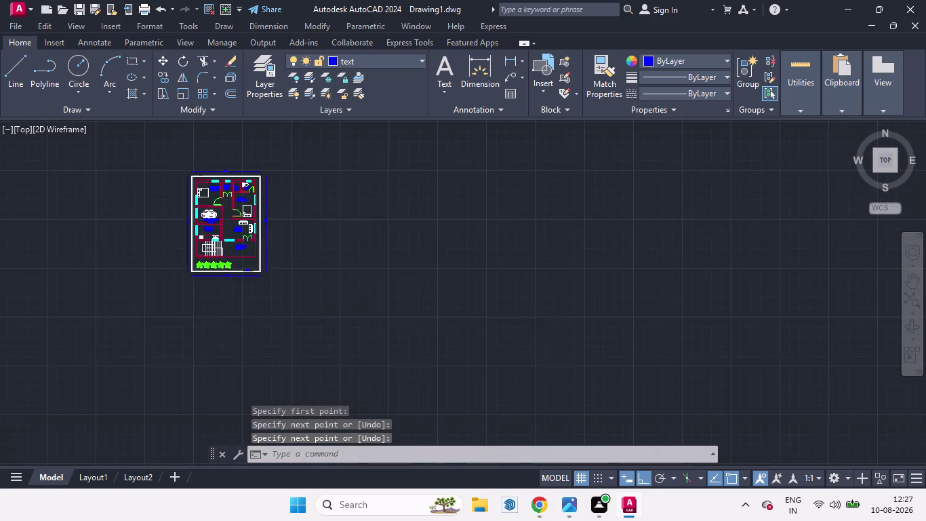
Window-select the whole ground floor plan and copy it to the right with CO.
scroll(down, 3)
scroll(up, 3)
middle_drag(274, 265, 386, 304)
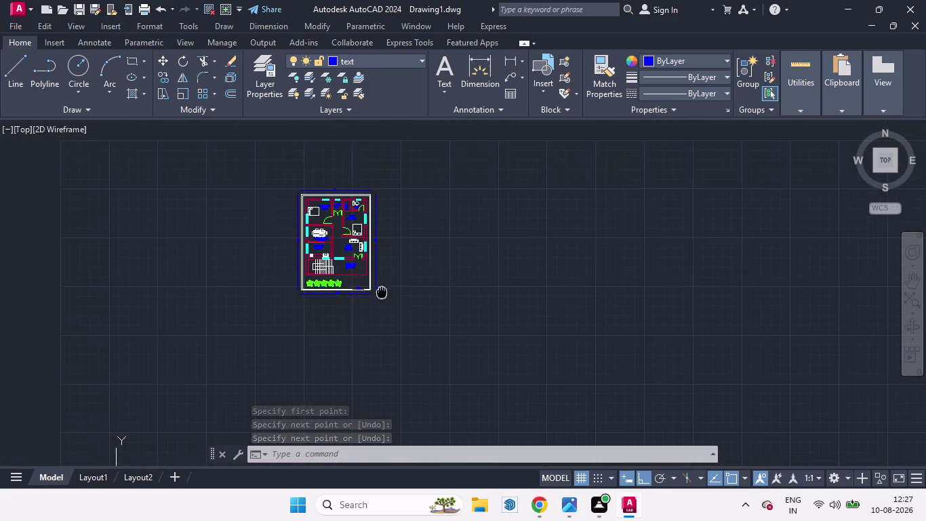
middle_drag(387, 304, 388, 306)
scroll(up, 3)
scroll(down, 3)
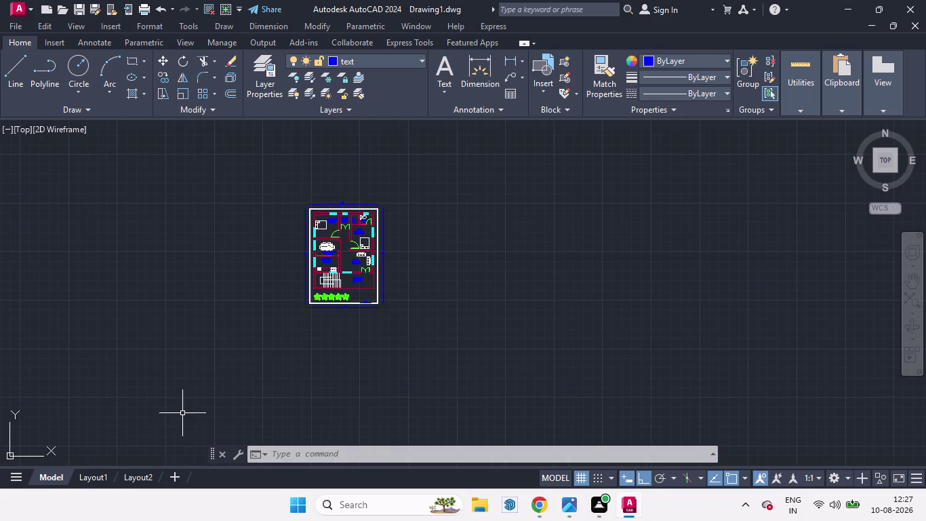
click(406, 341)
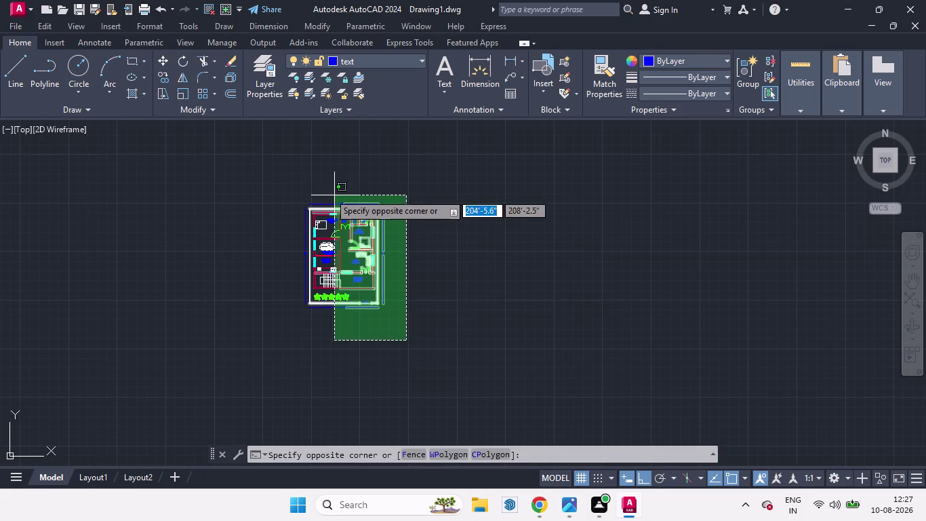
click(250, 162)
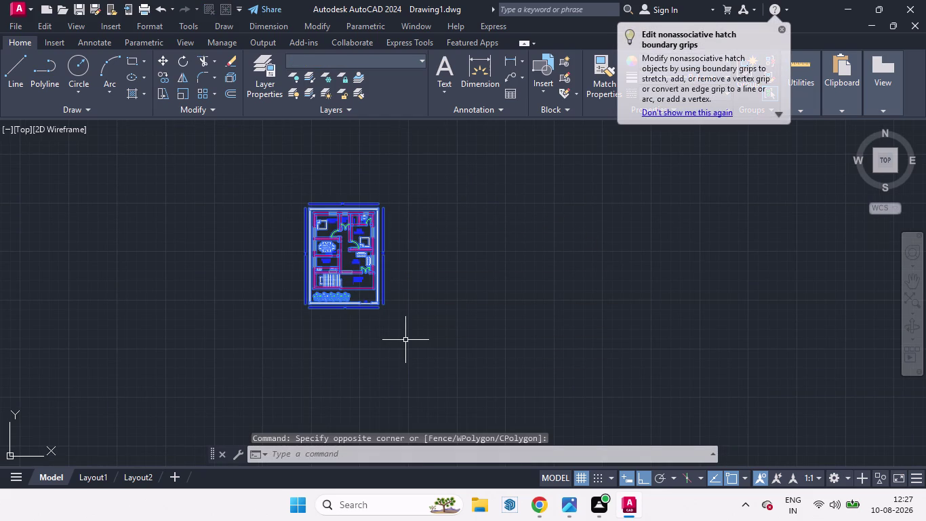
text(CO)
key(Return)
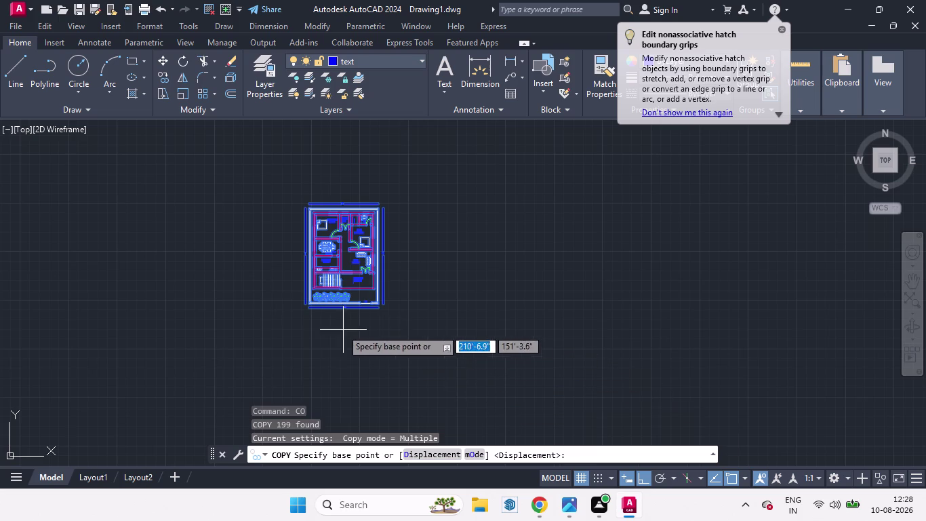
click(344, 320)
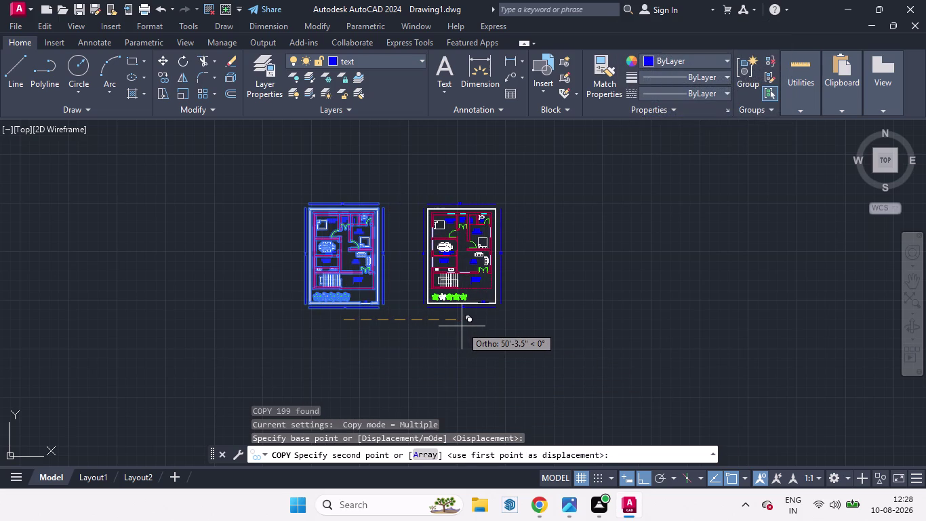
click(462, 326)
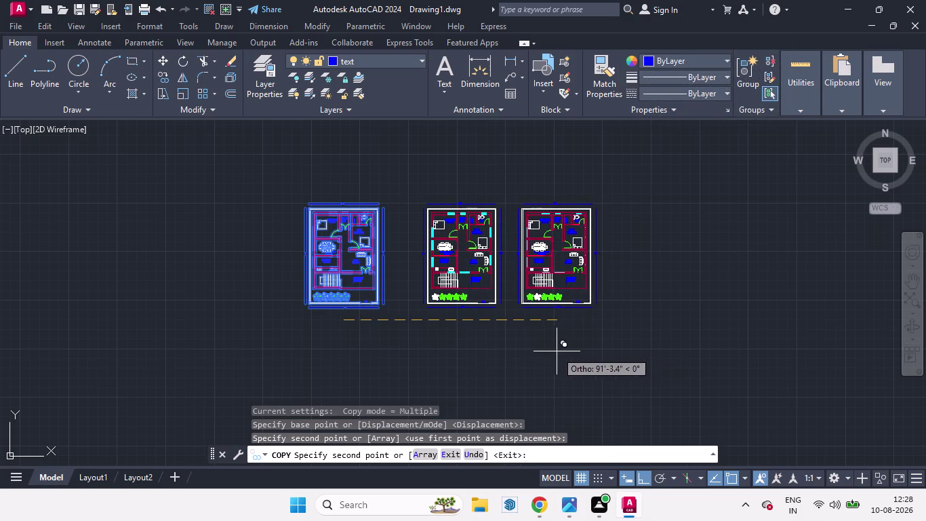
key(space)
scroll(up, 3)
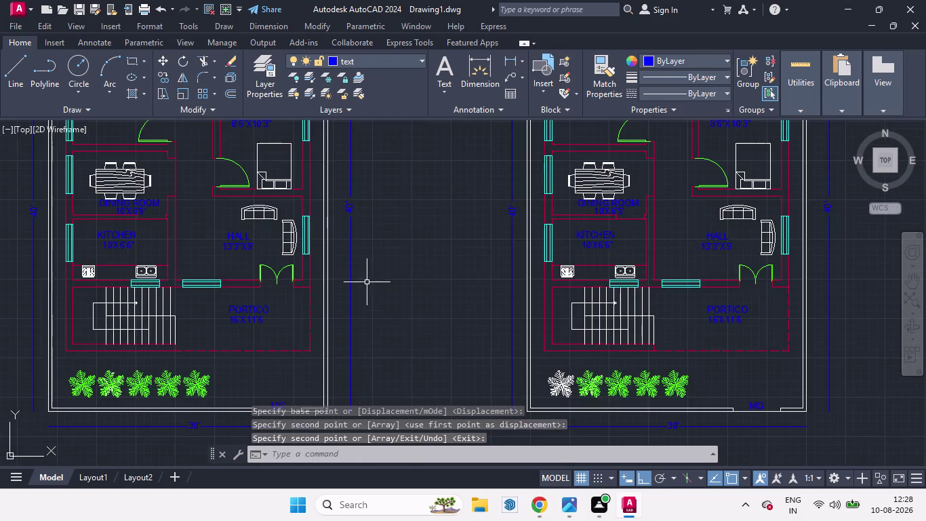
scroll(down, 3)
scroll(up, 3)
scroll(down, 3)
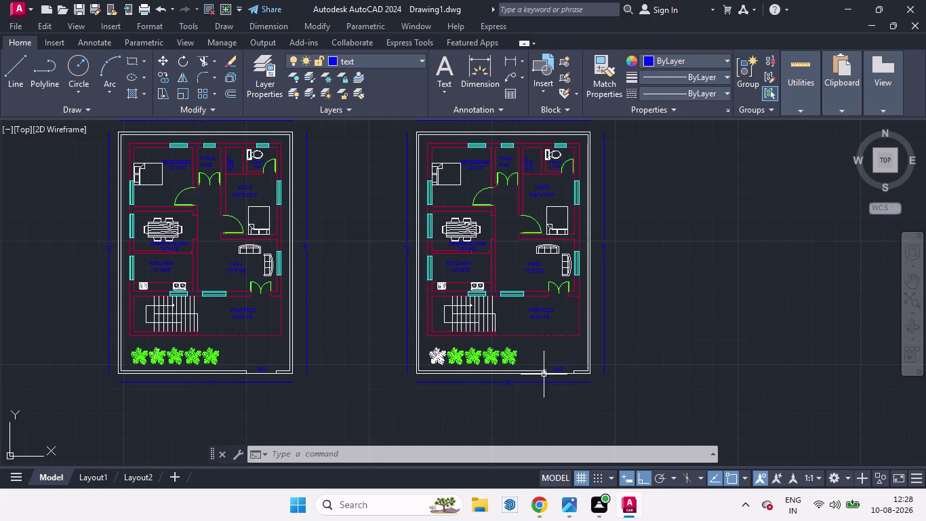
scroll(up, 3)
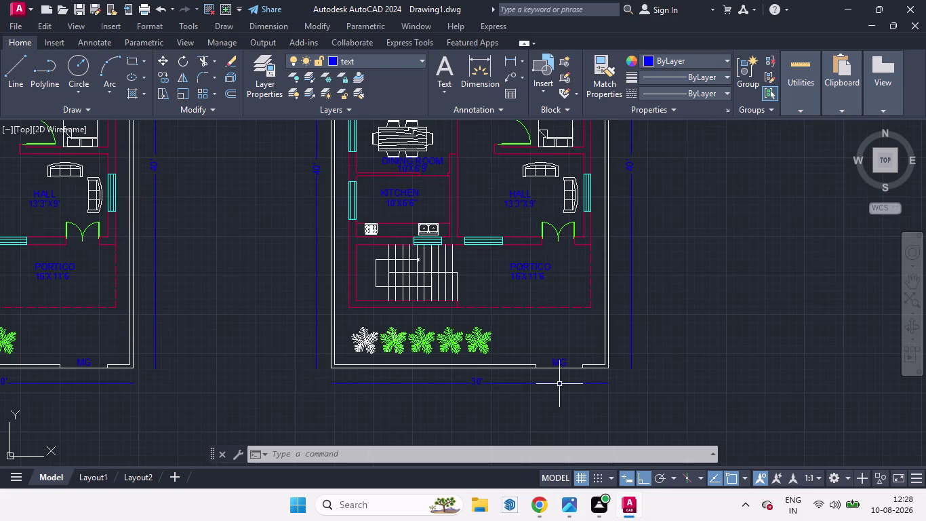
scroll(up, 3)
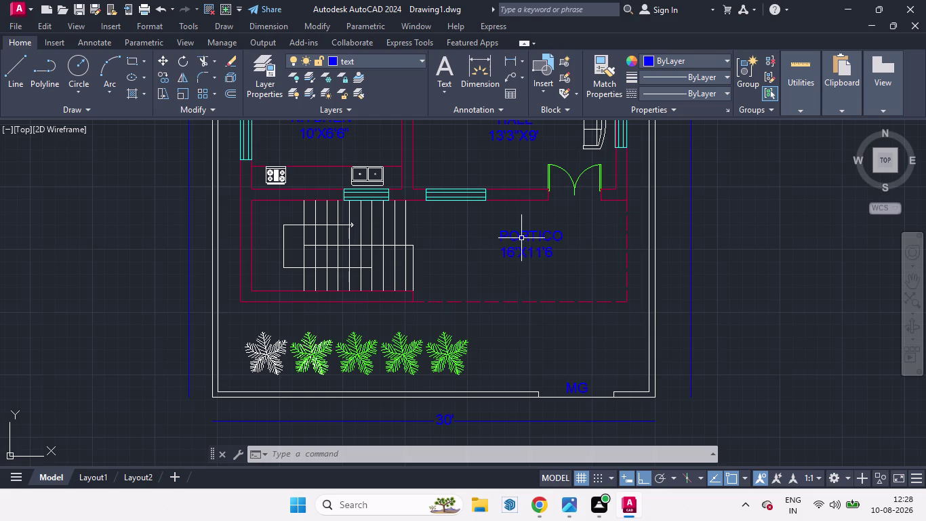
Edit the copied PORTICO label, deleting letters and typing BALCONY.
click(522, 236)
double_click(522, 236)
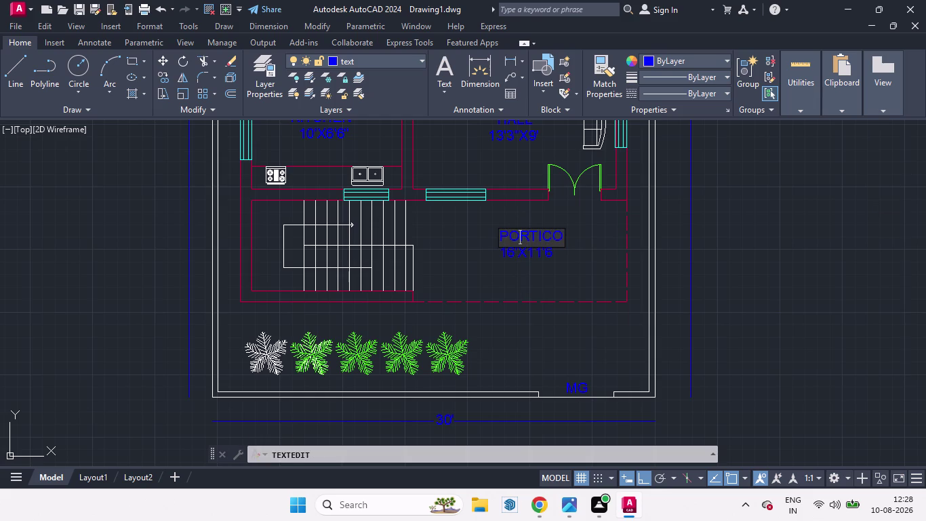
key(b)
key(BackSpace)
key(BackSpace)
key(BackSpace)
key(BackSpace)
text(B)
text(AL)
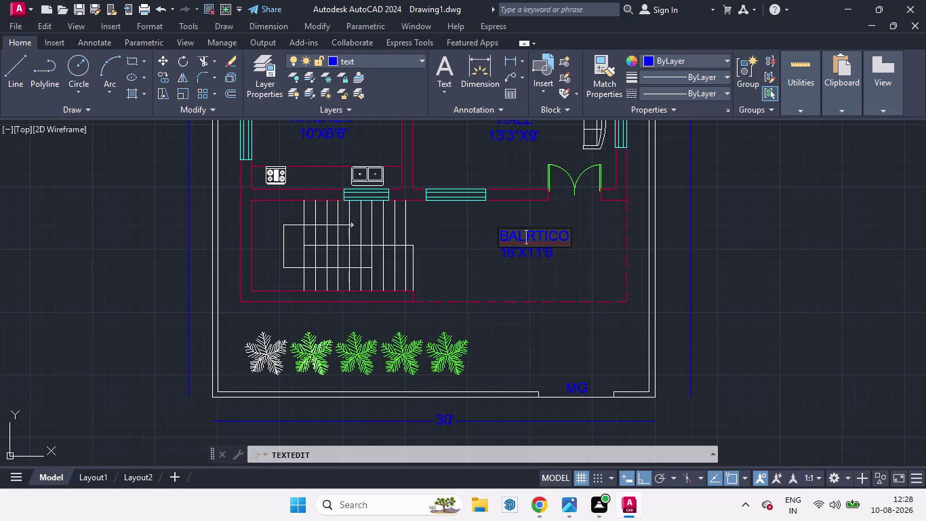
text(CONY)
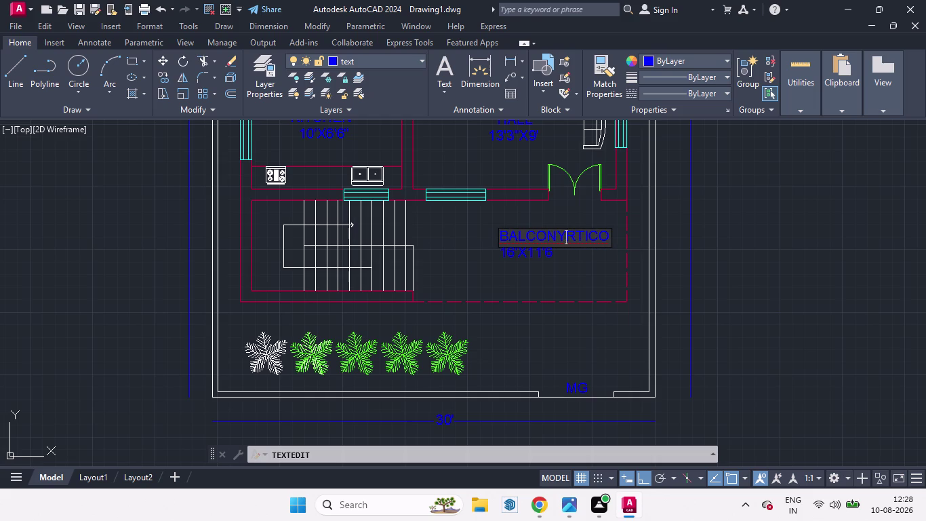
Remove the leftover old letters after BALCONY and end the text edit.
click(609, 233)
key(BackSpace)
key(BackSpace)
key(BackSpace)
key(BackSpace)
key(BackSpace)
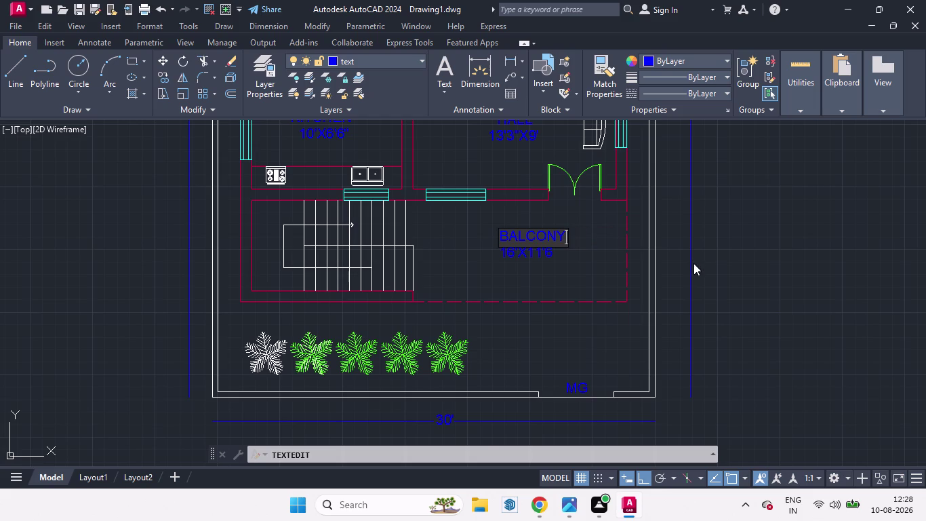
click(695, 267)
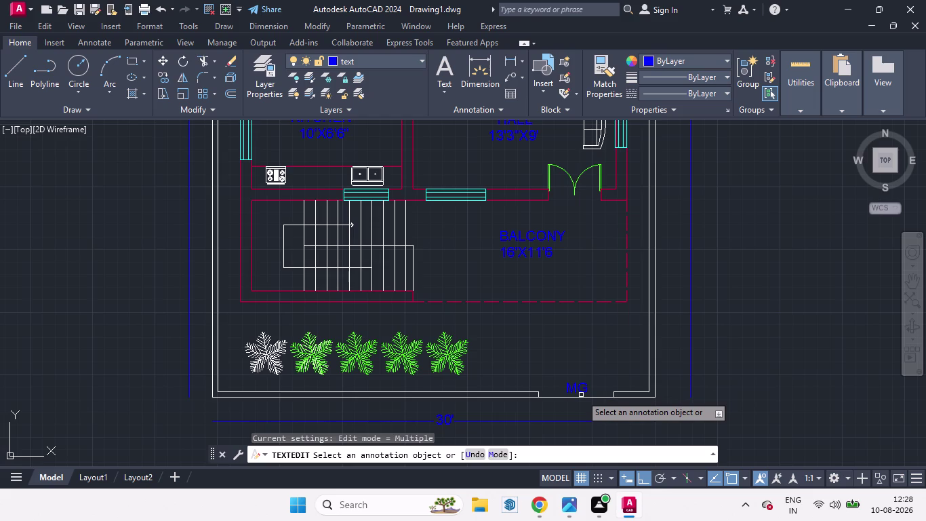
scroll(down, 3)
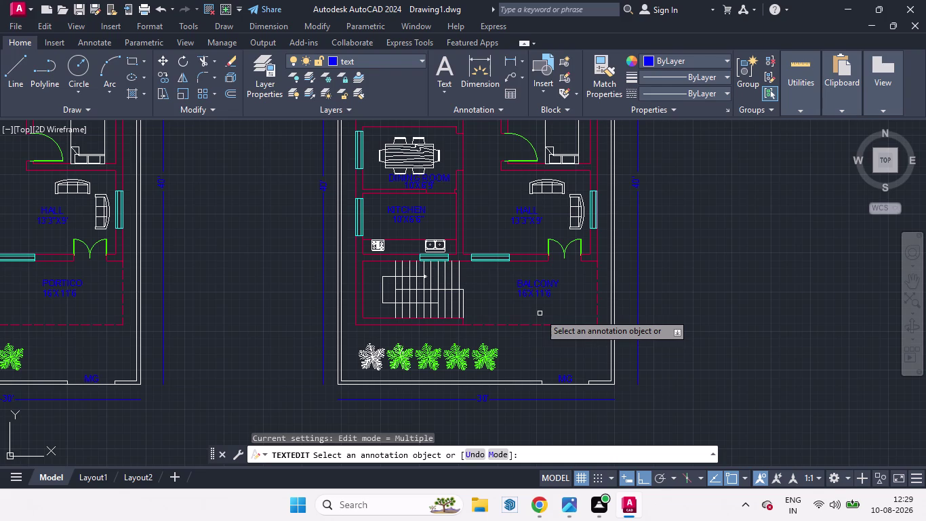
scroll(down, 3)
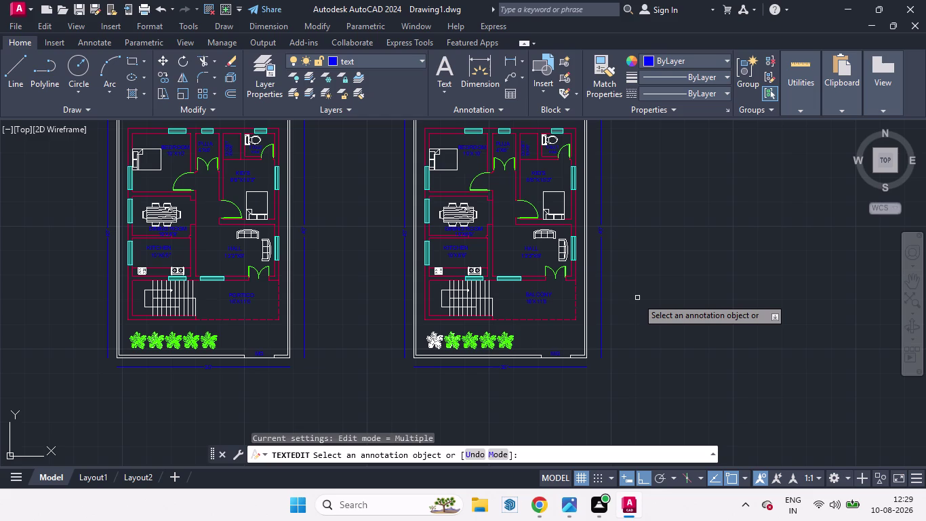
key(space)
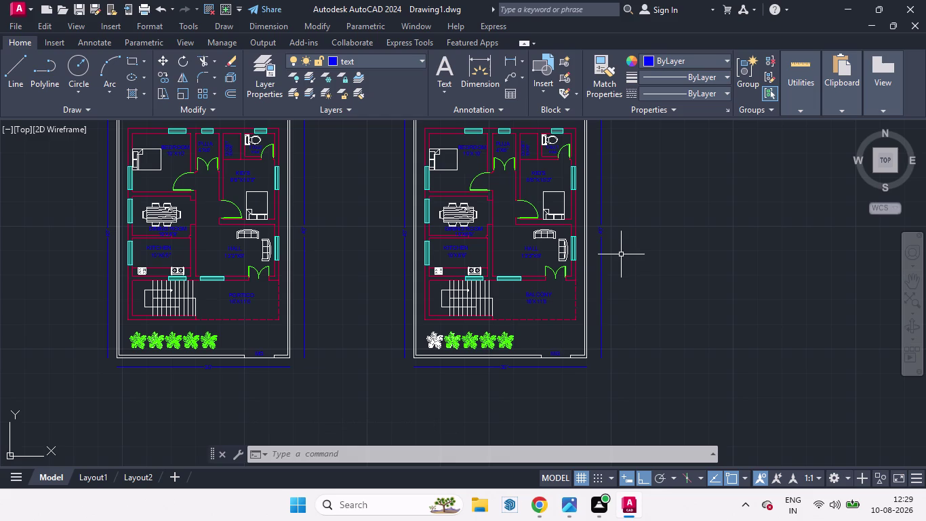
scroll(up, 3)
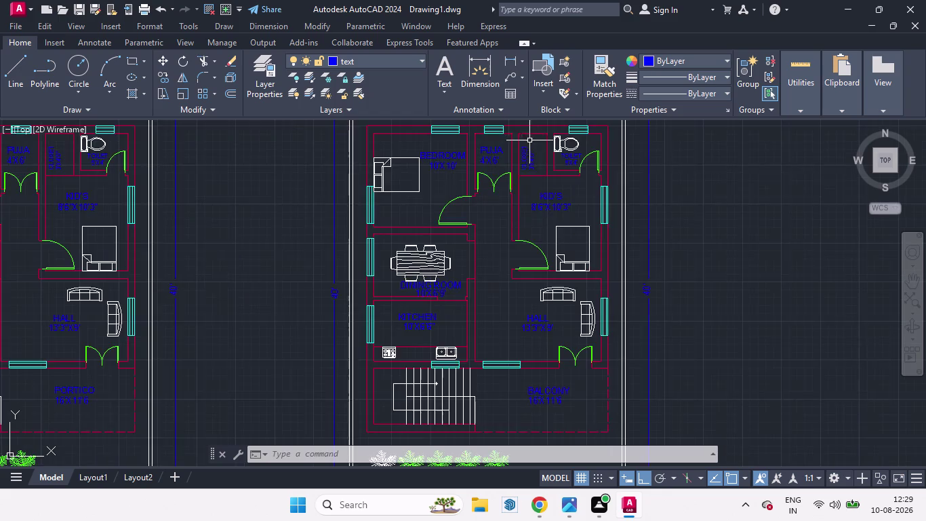
Make xl the current layer from the layer list.
scroll(up, 3)
scroll(down, 3)
scroll(up, 3)
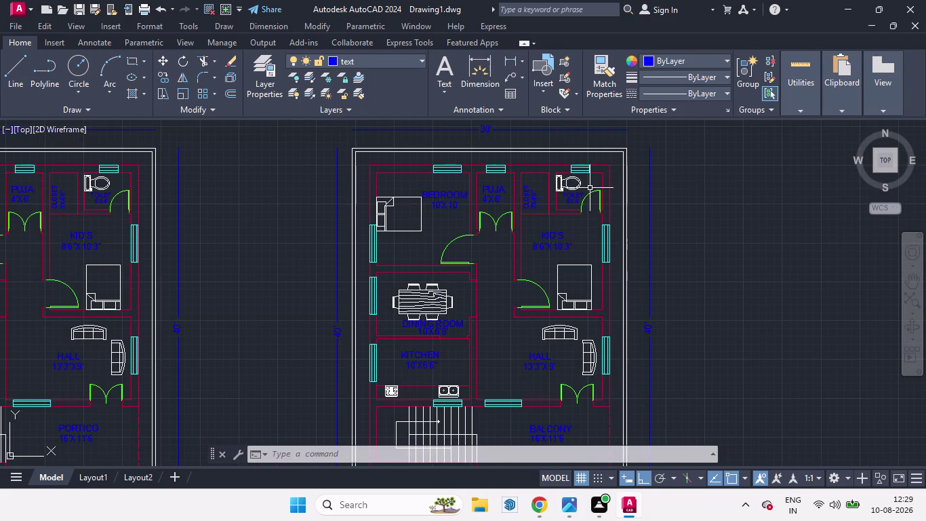
scroll(up, 3)
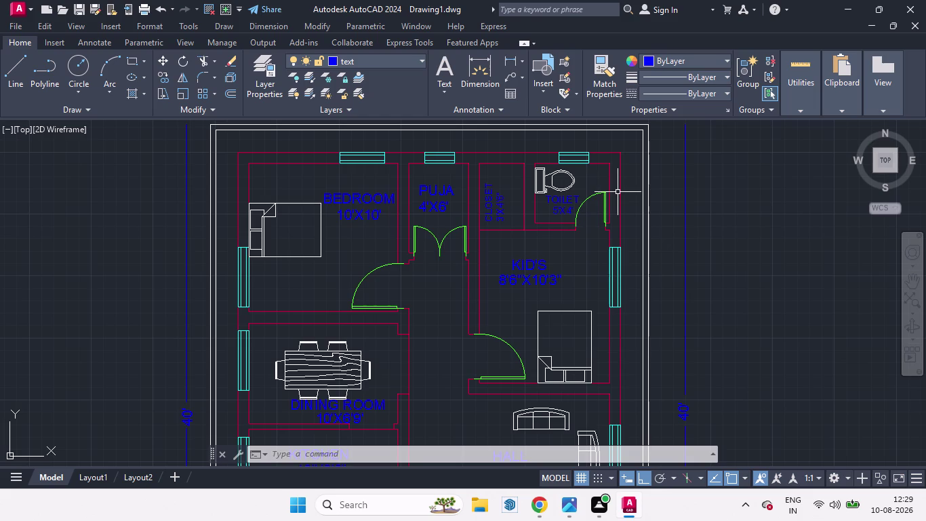
click(420, 57)
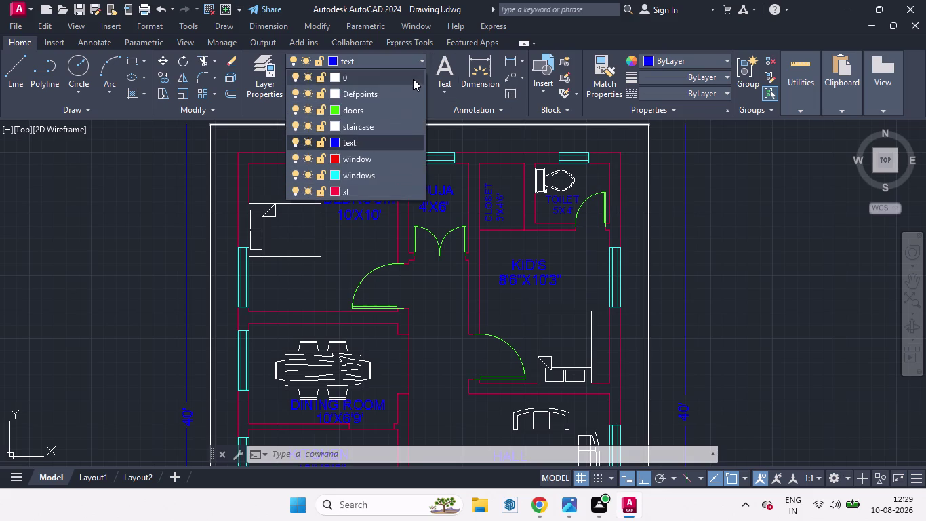
click(349, 190)
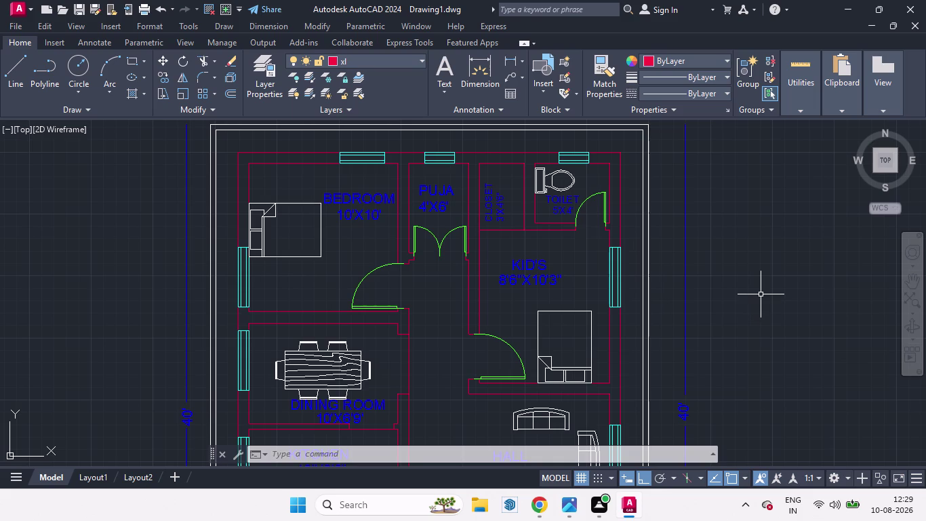
Offset two wall lines near the toilet by 6'.
key(o)
key(Return)
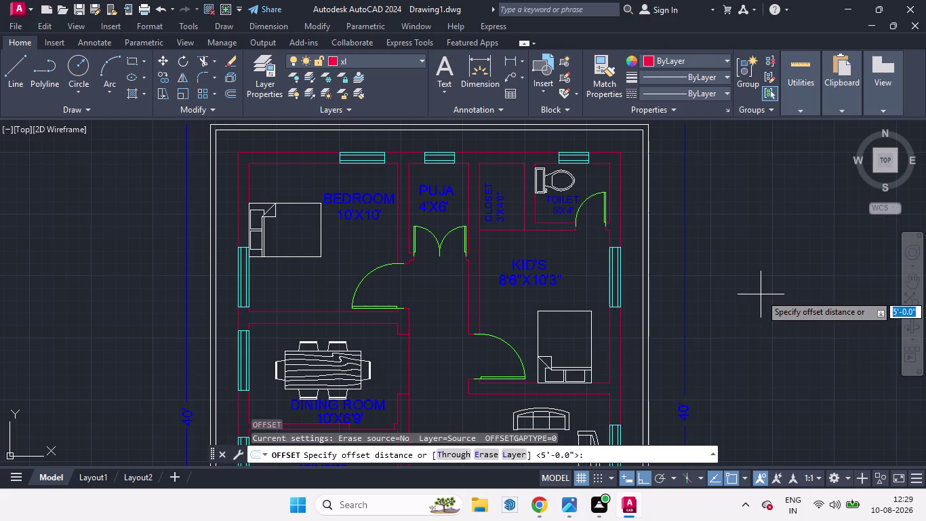
text(6')
key(Return)
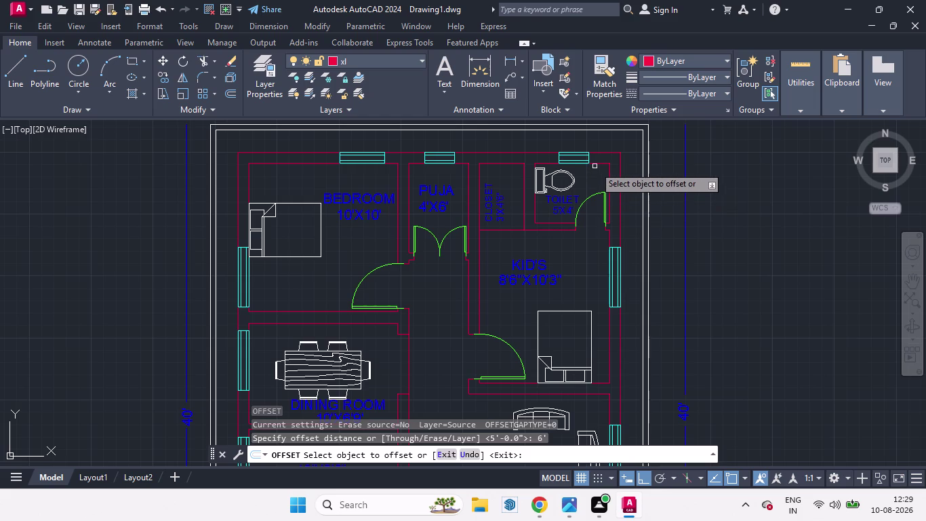
drag(595, 164, 593, 190)
click(593, 190)
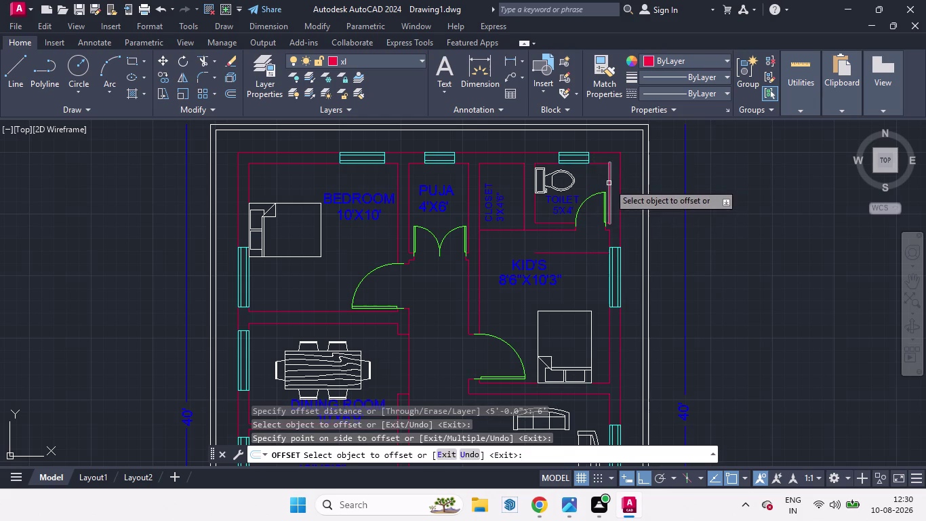
drag(609, 183, 598, 184)
click(598, 184)
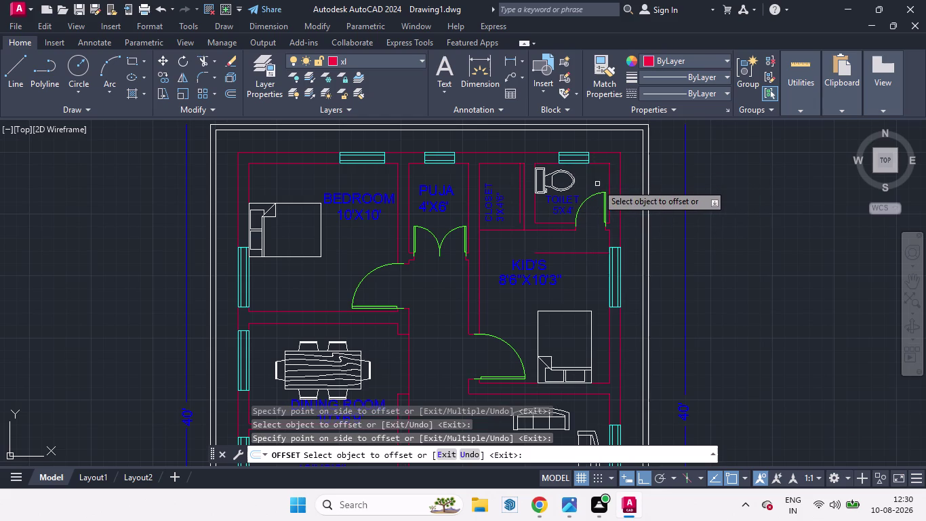
key(space)
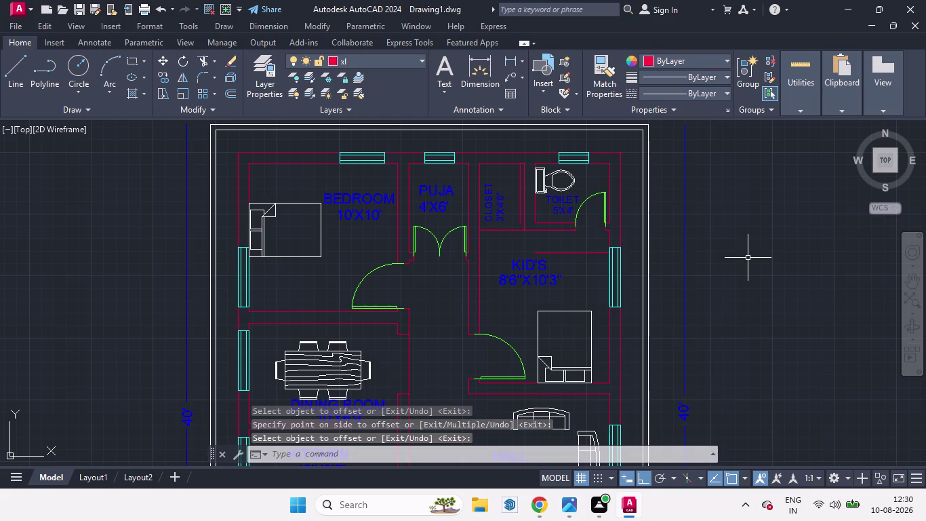
text(TR)
key(Return)
Trim seven overhanging wall line pieces around the closet and toilet.
key(Return)
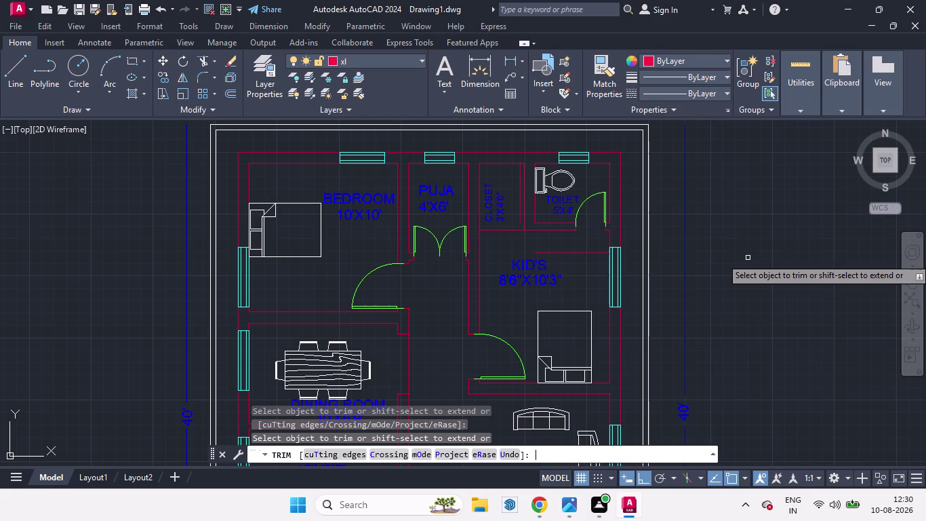
click(535, 169)
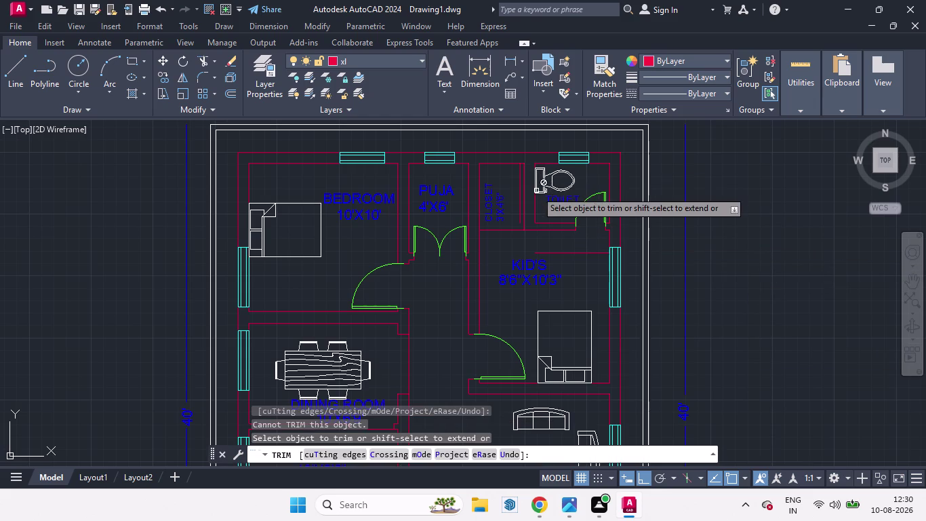
click(537, 208)
click(525, 195)
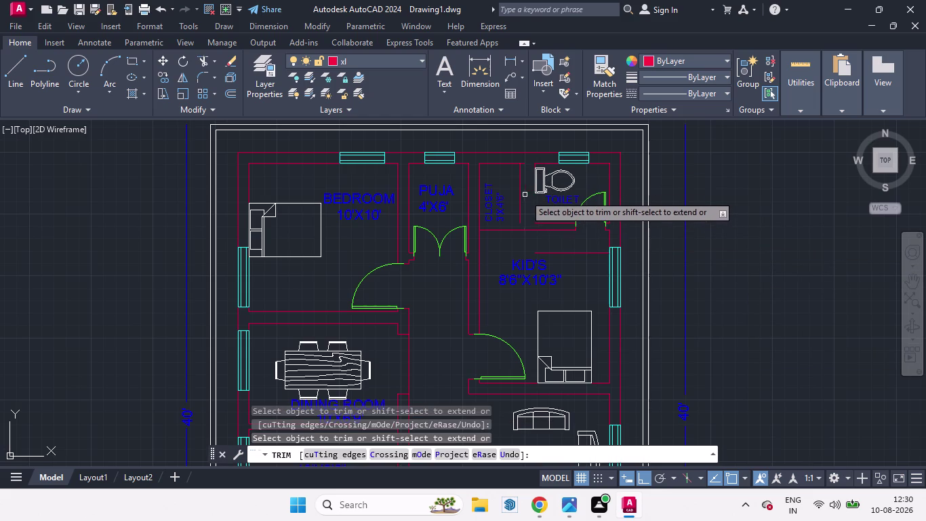
click(534, 165)
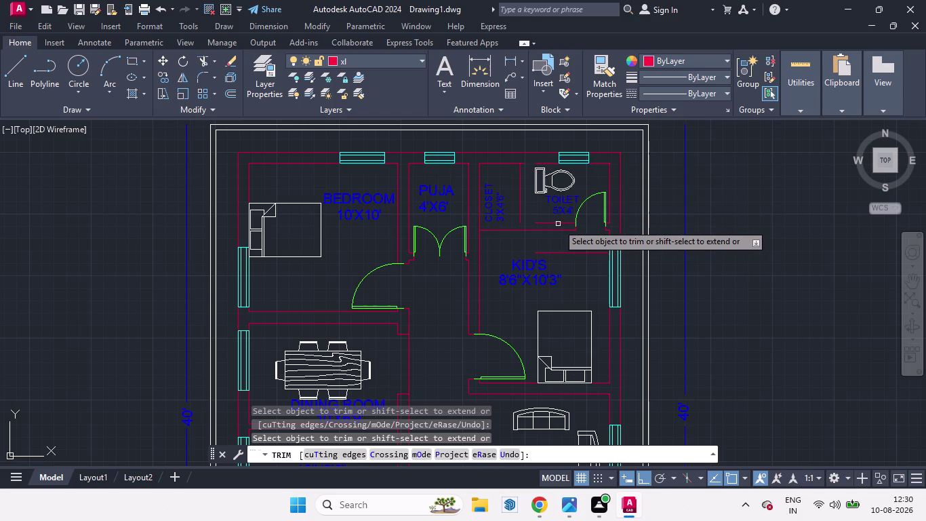
click(558, 224)
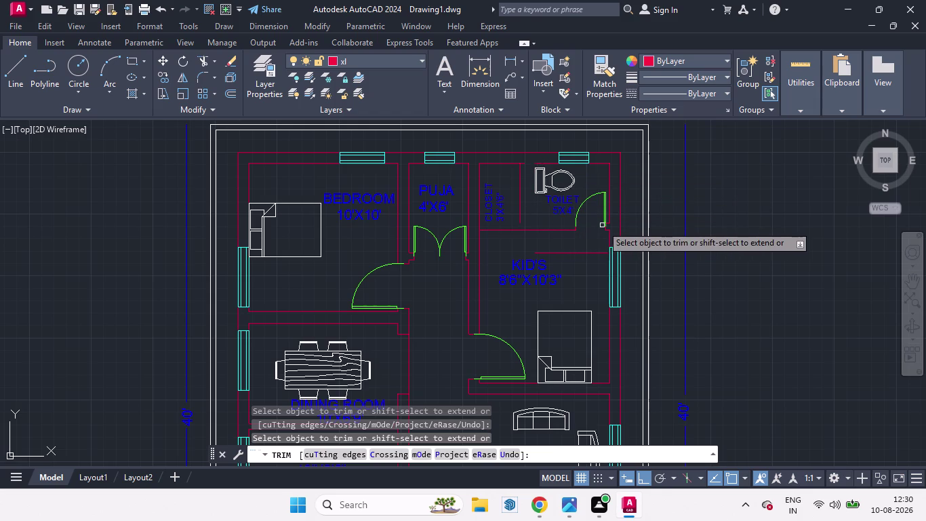
click(561, 231)
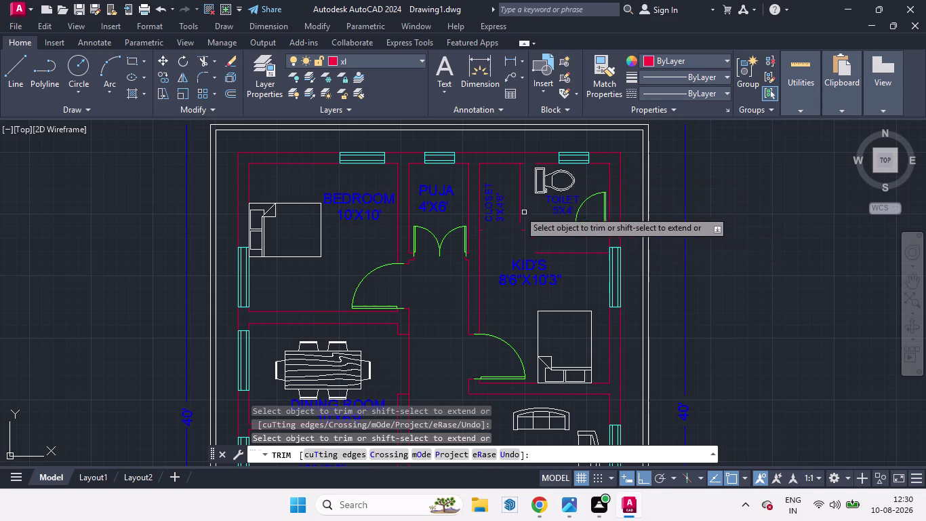
click(518, 190)
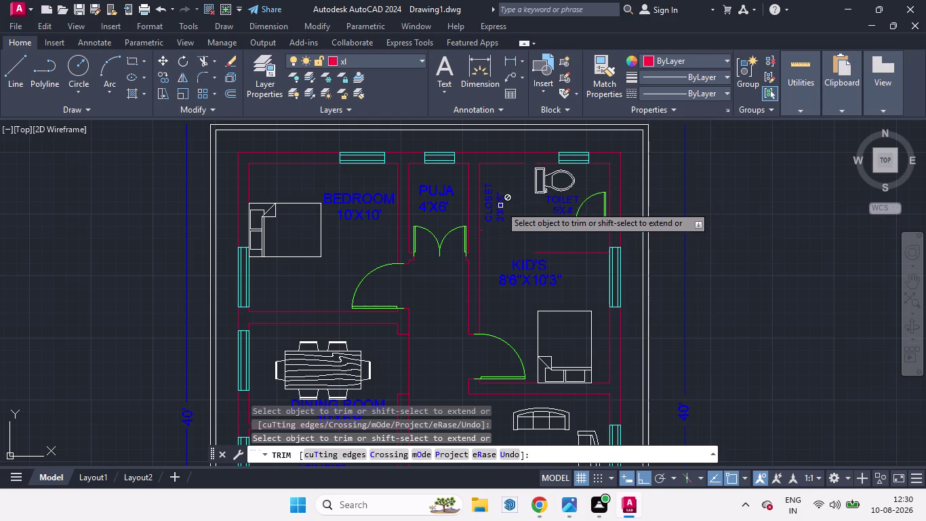
key(space)
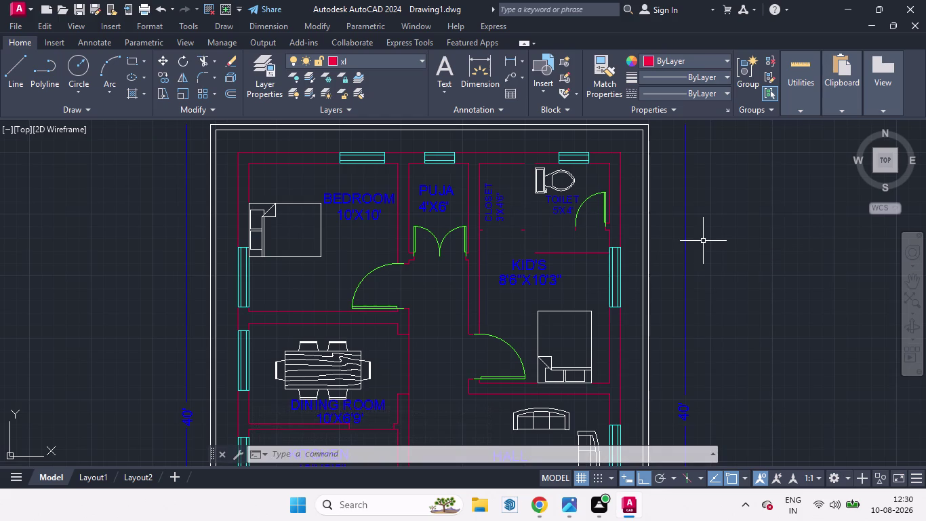
Offset the toilet's right wall line toward the toilet at the current distance.
key(o)
key(Return)
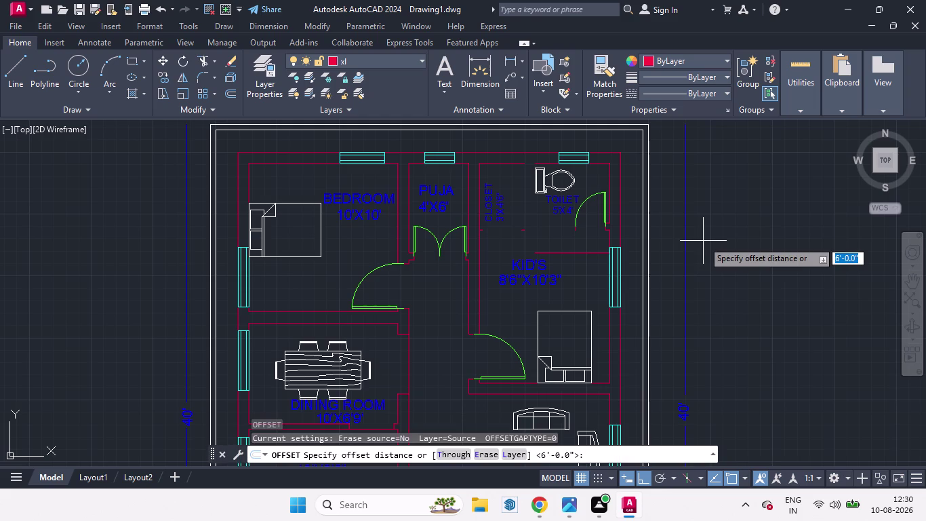
key(Return)
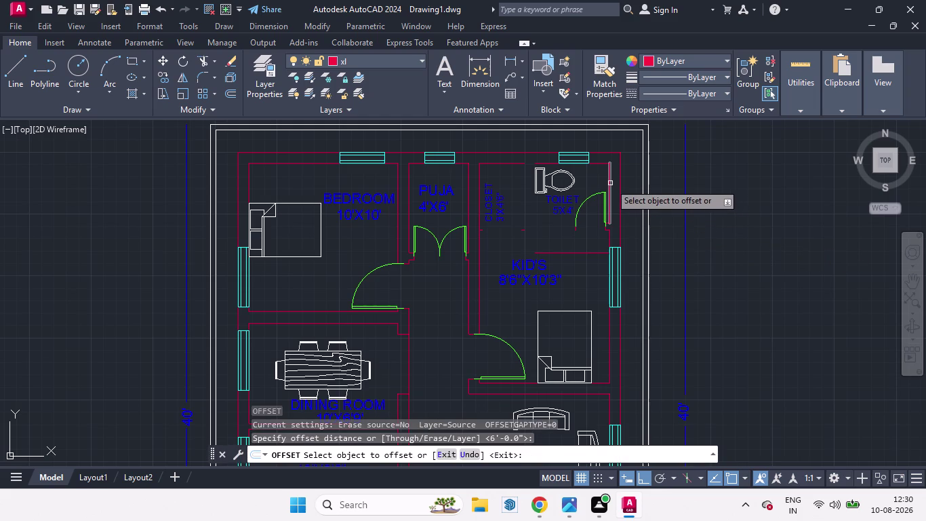
drag(611, 183, 571, 183)
click(601, 182)
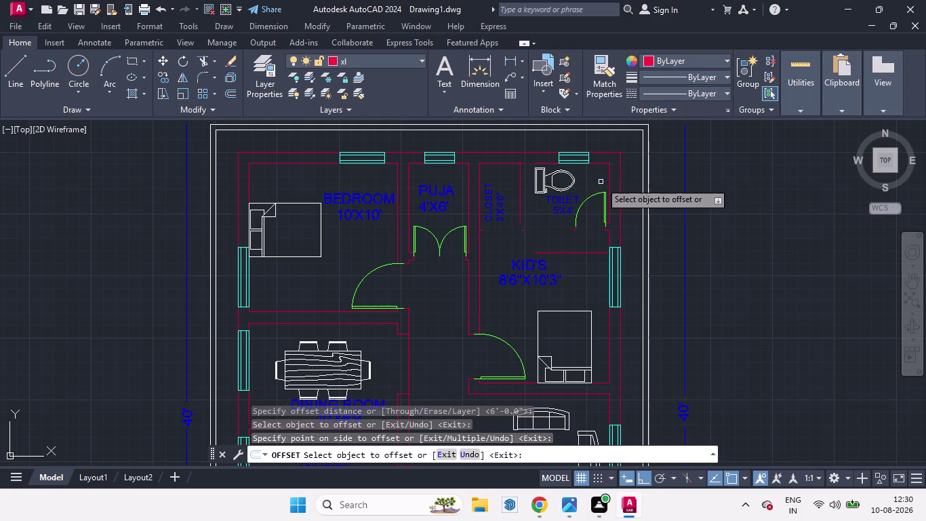
key(Escape)
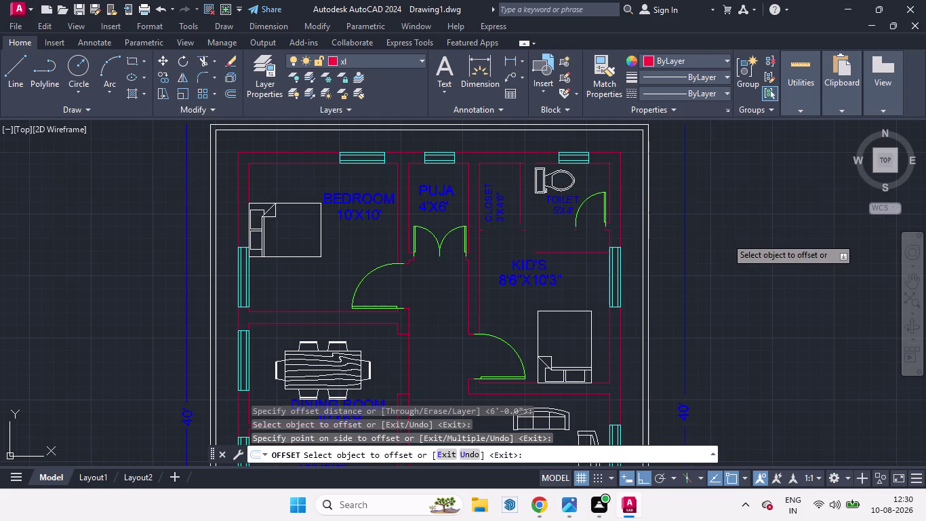
Fillet two wall lines into a closed toilet corner.
key(f)
key(Return)
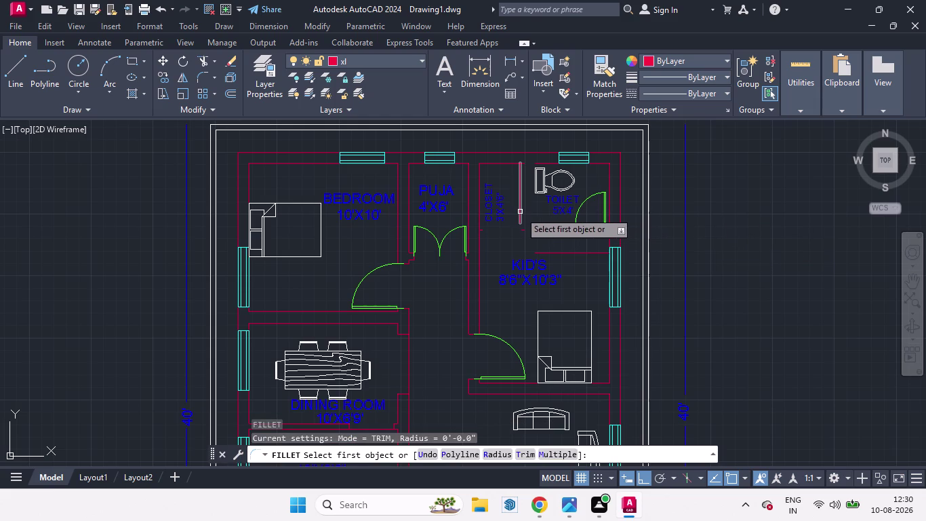
click(520, 212)
click(552, 254)
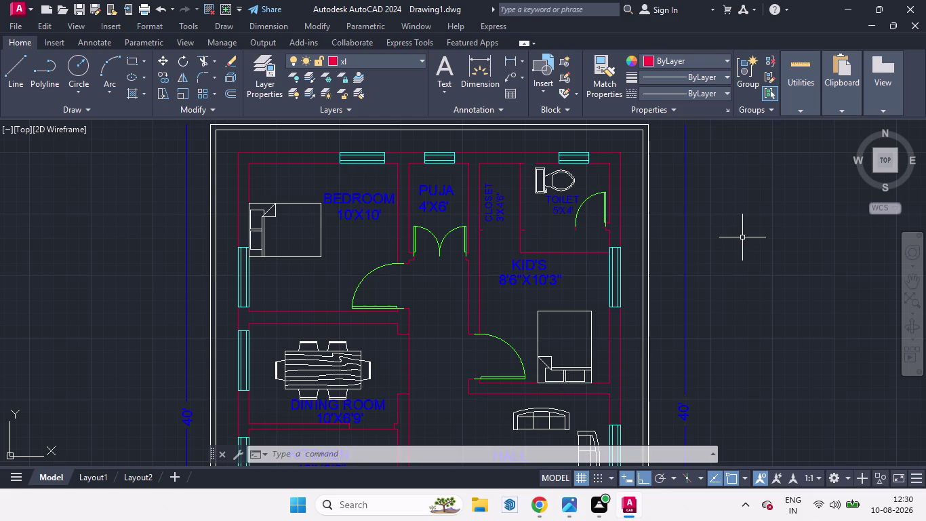
Offset the toilet's top and right wall lines inward.
key(o)
key(Return)
key(Return)
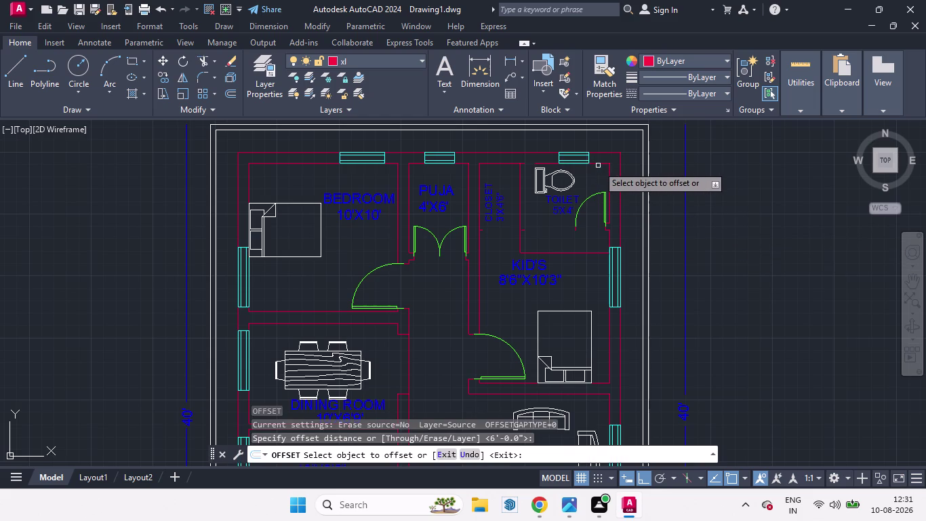
drag(598, 162, 599, 199)
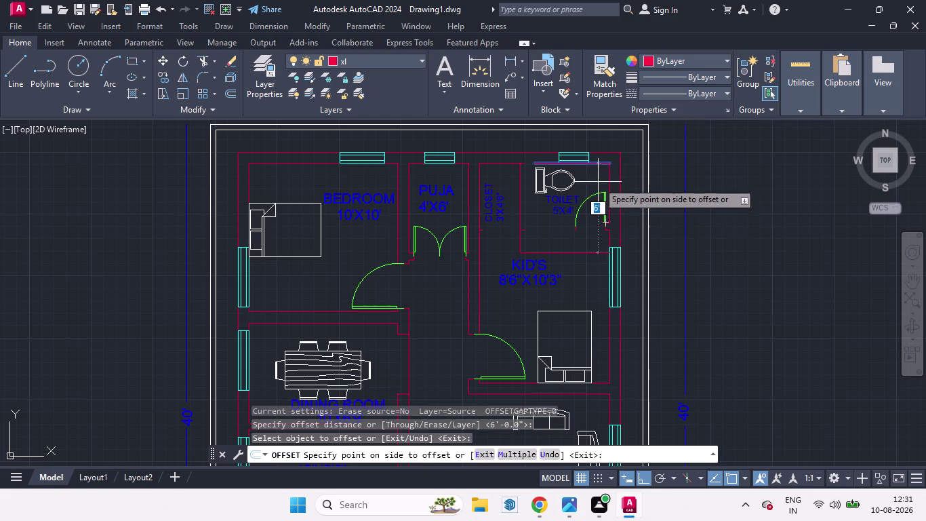
click(598, 182)
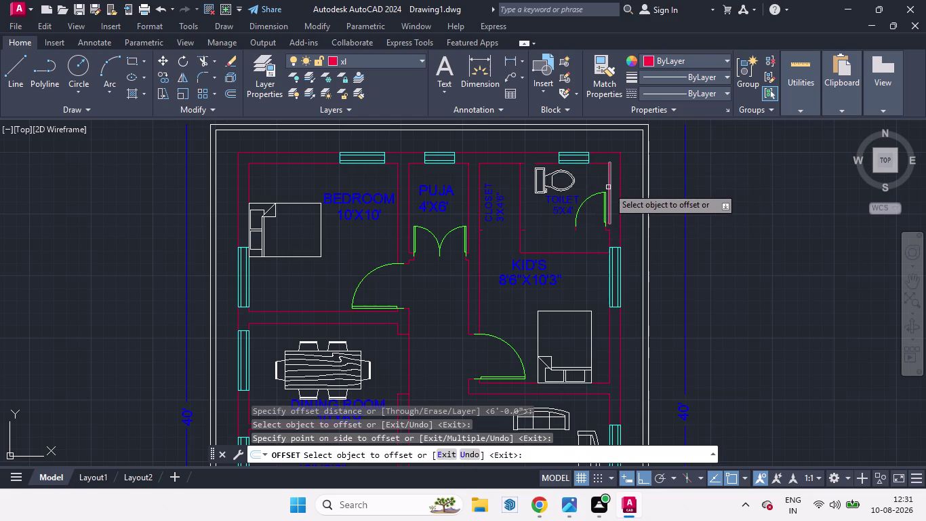
drag(610, 184, 580, 184)
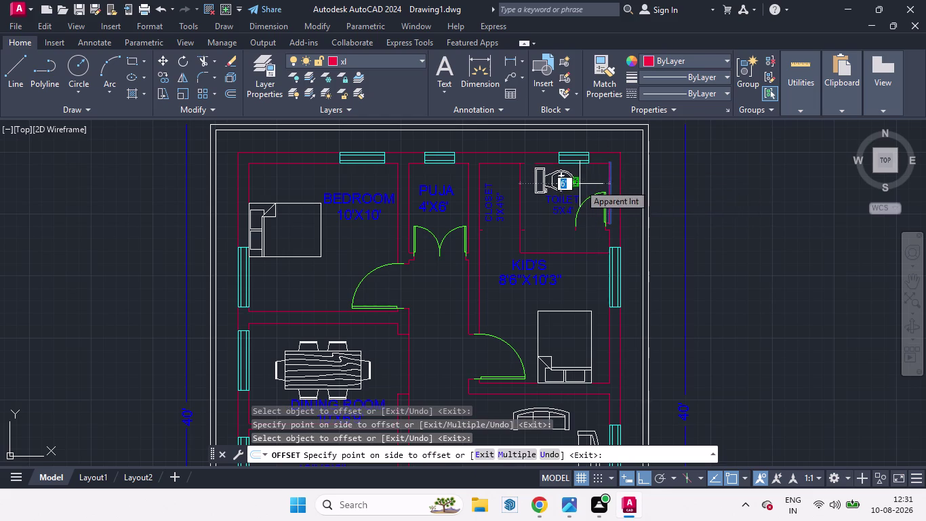
click(588, 180)
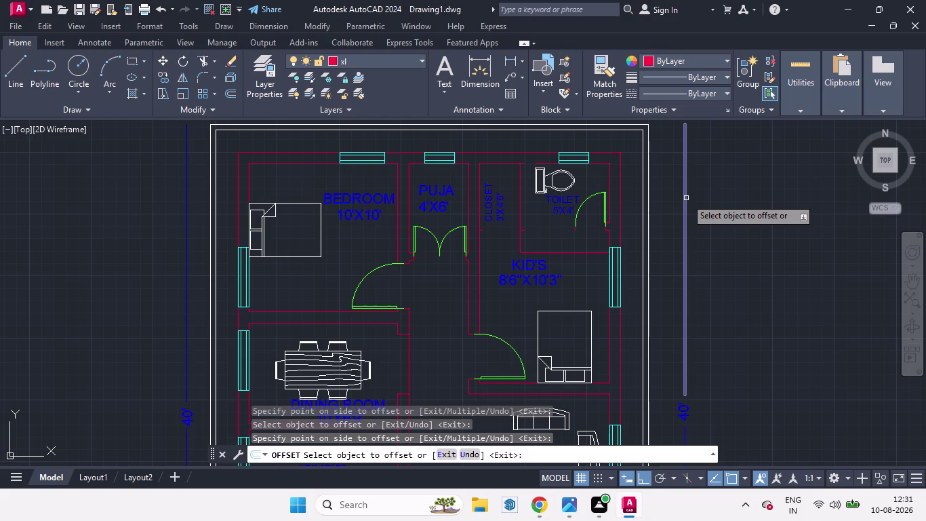
key(o)
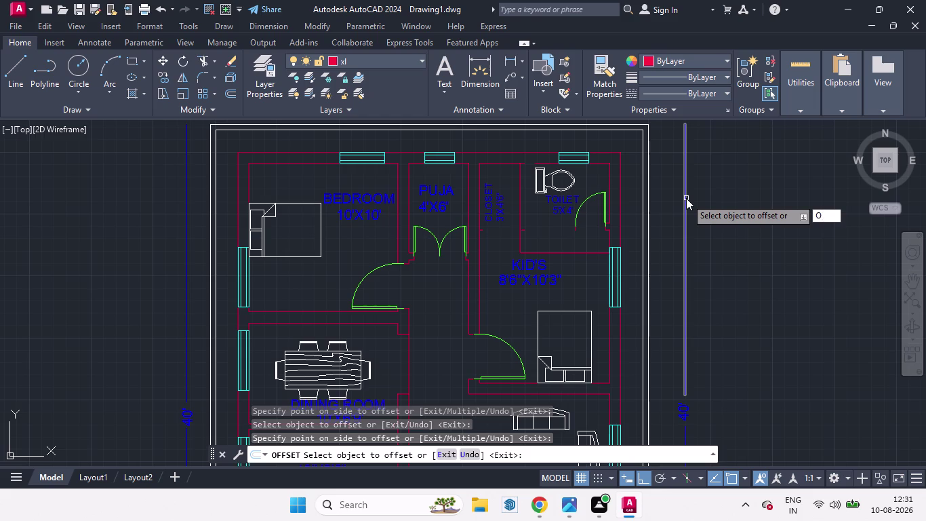
key(Return)
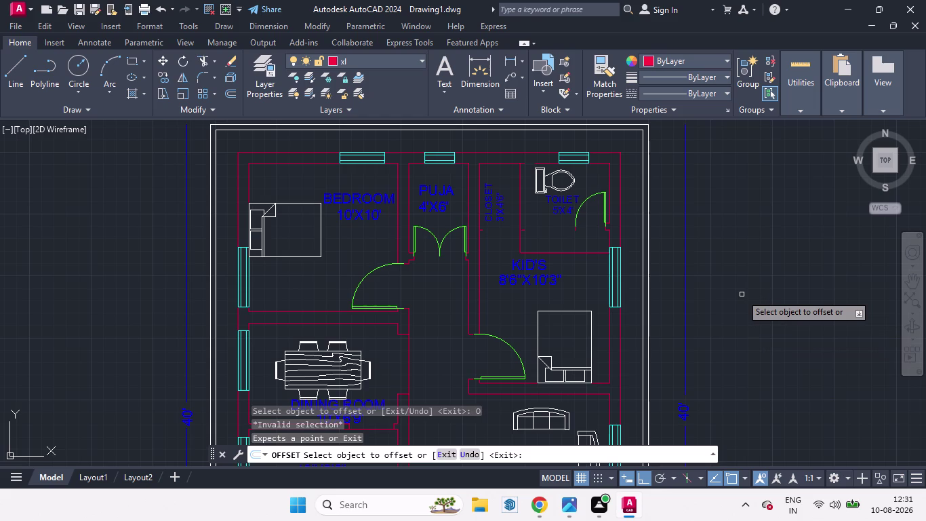
key(space)
key(space)
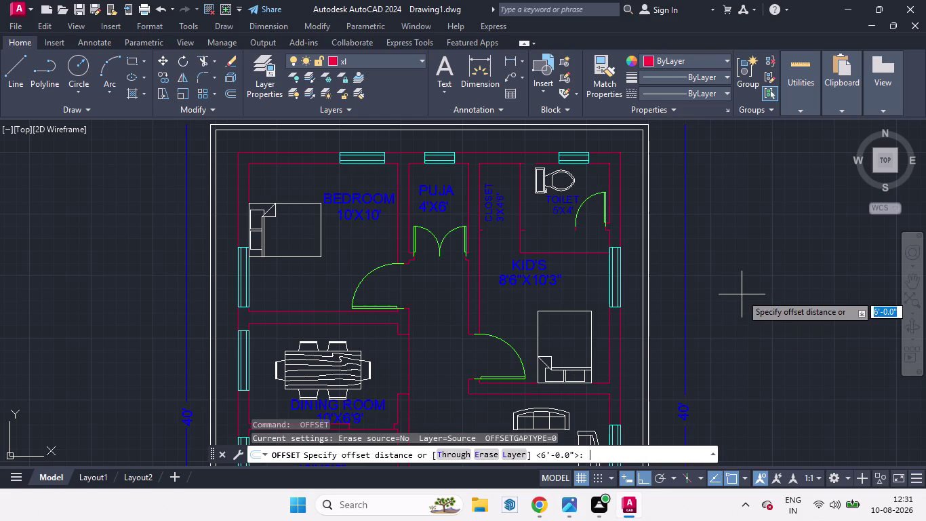
Offset the closet wall line by 9.
key(9)
key(Return)
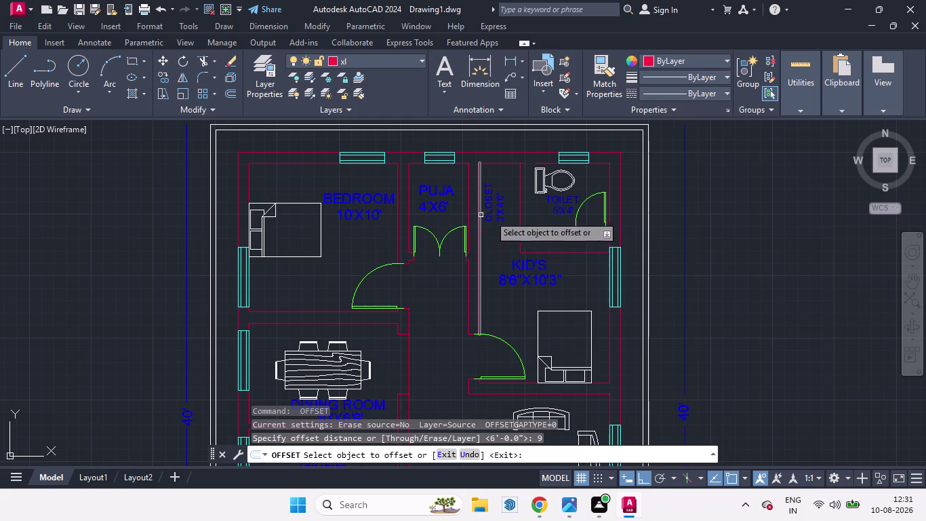
drag(566, 251, 569, 271)
click(570, 271)
drag(520, 212, 508, 212)
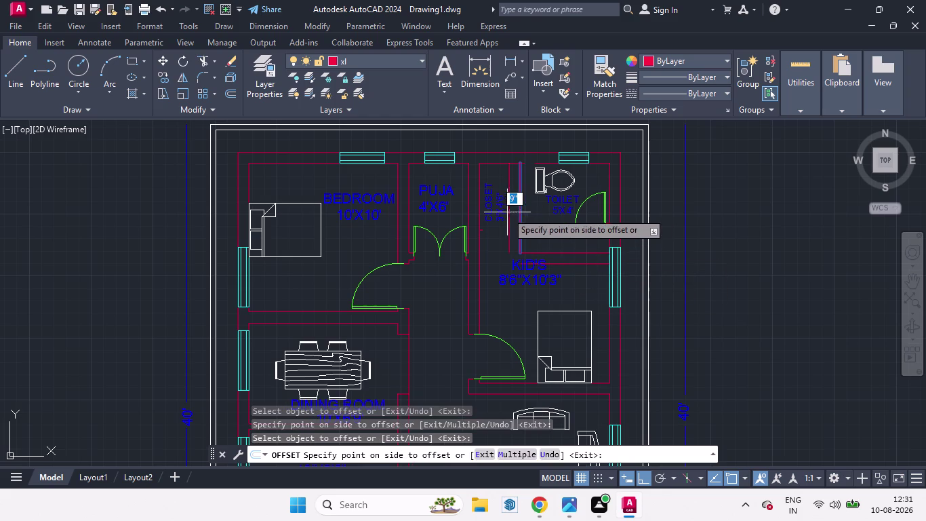
drag(508, 212, 505, 212)
click(505, 212)
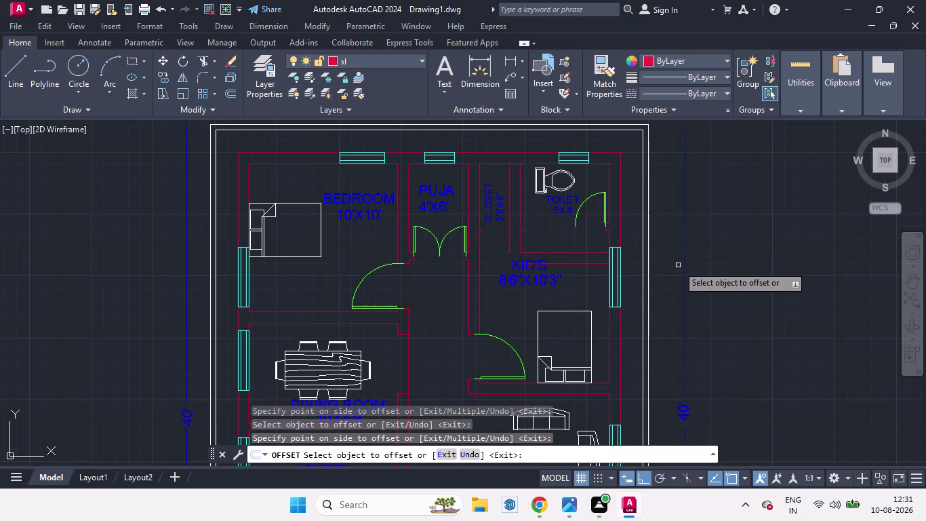
key(space)
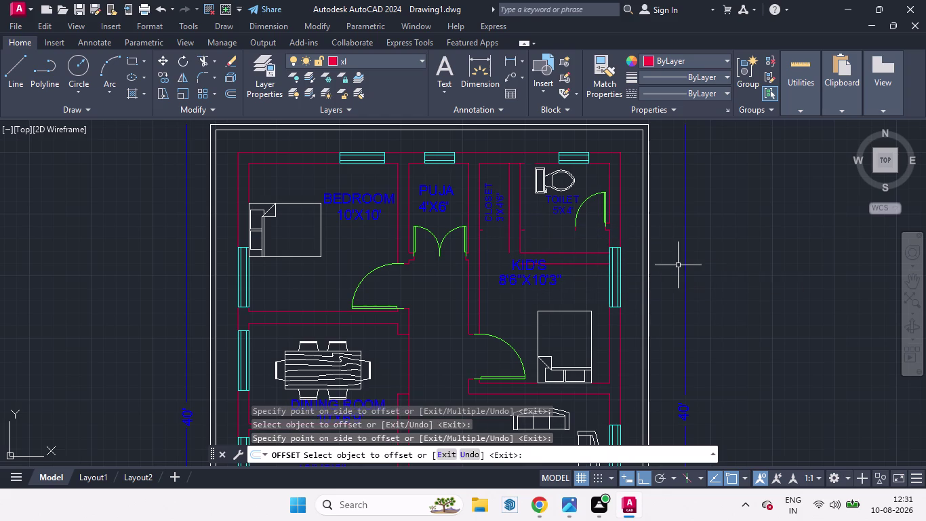
Offset another wall line by 3'6".
key(space)
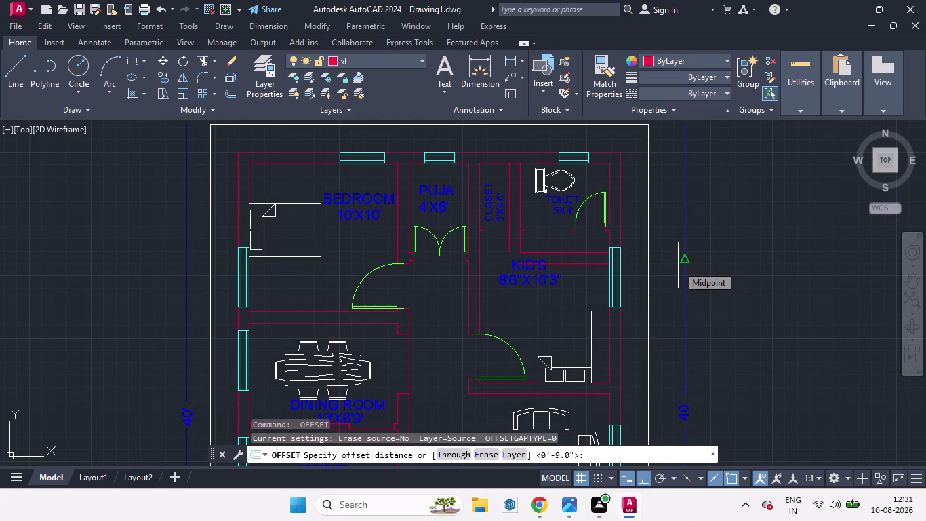
key(3)
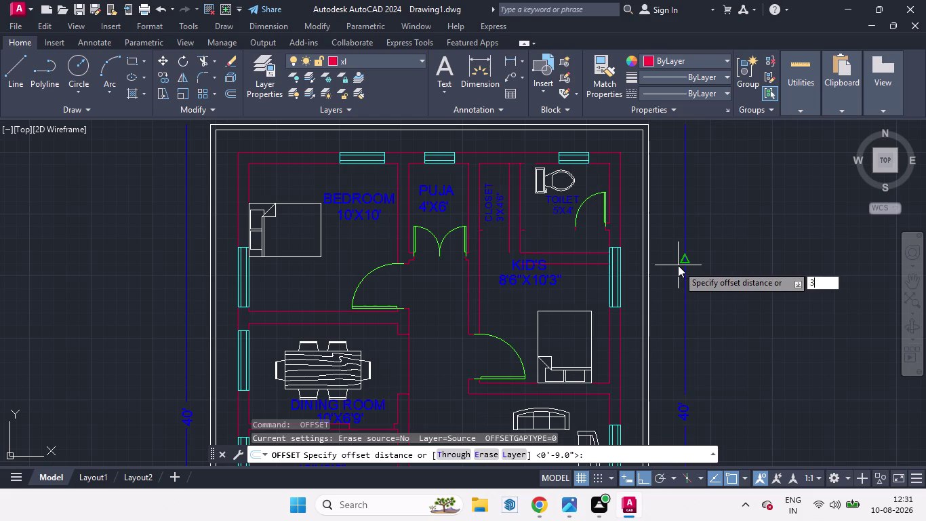
text('6)
key(Return)
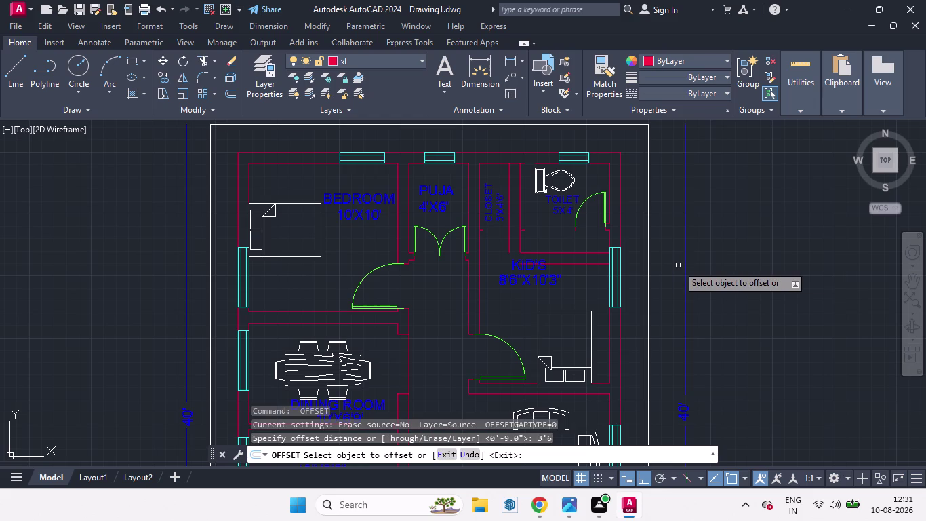
drag(567, 263, 569, 284)
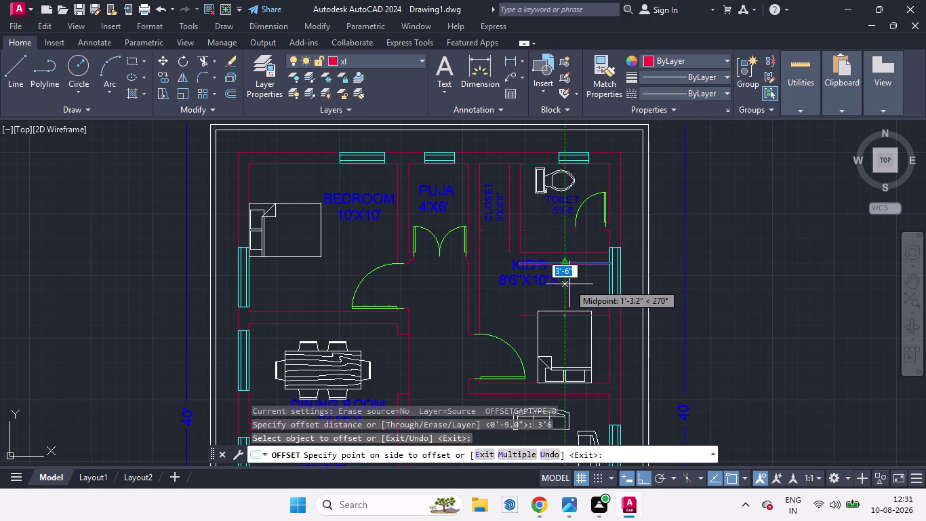
drag(569, 284, 571, 287)
click(571, 287)
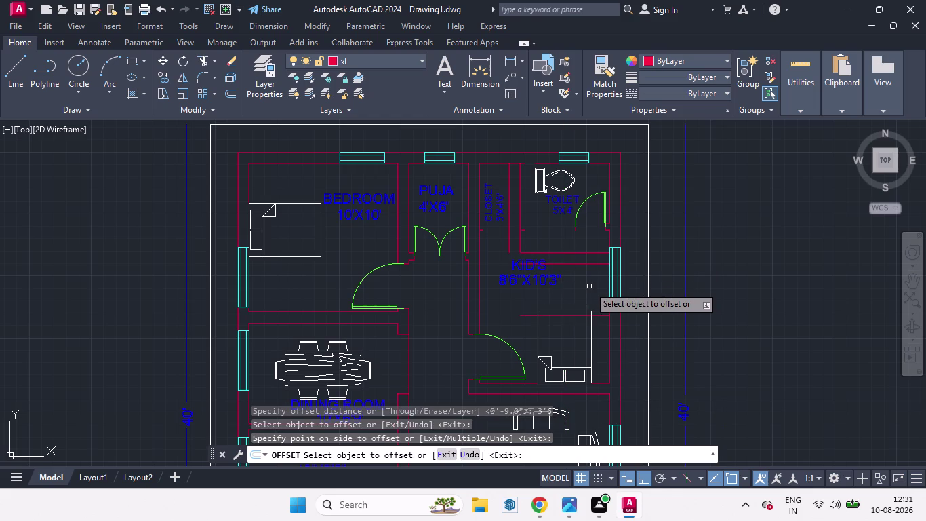
key(space)
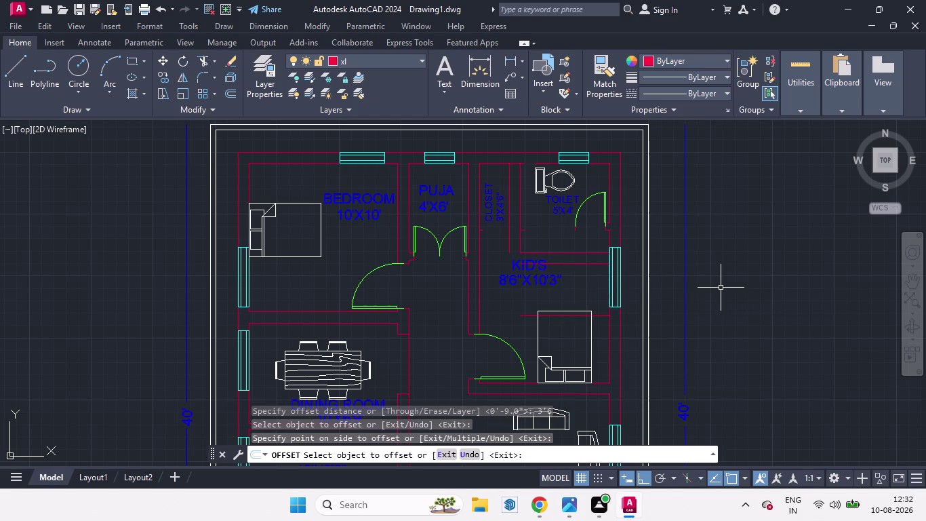
text(EX)
key(Return)
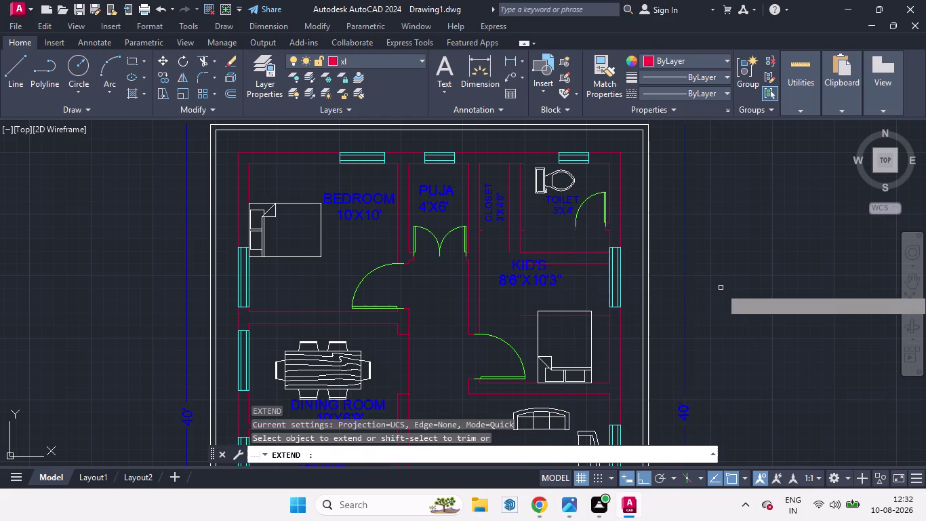
Extend the closet wall lines to their boundary.
click(521, 242)
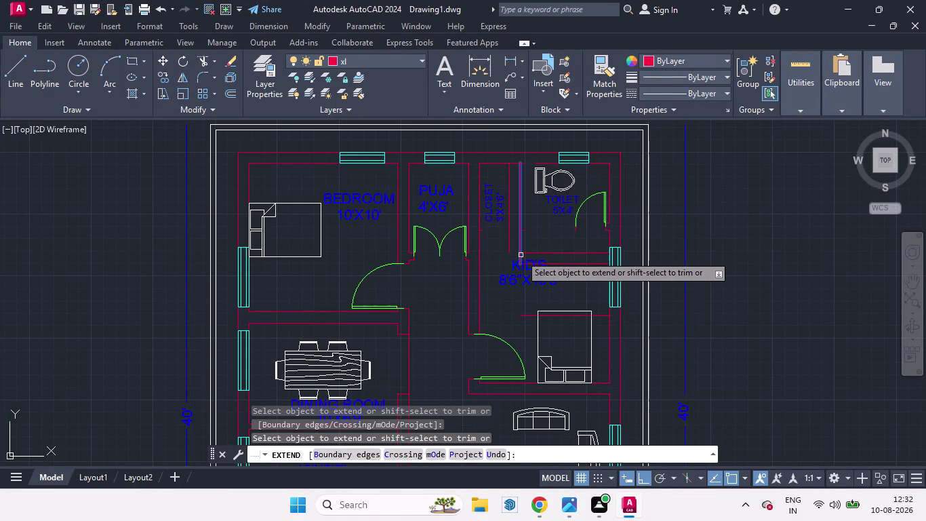
click(521, 255)
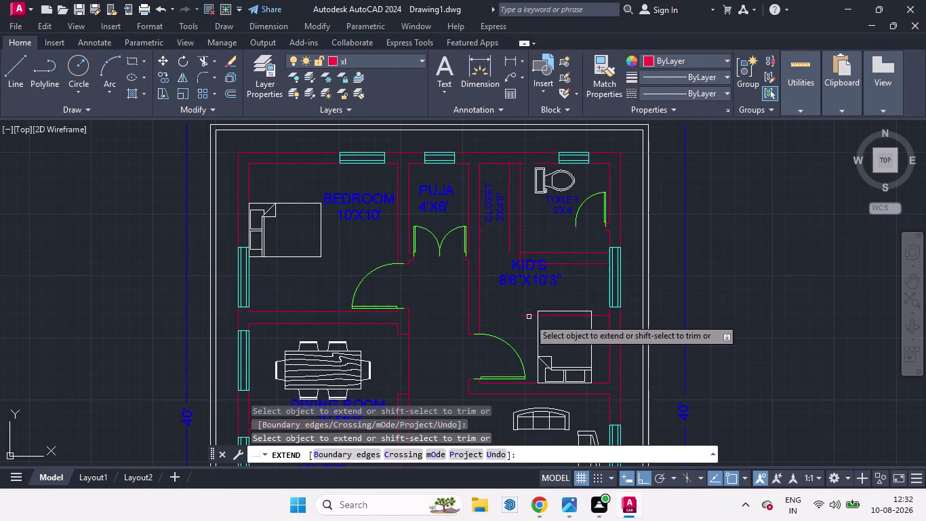
click(518, 239)
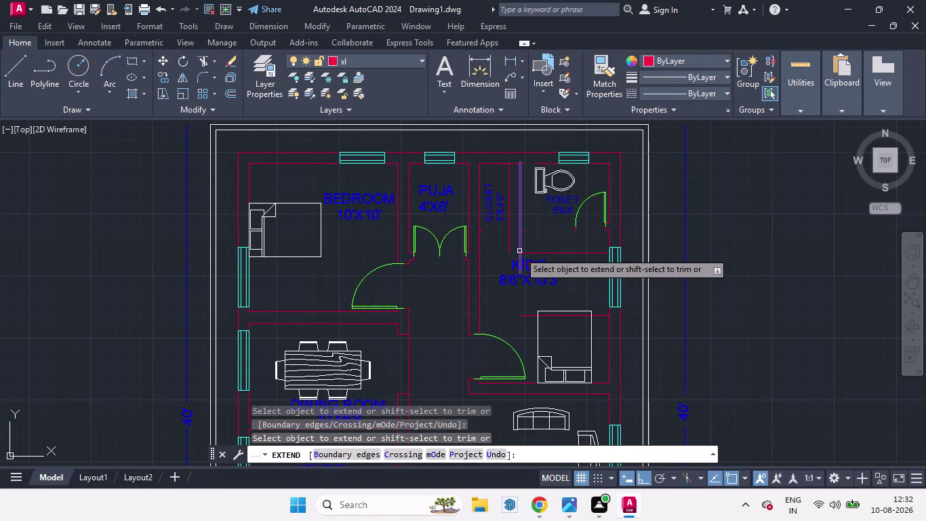
click(522, 242)
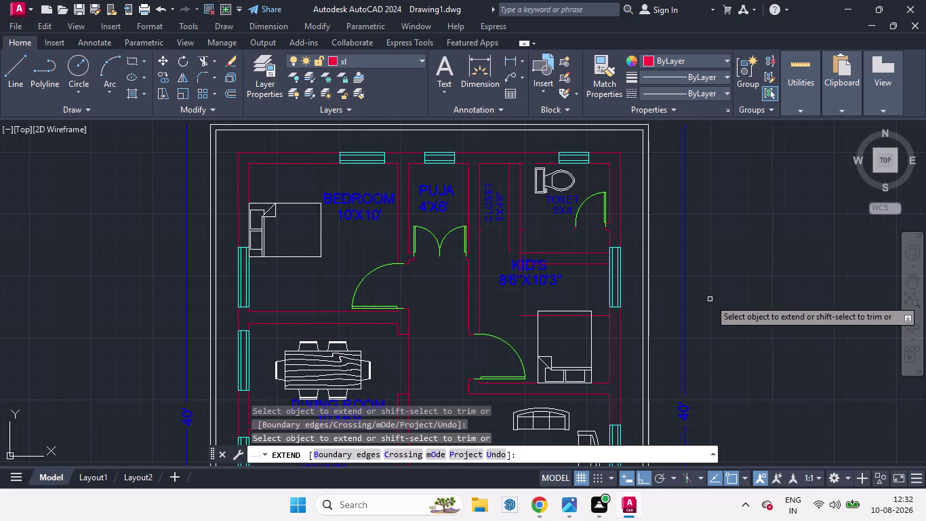
key(space)
scroll(up, 3)
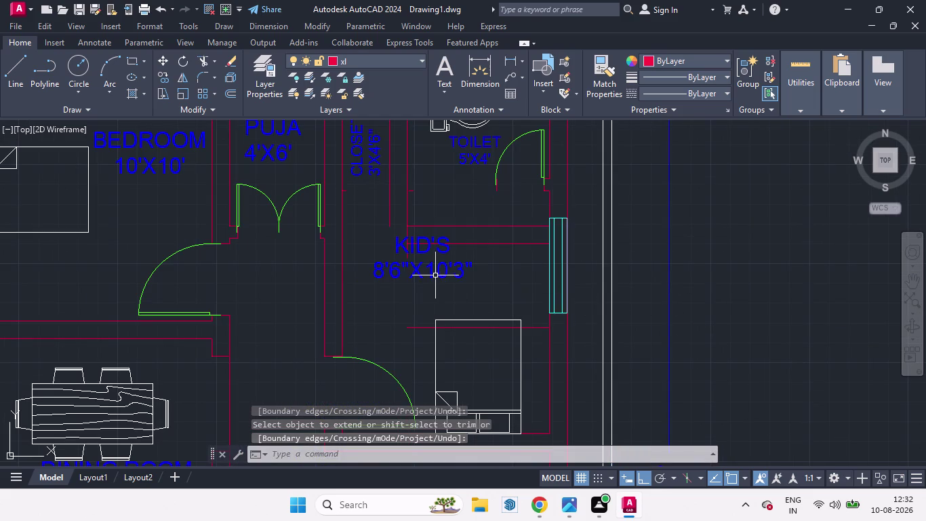
Erase the KID'S room label, its size text, and the bed.
click(436, 270)
click(440, 243)
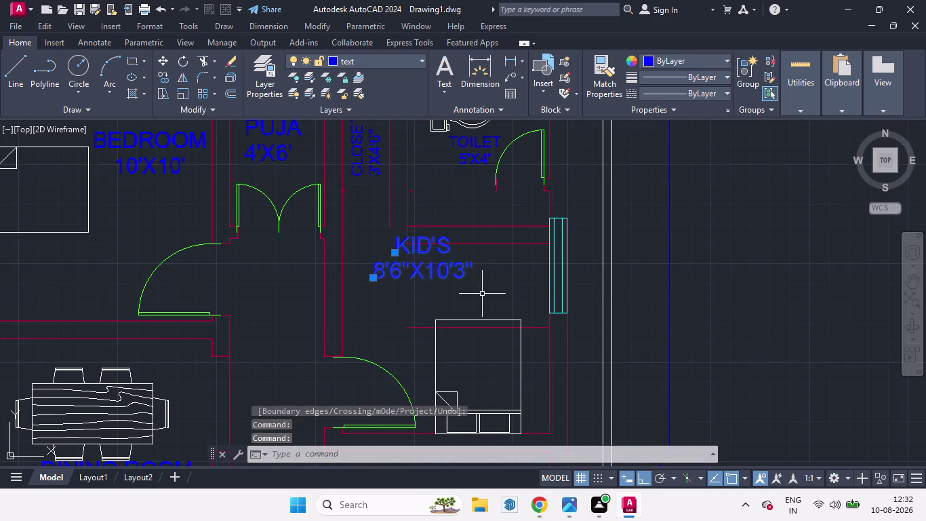
key(Delete)
scroll(down, 3)
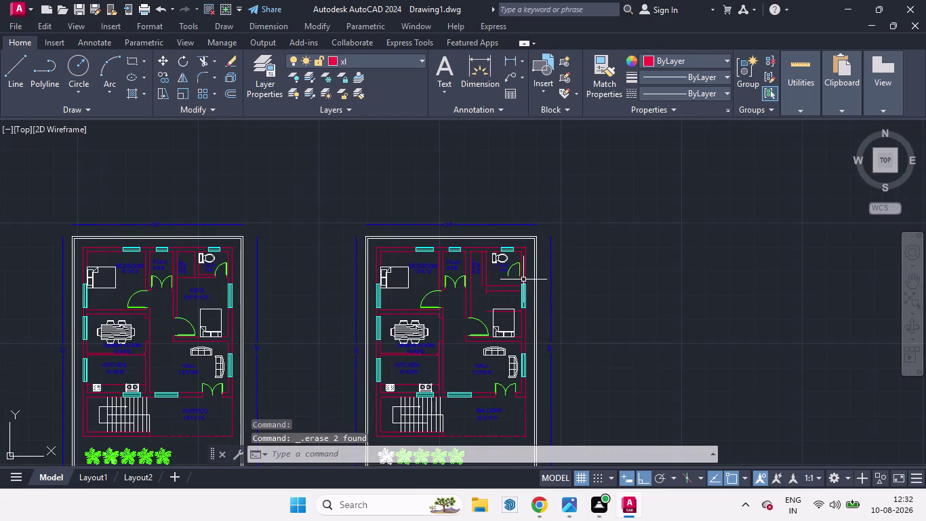
scroll(up, 3)
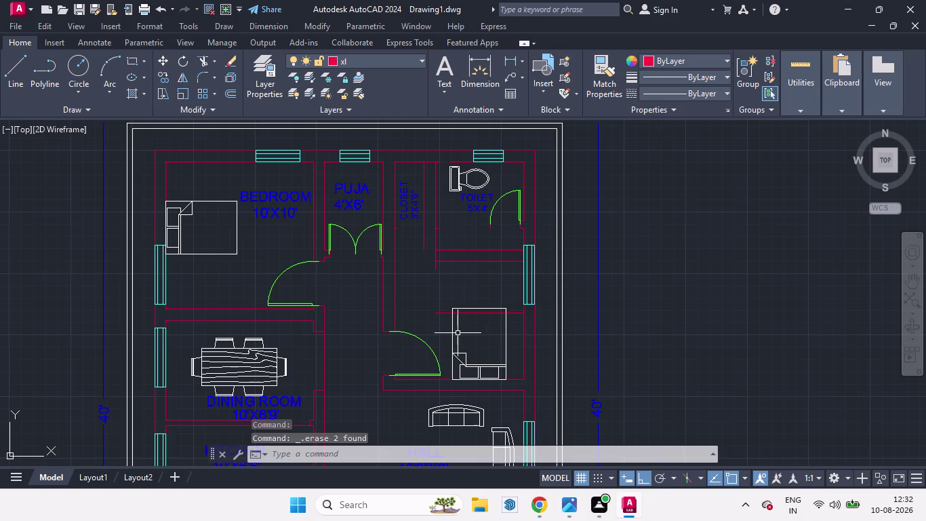
click(453, 334)
key(Delete)
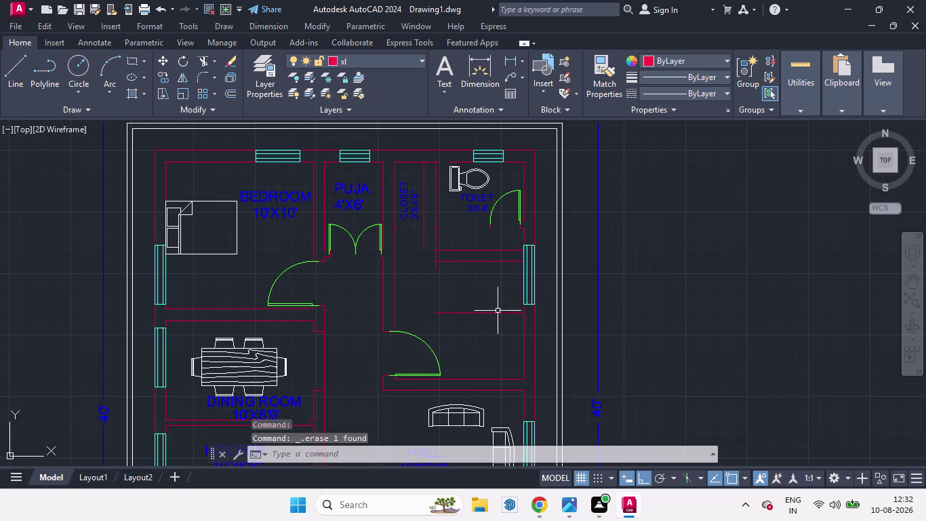
Fillet the closet's right wall line with the line below into a corner.
key(f)
key(Return)
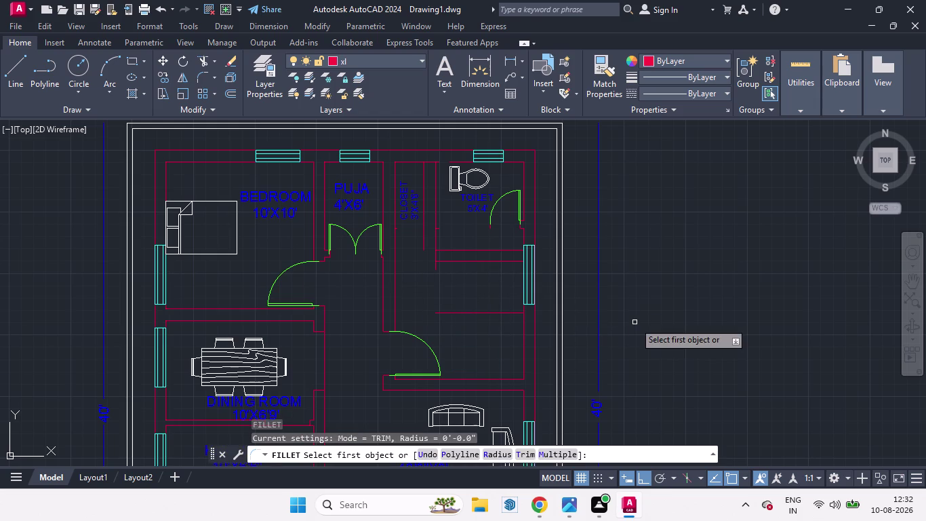
click(435, 266)
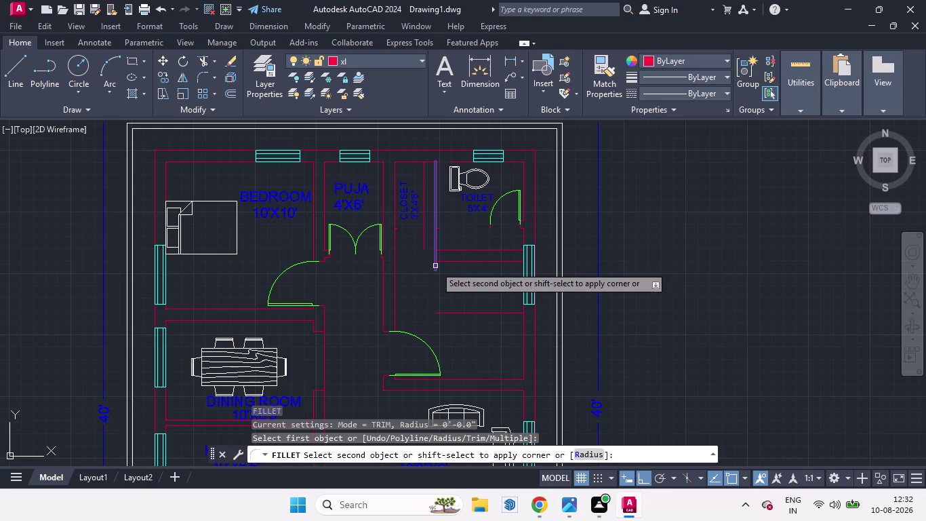
click(445, 311)
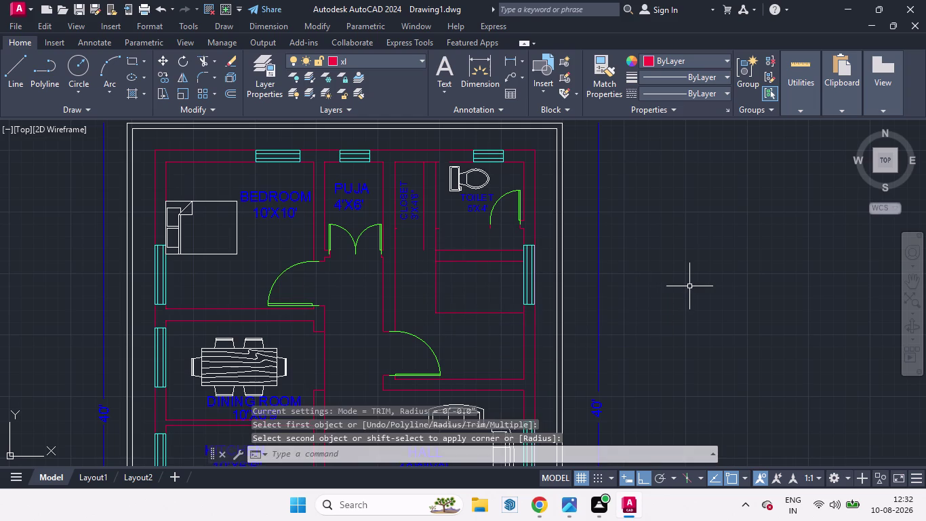
key(space)
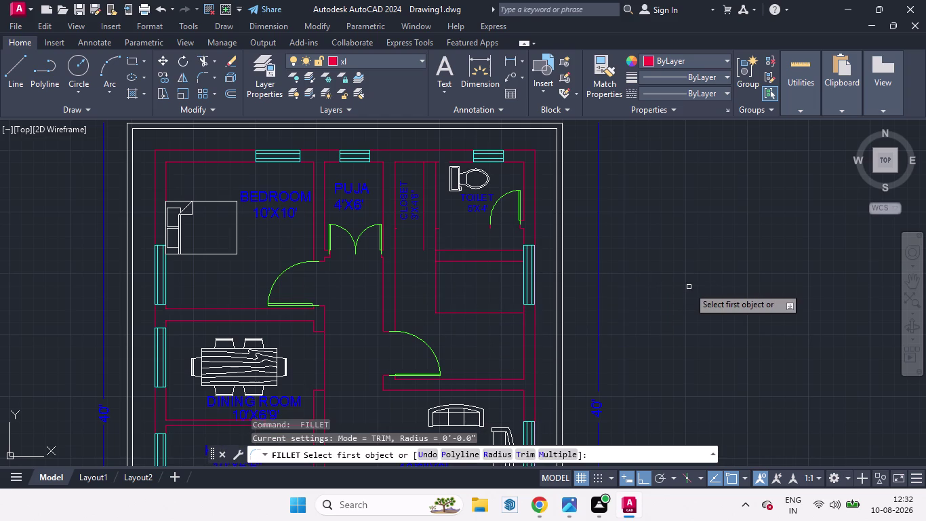
key(space)
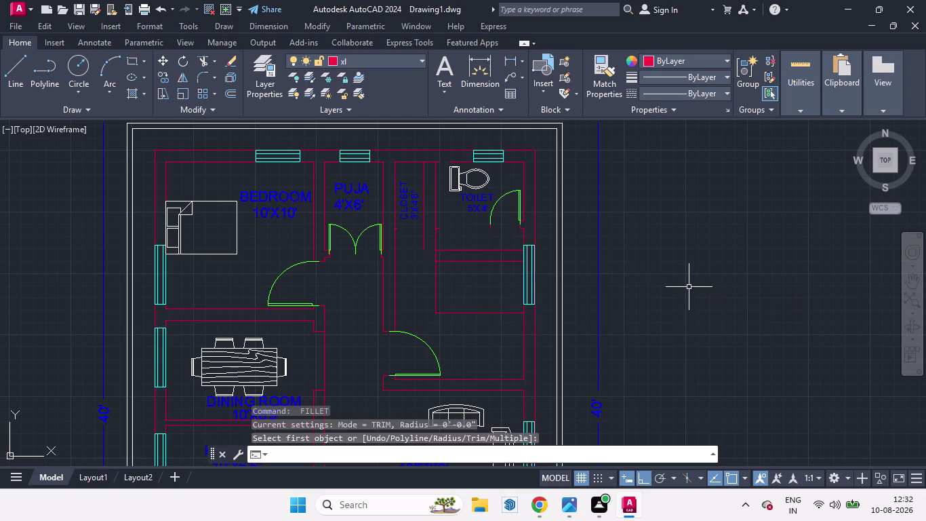
Offset the closet wall line by 9" toward the toilet, then erase the copy.
key(o)
key(Return)
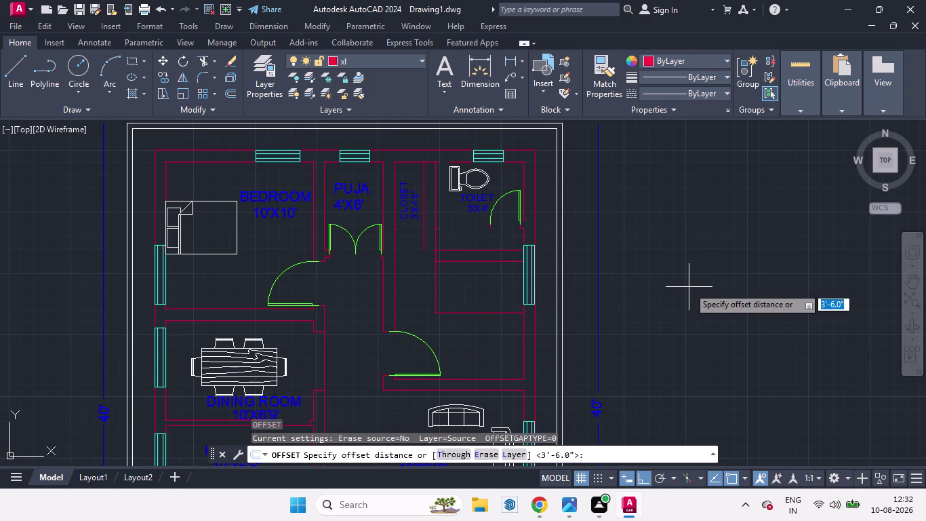
key(9)
key(Return)
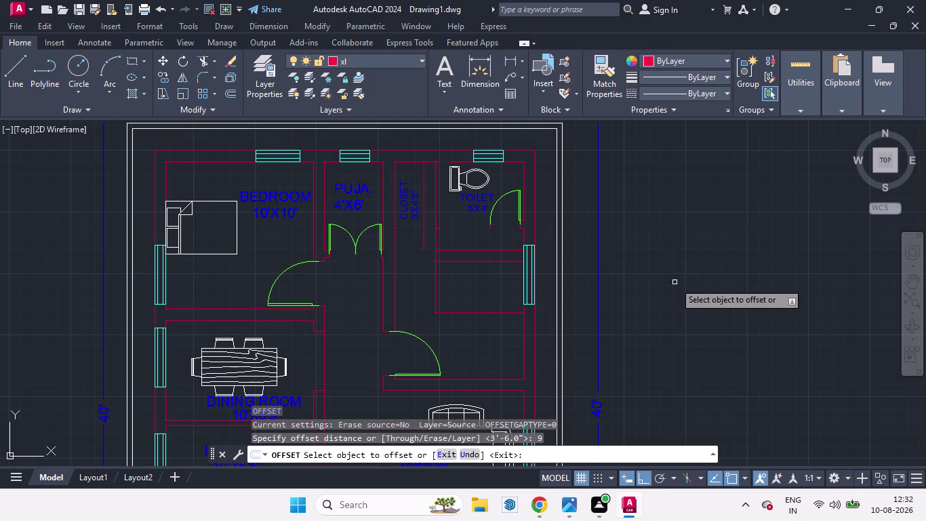
click(462, 312)
click(463, 328)
click(437, 278)
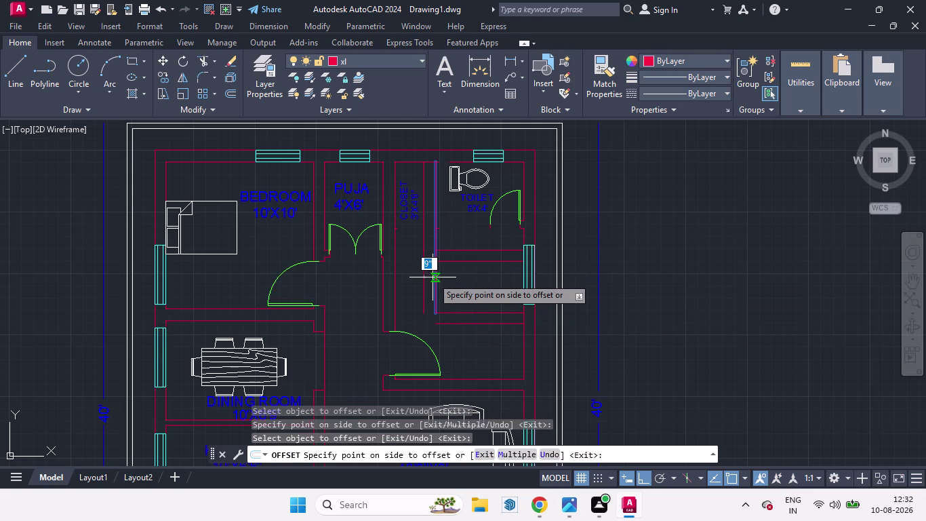
click(433, 277)
click(435, 282)
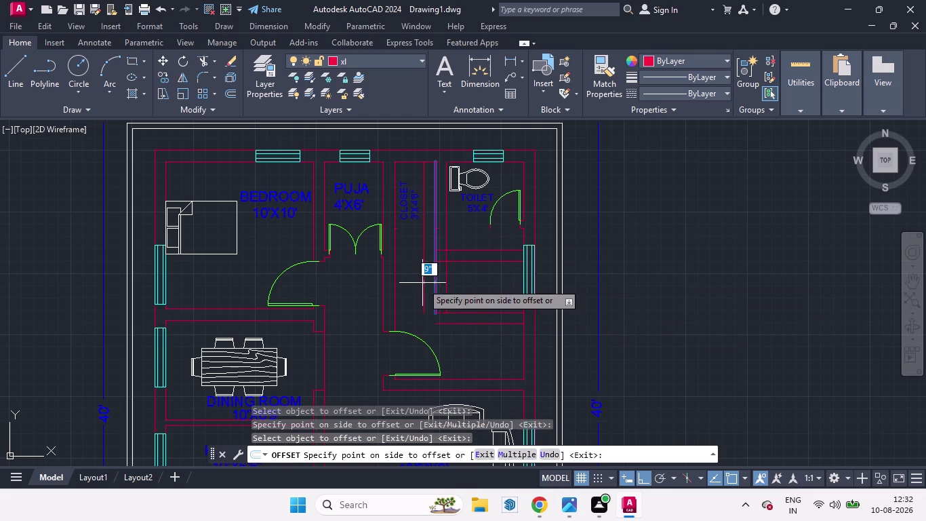
click(423, 282)
key(space)
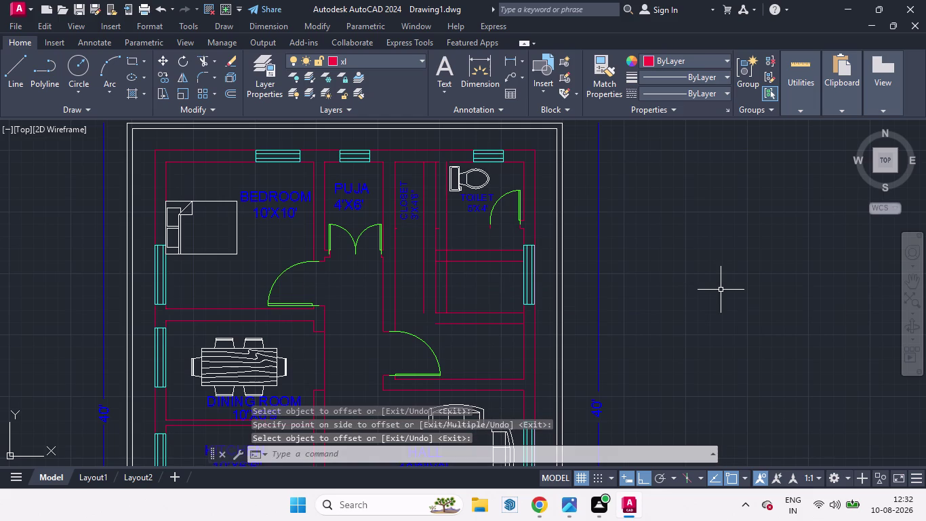
click(446, 285)
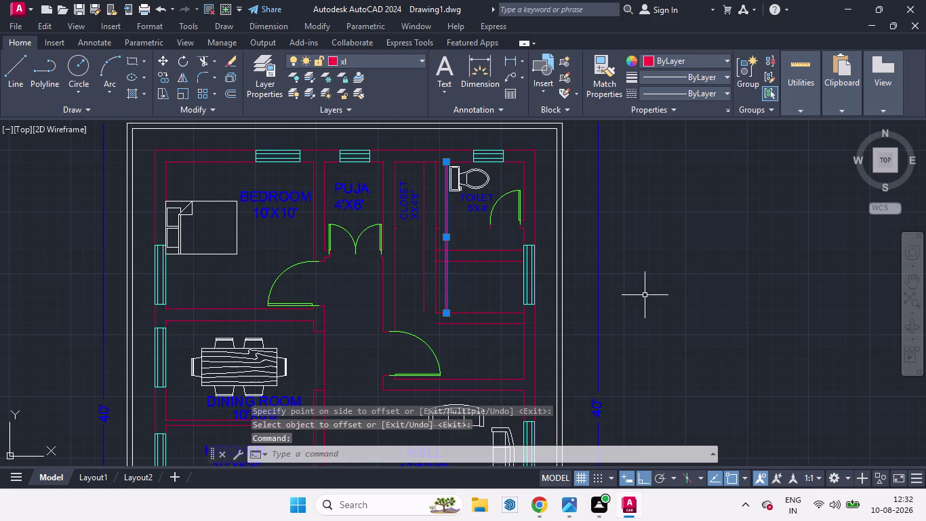
key(Delete)
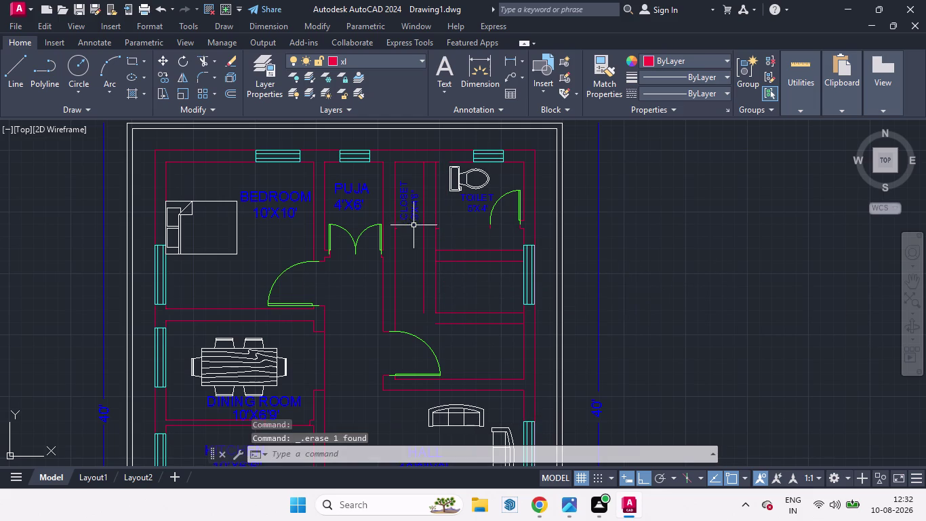
scroll(up, 3)
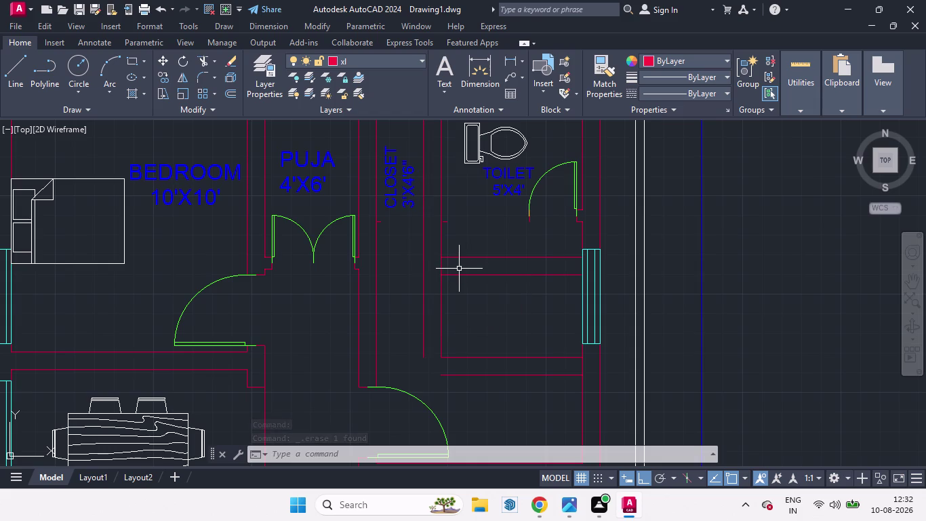
Undo the recent closet wall edits: view change, erase, offset and fillet.
key(ctrl+z)
key(ctrl+z)
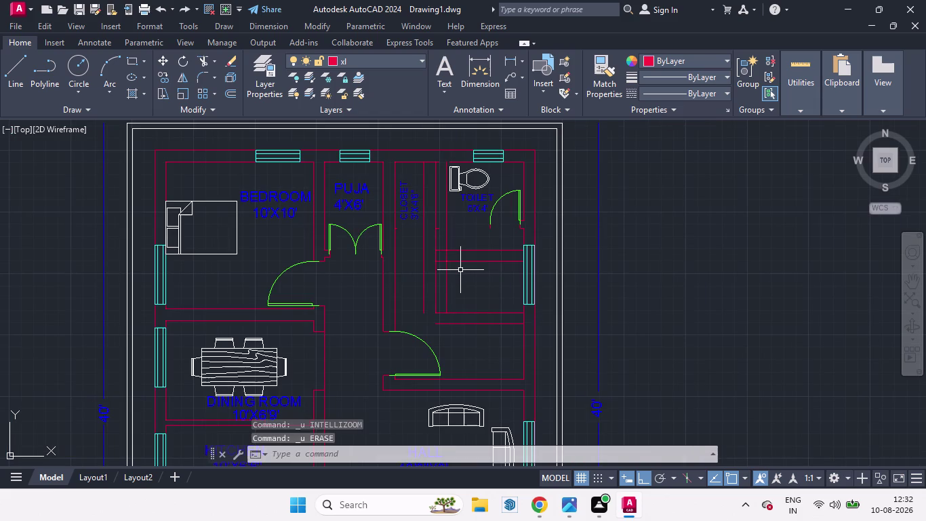
key(ctrl+z)
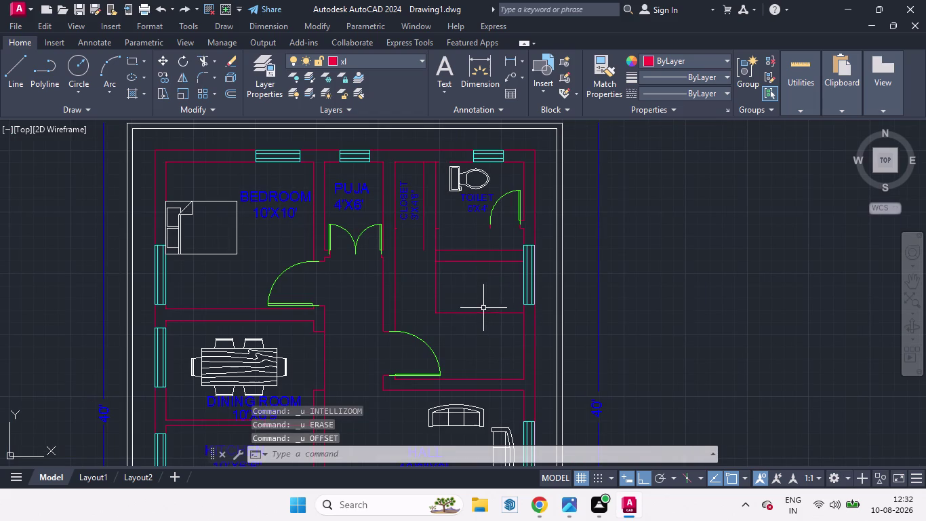
key(ctrl+z)
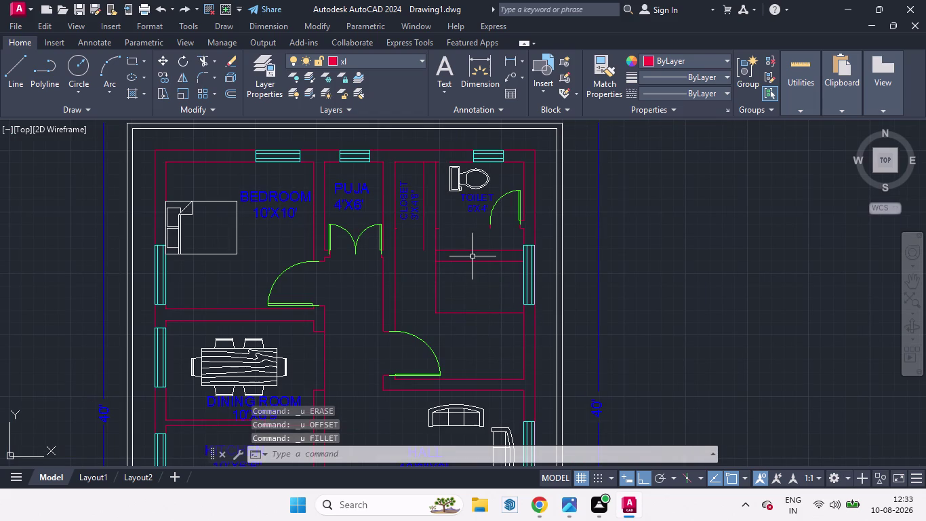
Abandon a 6-inch move of the lower wall line below the toilet and delete the line.
click(475, 262)
scroll(up, 3)
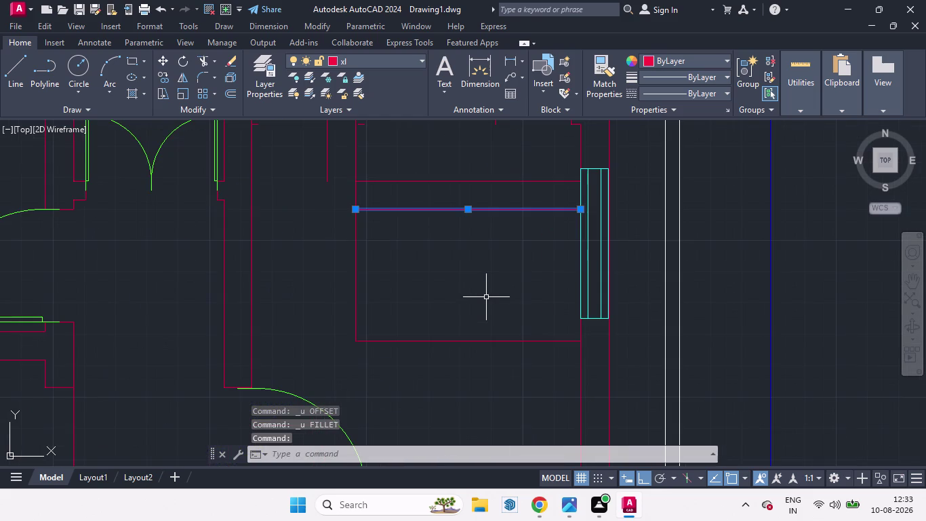
key(m)
key(Return)
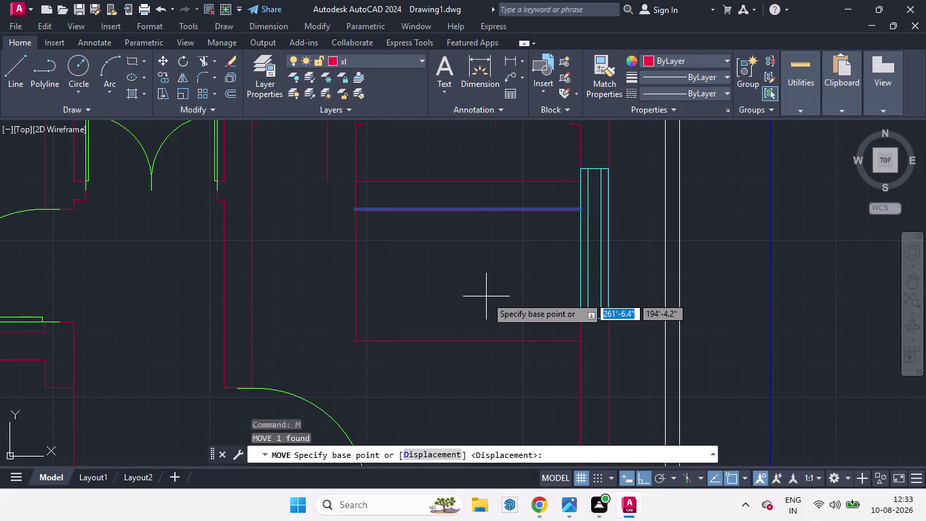
text(4.)
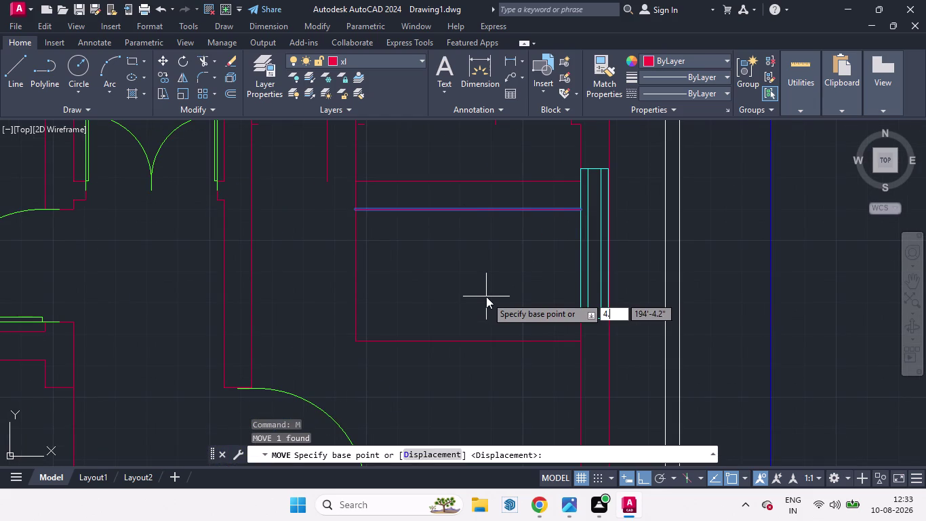
key(BackSpace)
key(BackSpace)
key(6)
key(Return)
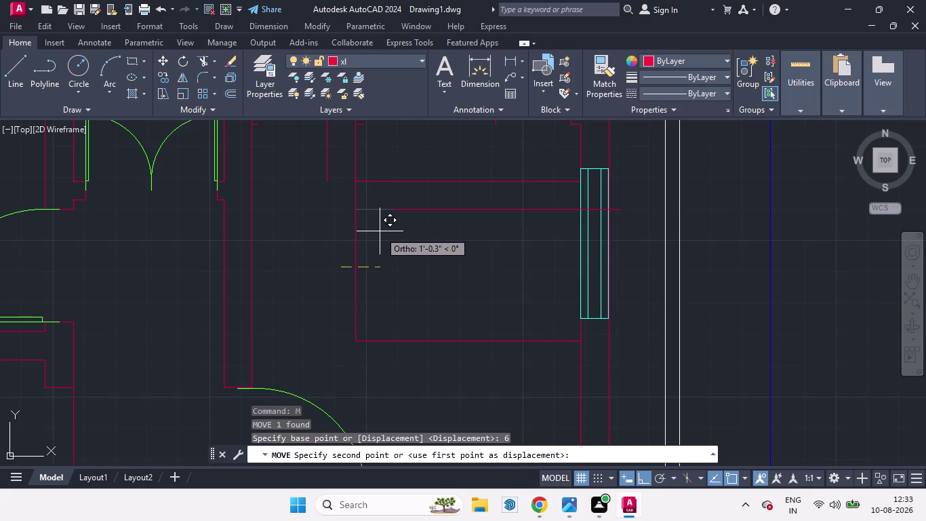
key(ctrl+z)
key(Escape)
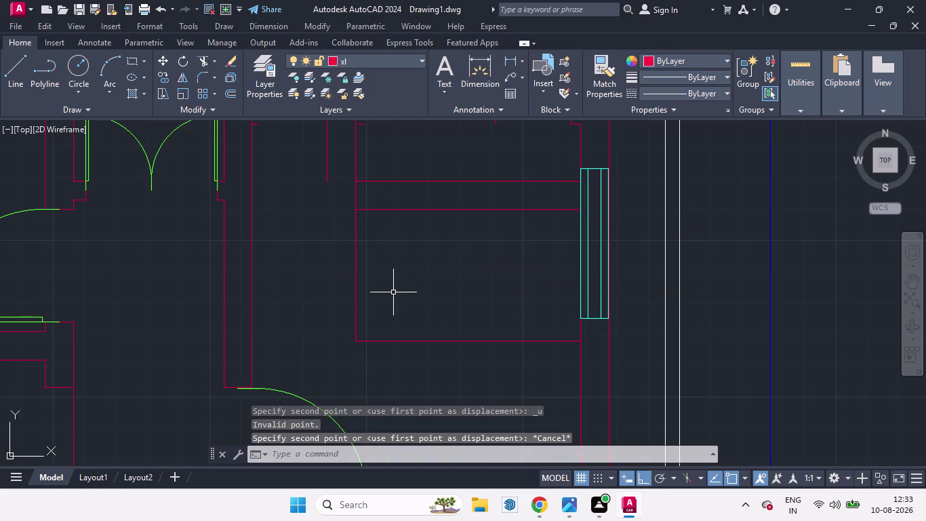
click(415, 210)
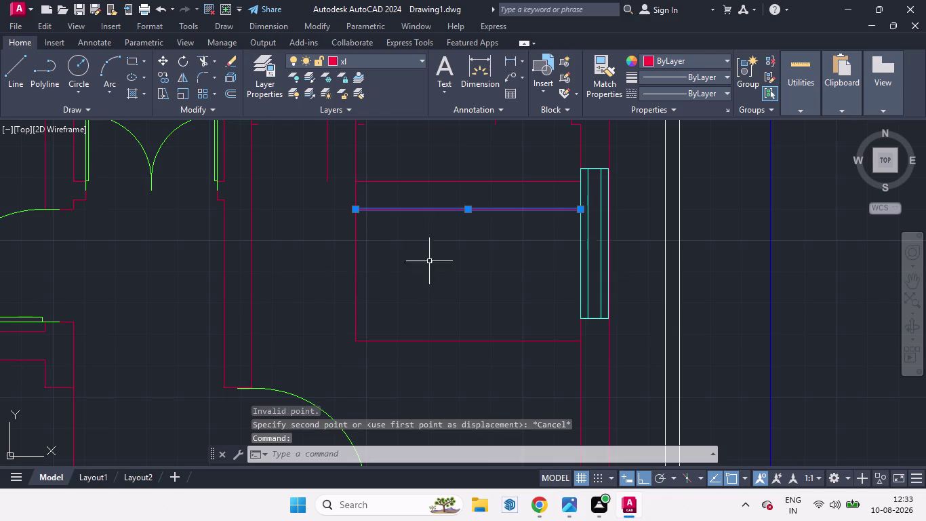
key(Delete)
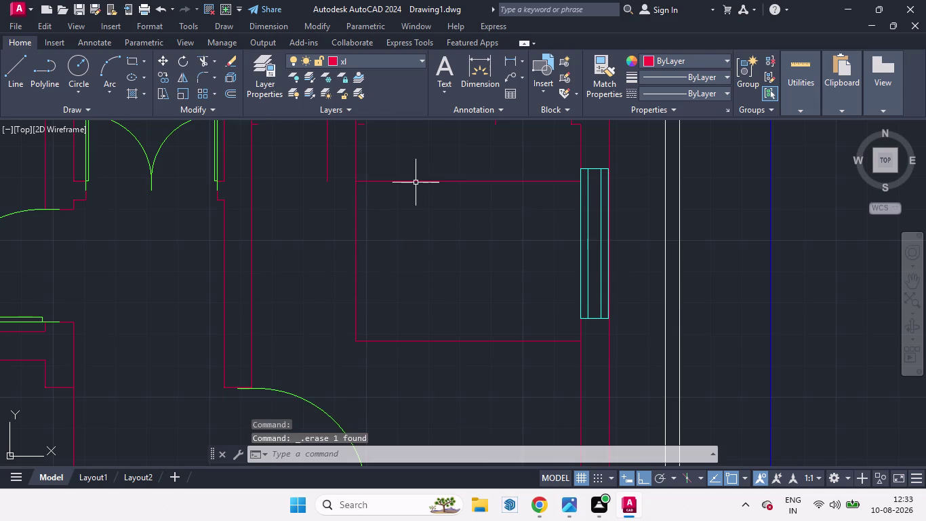
Offset the room's top wall line by 6 inches.
click(416, 182)
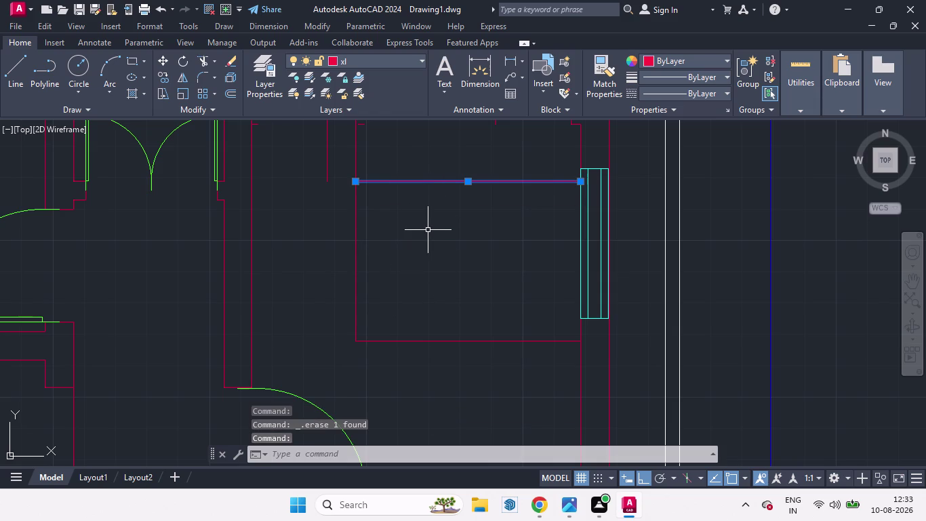
key(o)
key(Return)
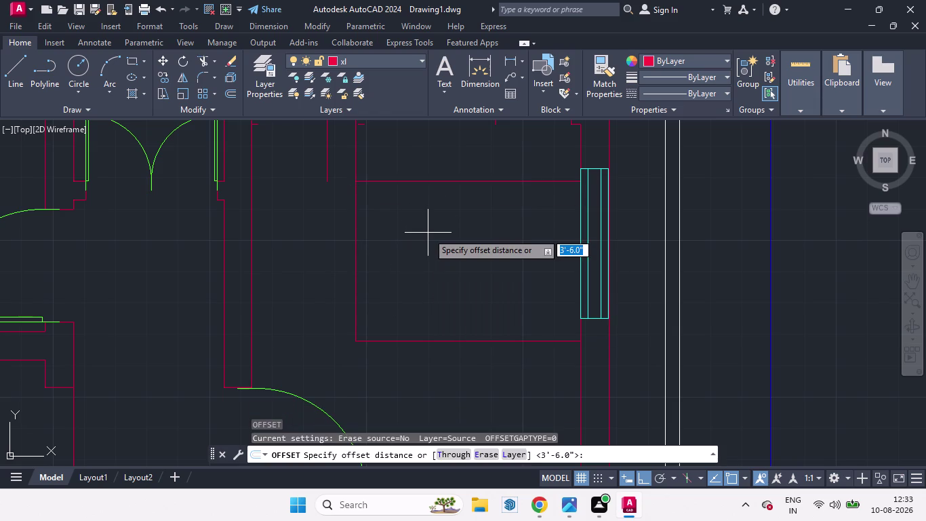
key(6)
key(Return)
click(428, 232)
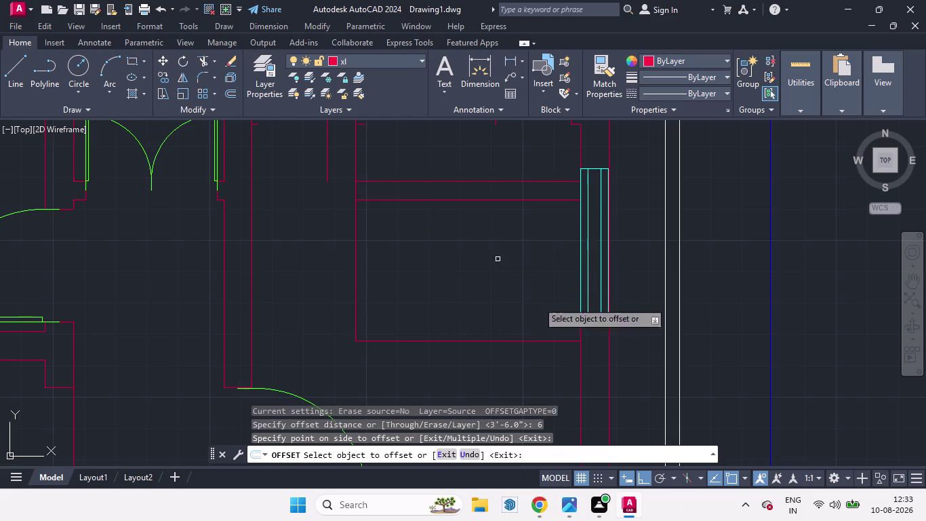
key(space)
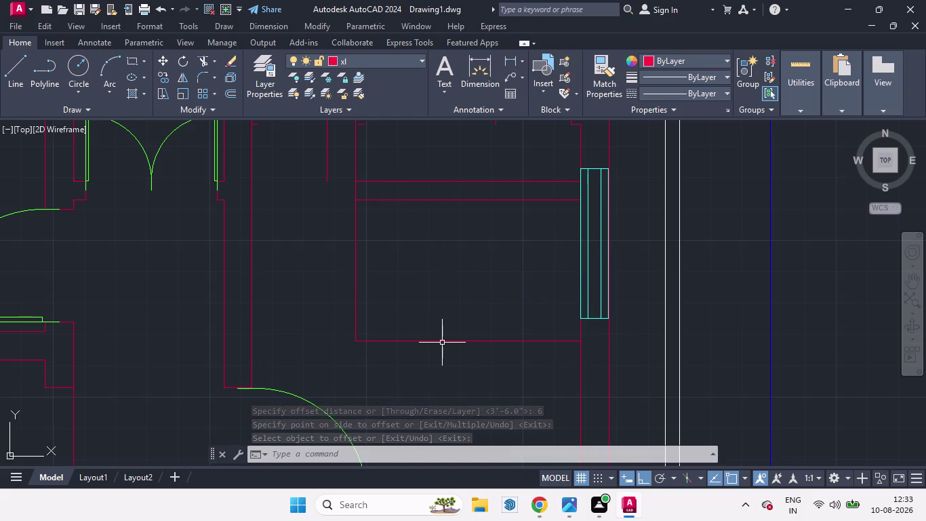
Offset another wall line in the room by 3'6".
key(o)
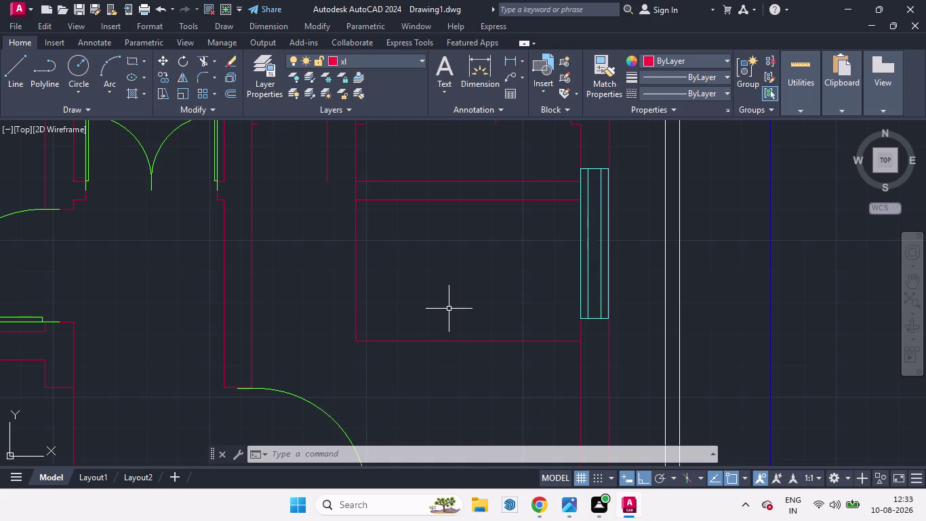
key(Return)
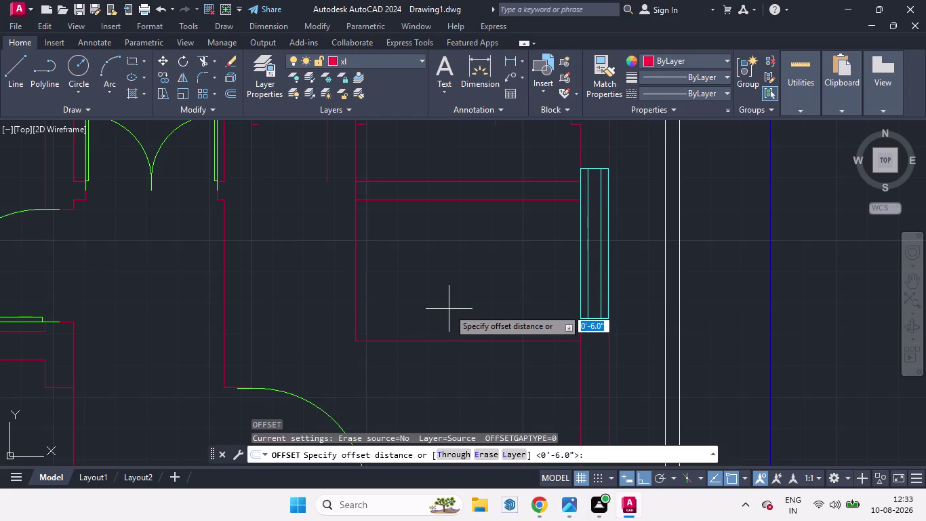
text(3)
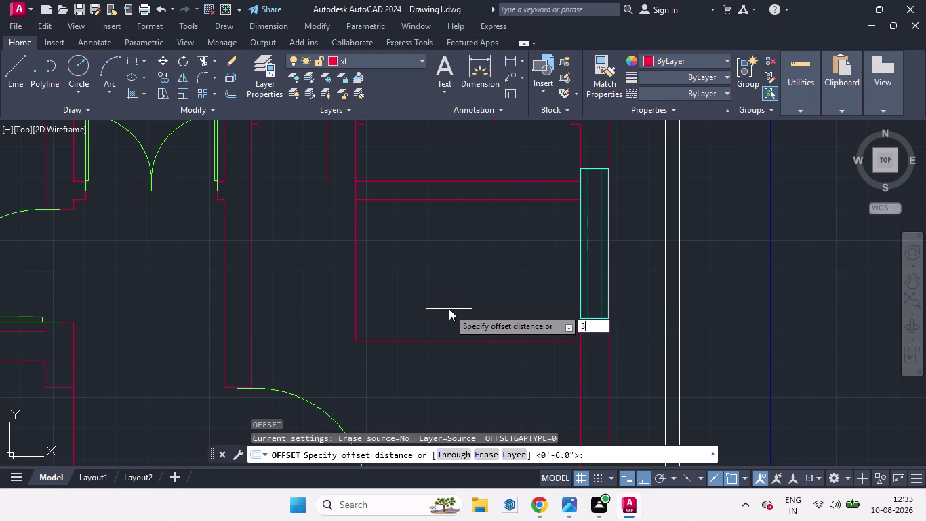
text('6)
key(Return)
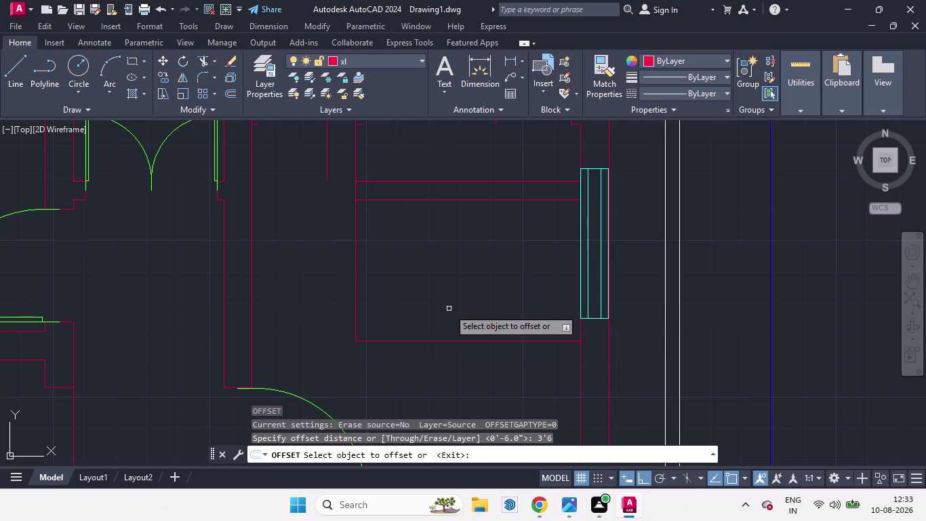
drag(424, 199, 426, 250)
click(427, 251)
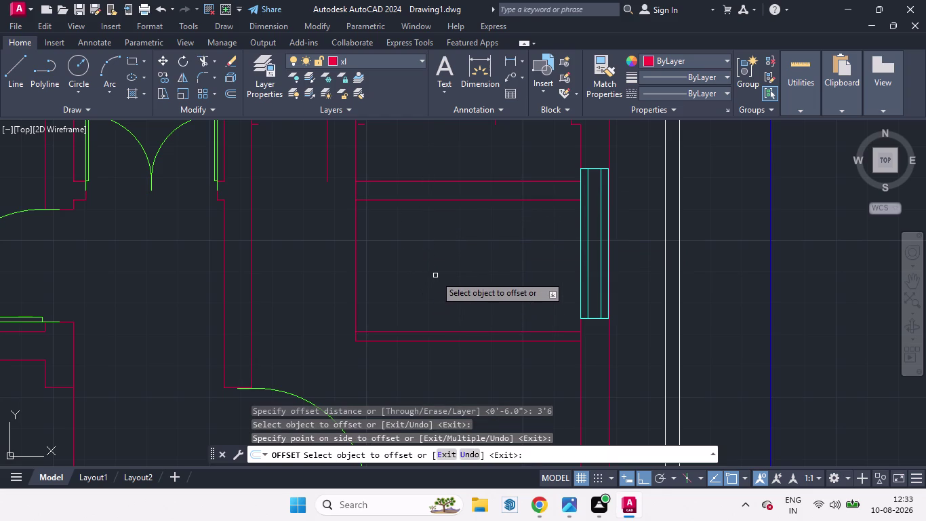
key(space)
Offset the horizontal wall line 6 inches downward.
scroll(down, 3)
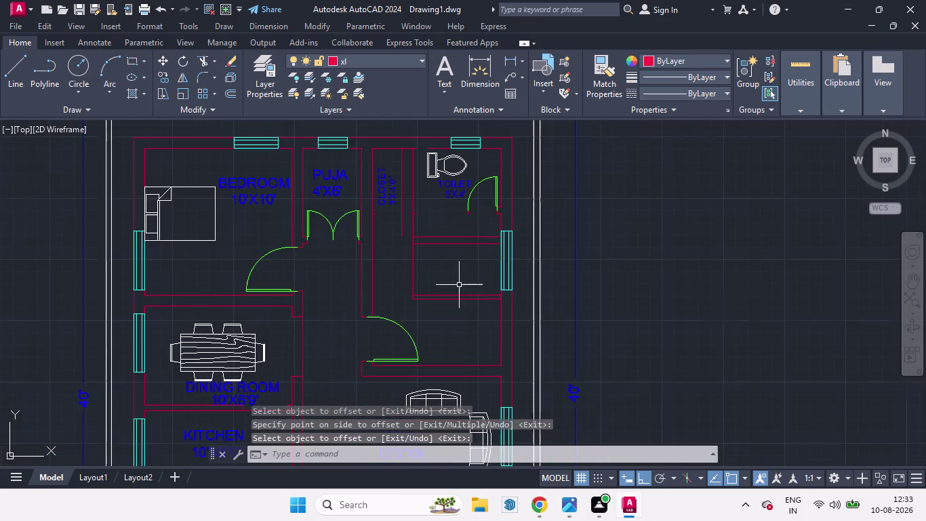
scroll(up, 3)
scroll(down, 3)
scroll(up, 3)
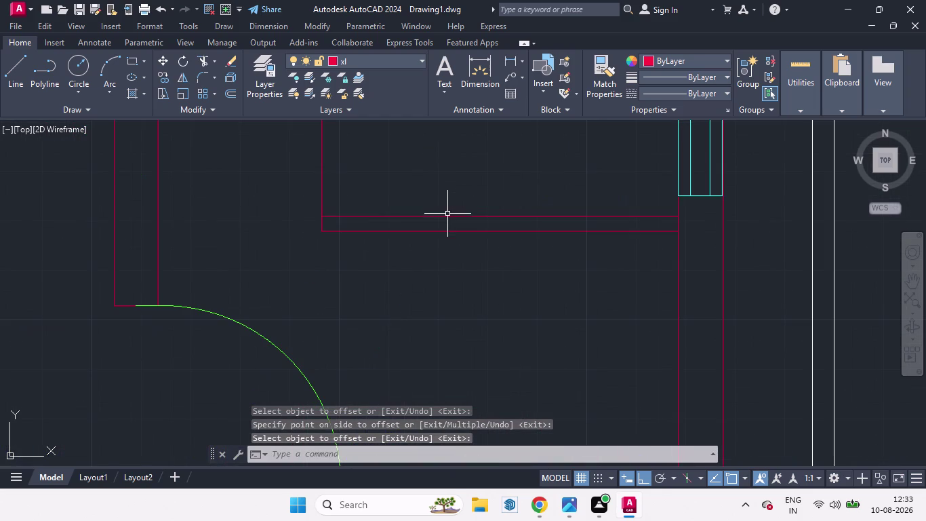
key(o)
key(Return)
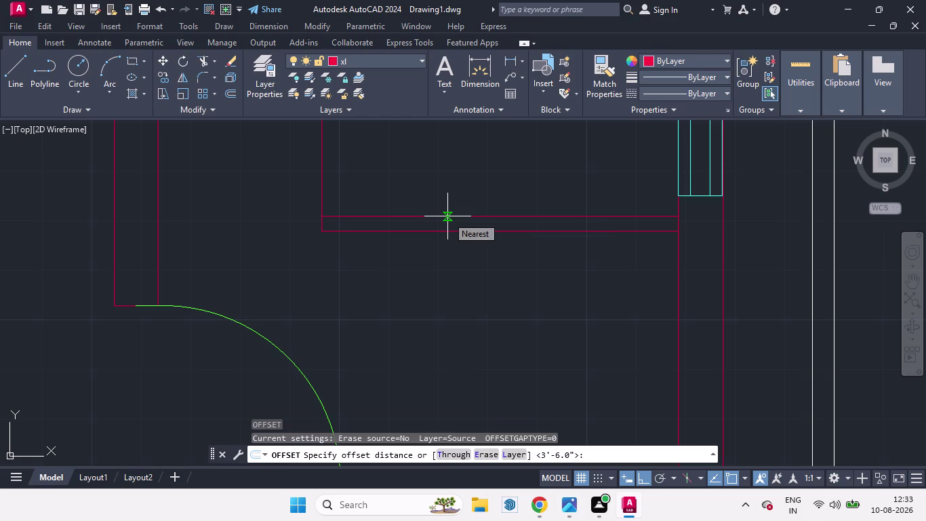
key(6)
key(Return)
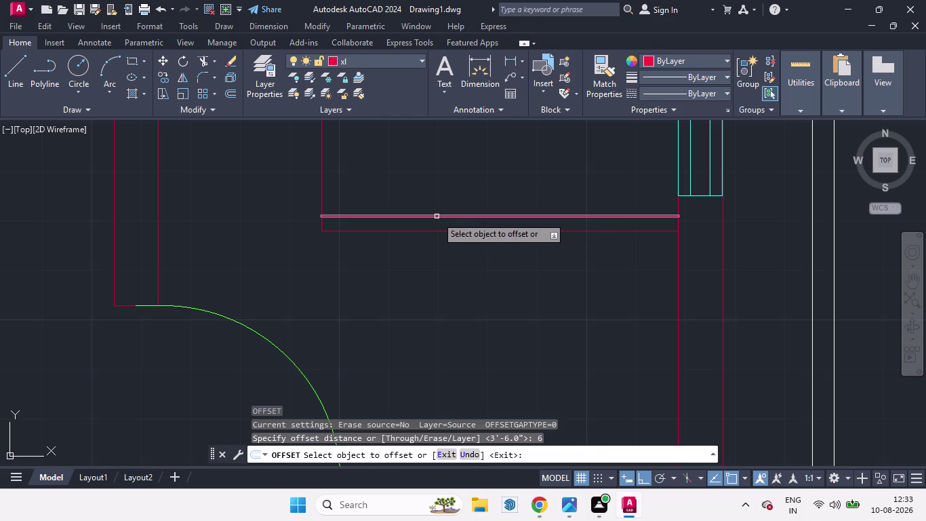
drag(437, 217, 443, 246)
click(442, 251)
key(space)
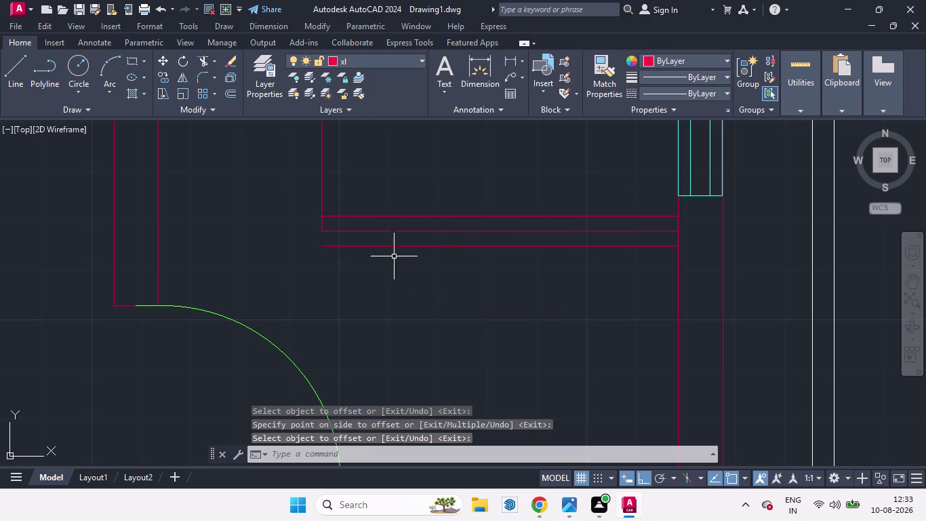
Delete the wall's middle line.
click(368, 232)
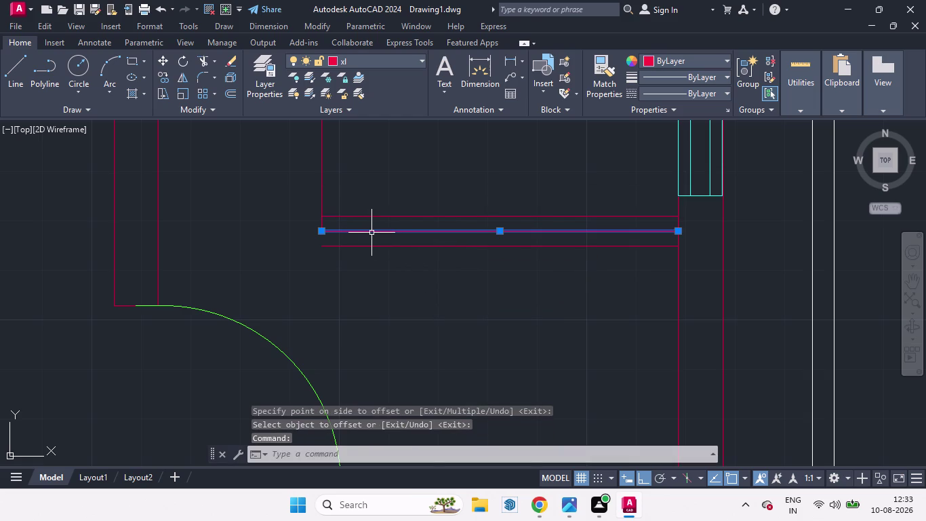
key(Delete)
scroll(down, 3)
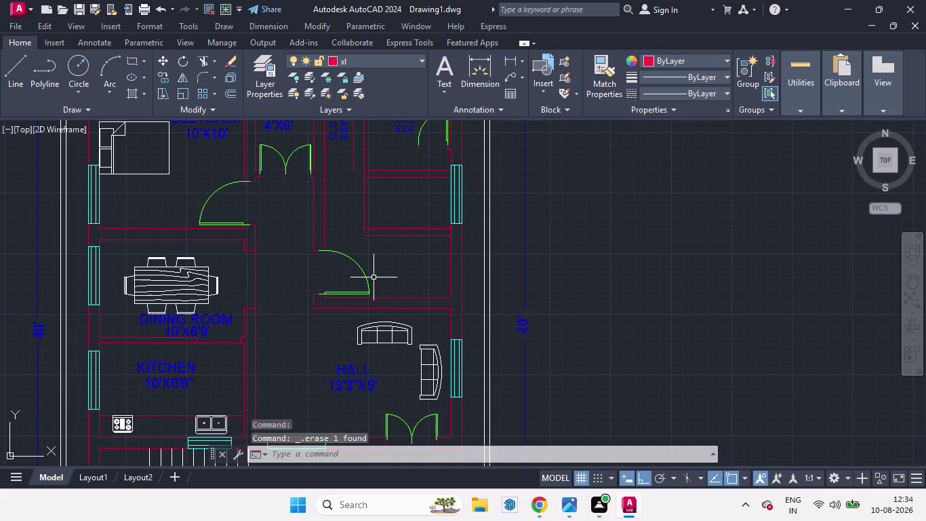
Attempt a fillet between two wall lines, then cancel it.
key(f)
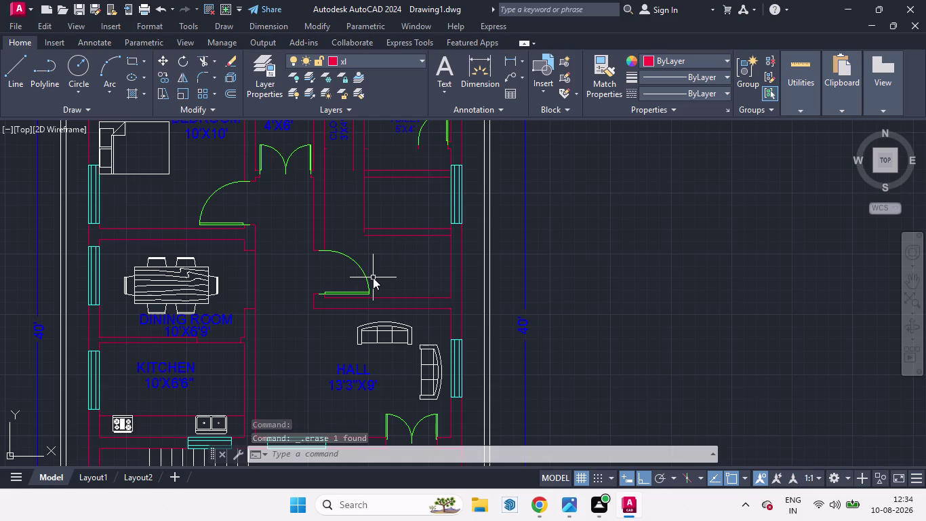
key(Return)
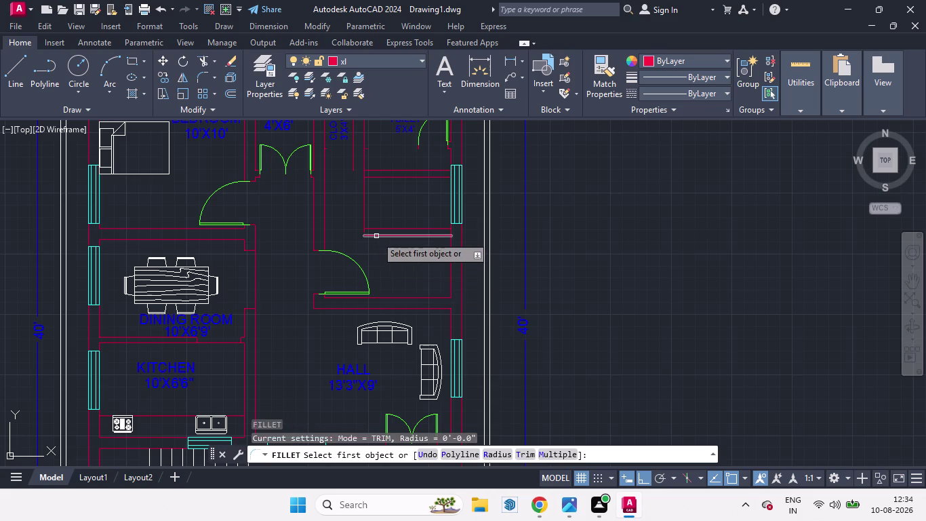
click(377, 236)
click(353, 168)
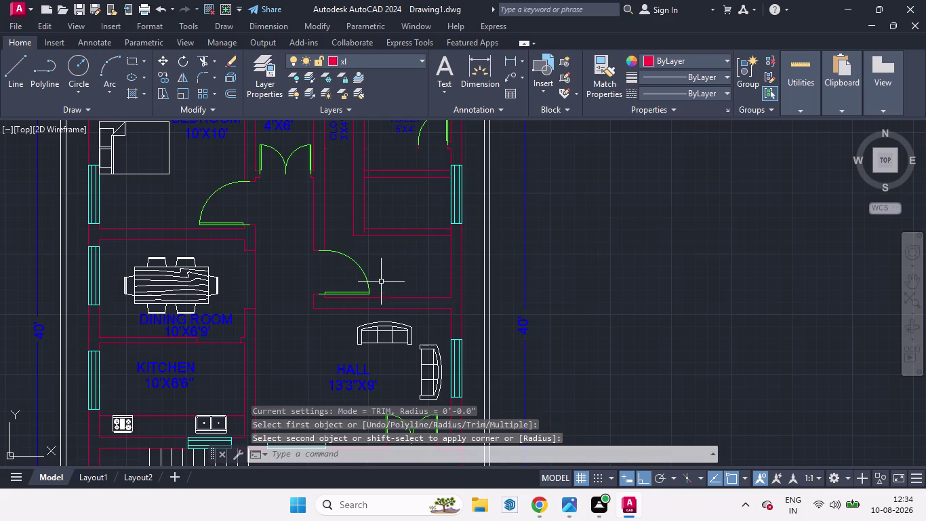
key(space)
scroll(down, 3)
scroll(up, 3)
scroll(up, 3)
click(406, 266)
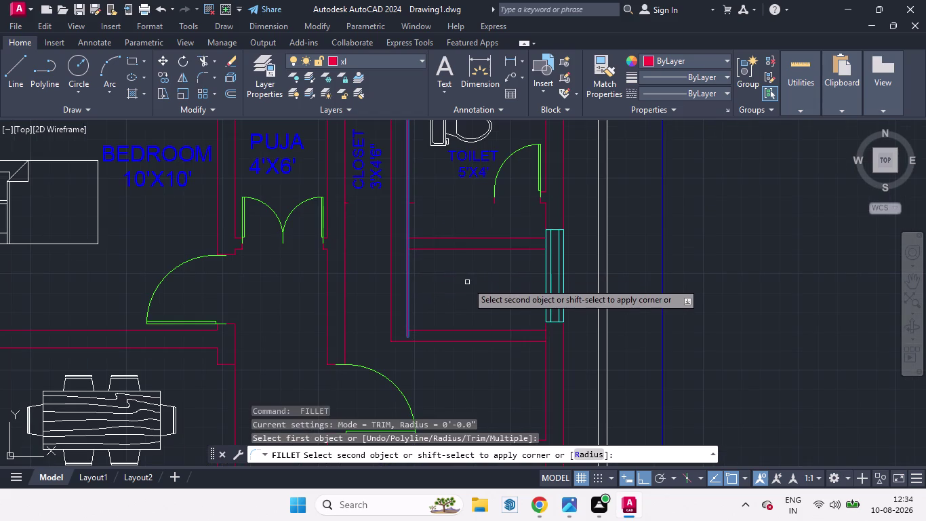
key(space)
key(Escape)
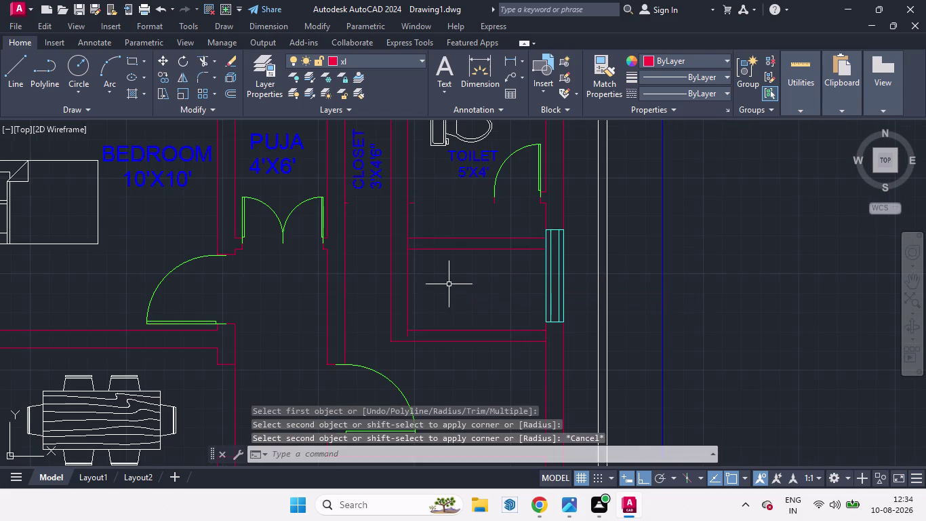
Offset two vertical wall lines 6 inches toward the inner side.
key(o)
key(Return)
key(6)
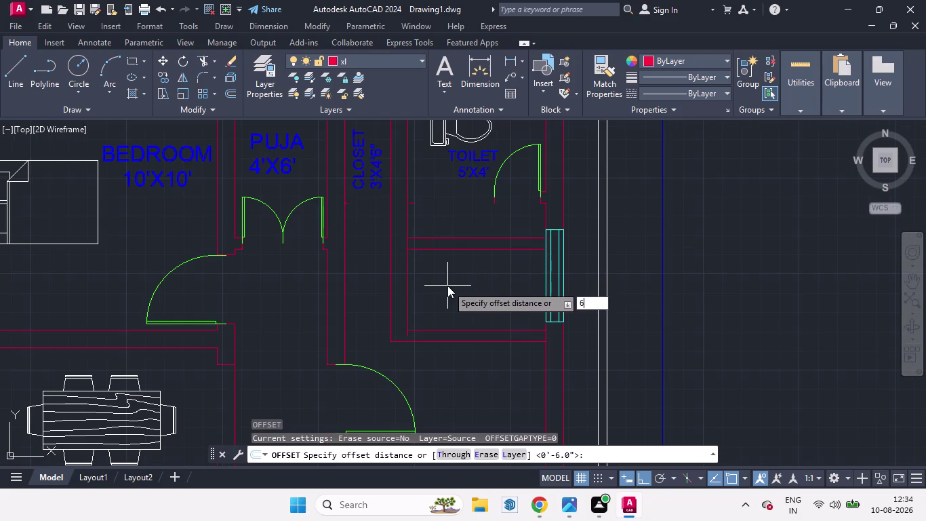
key(Return)
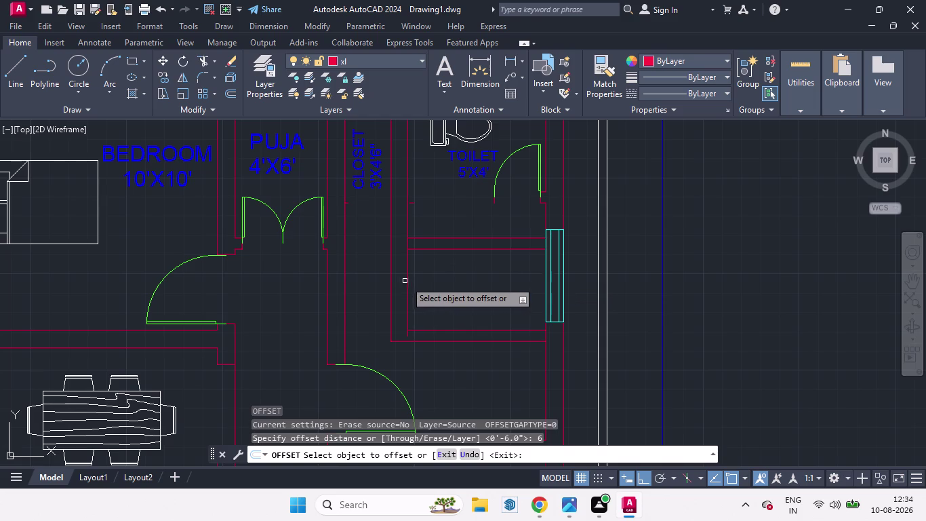
click(407, 283)
click(405, 283)
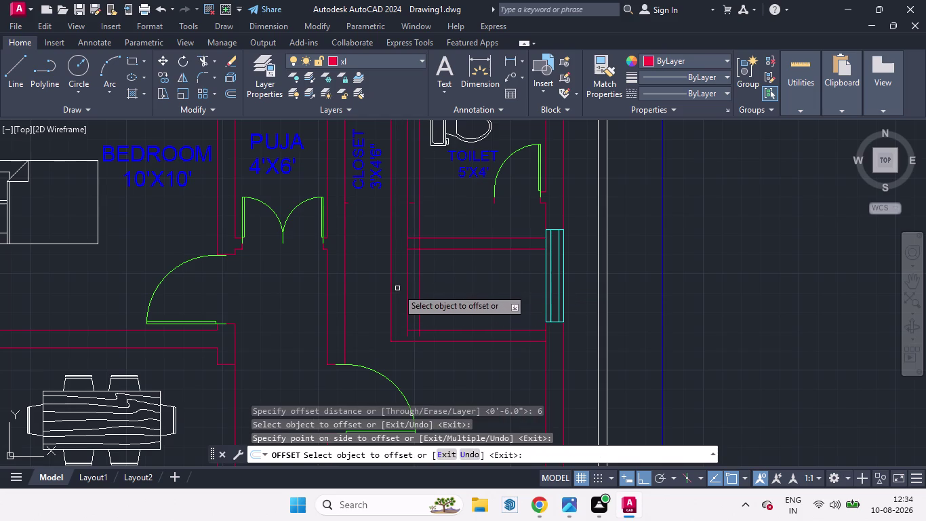
click(408, 288)
click(398, 288)
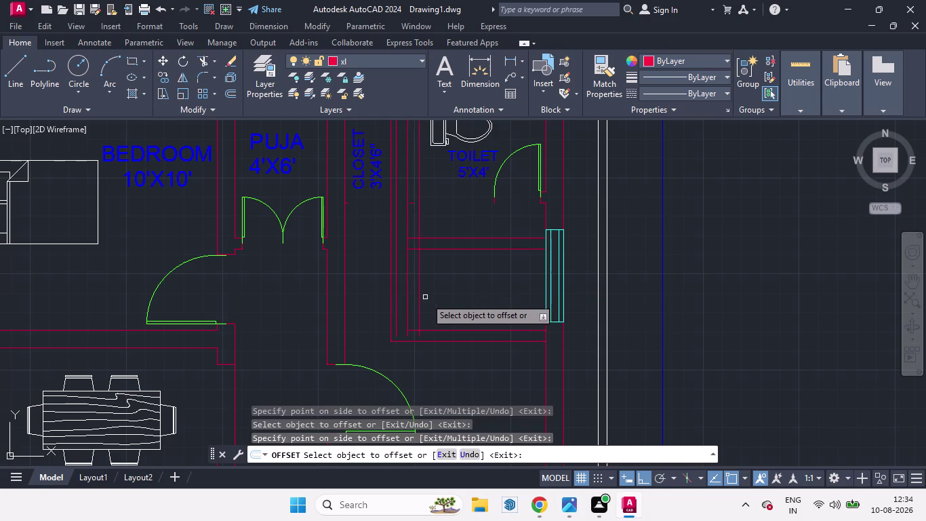
key(space)
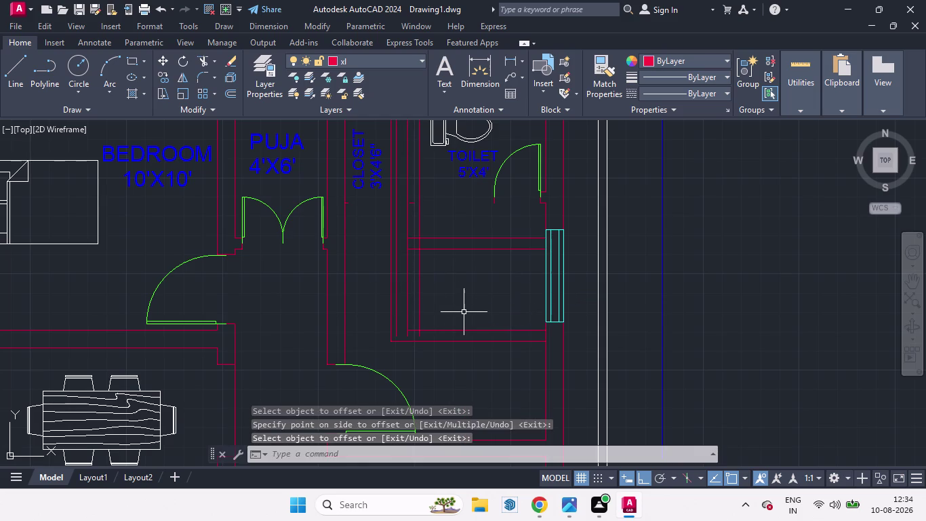
text(TR)
key(Return)
Trim seven overhanging wall line ends around the closet and toilet.
key(Return)
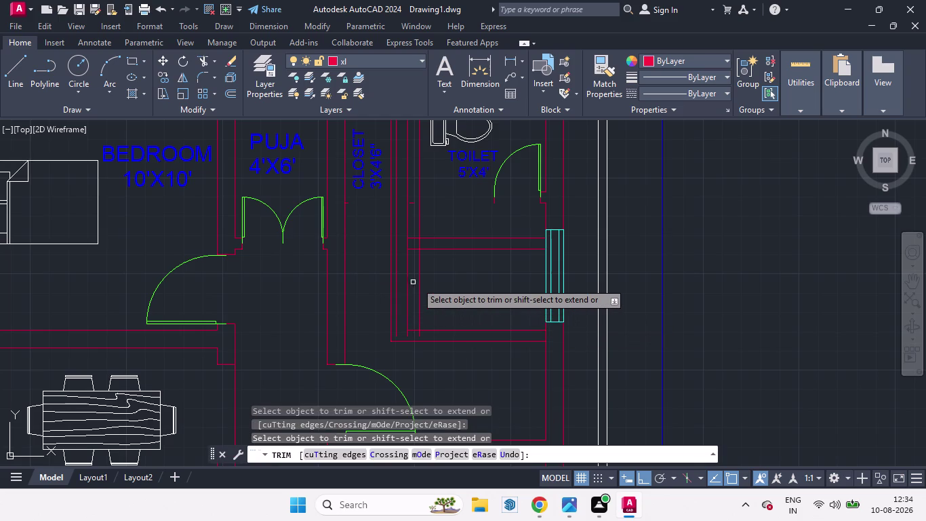
click(420, 281)
click(420, 243)
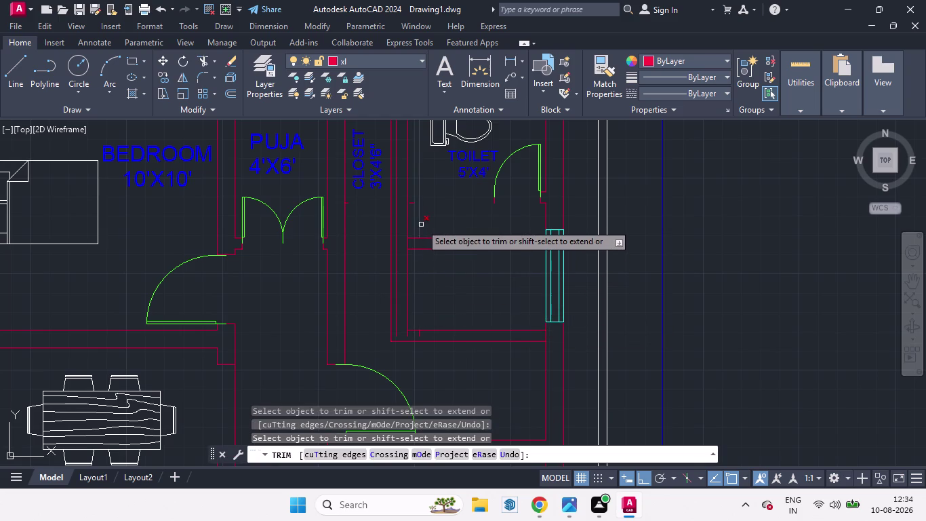
click(421, 224)
click(411, 203)
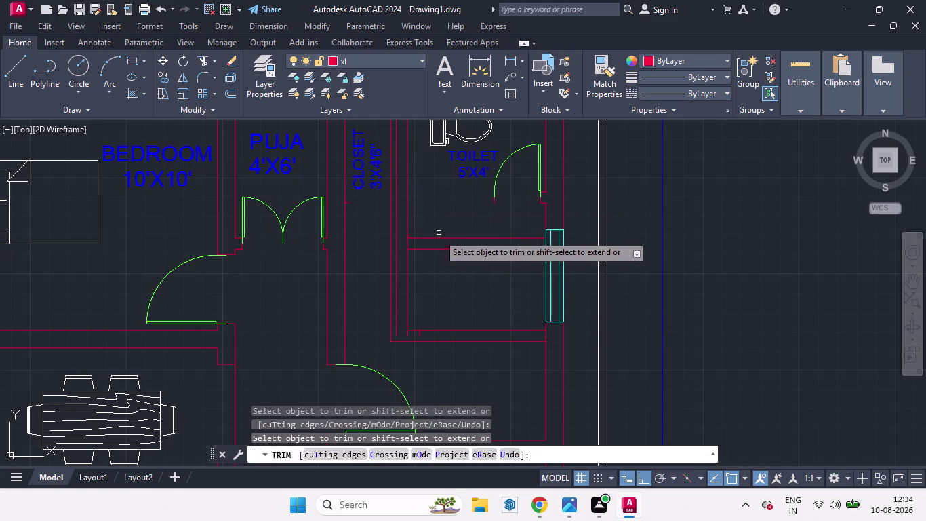
click(391, 265)
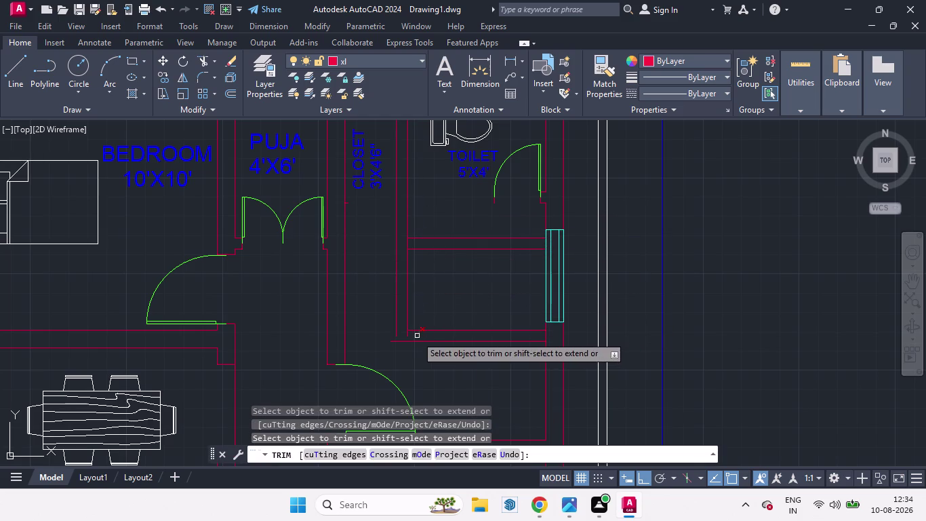
scroll(up, 3)
click(393, 332)
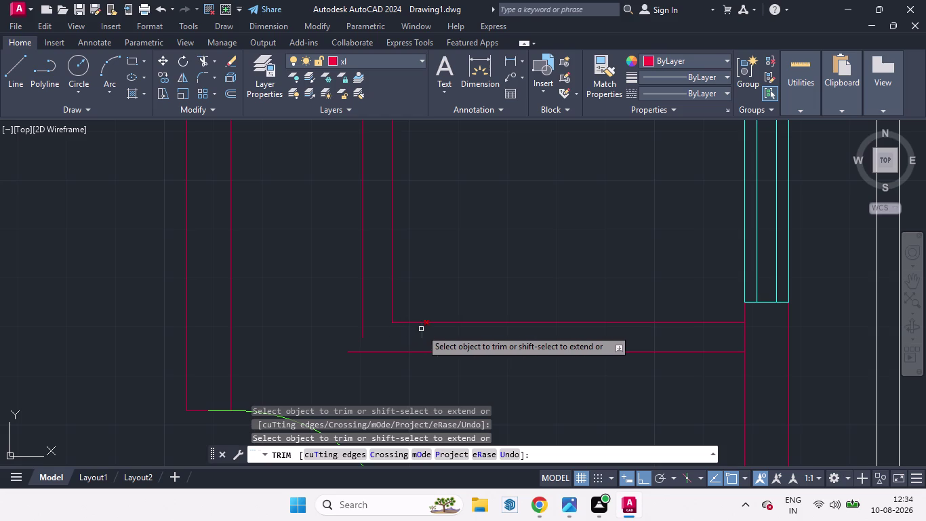
click(421, 329)
key(space)
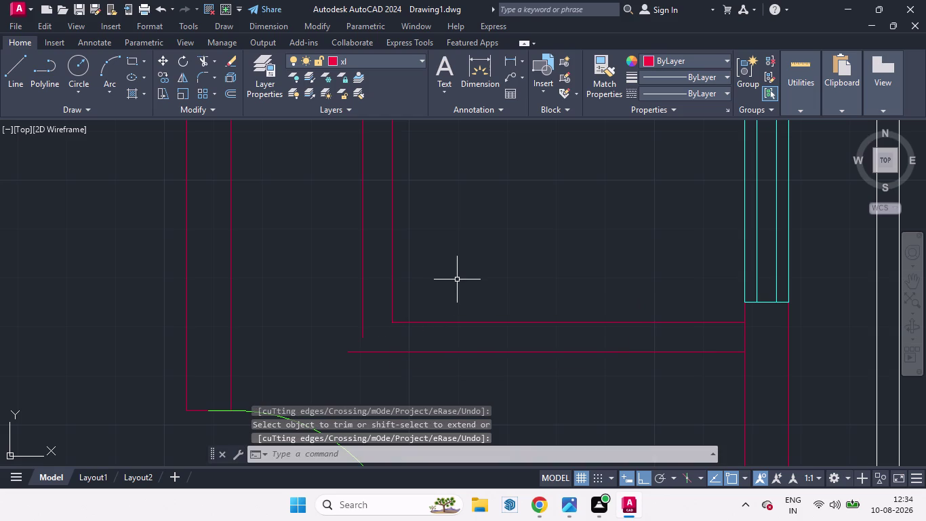
Fillet a vertical wall line with another wall line into a corner.
key(f)
key(Return)
click(363, 308)
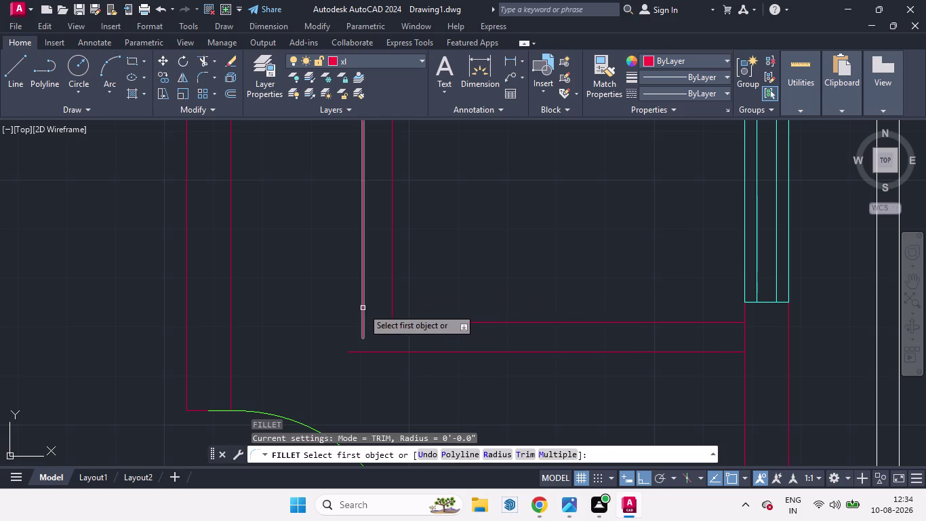
click(388, 353)
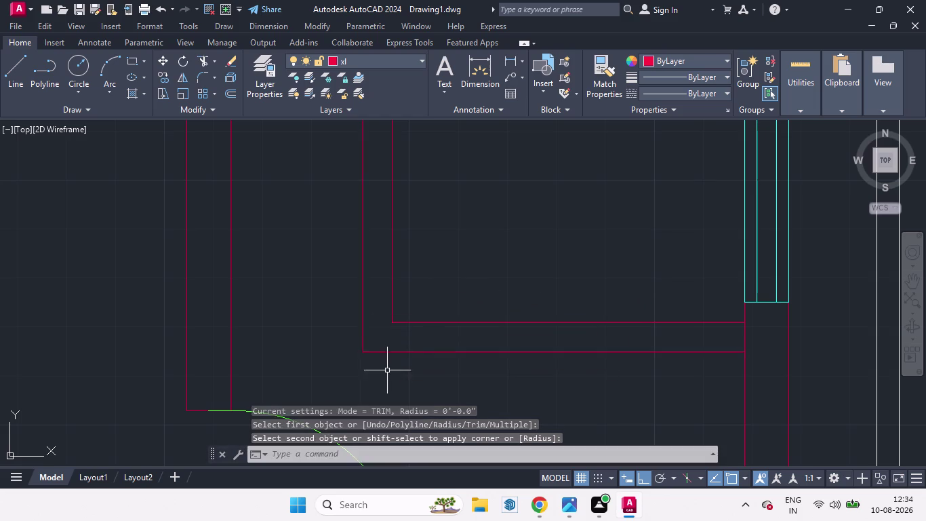
scroll(down, 3)
scroll(down, 3)
scroll(up, 3)
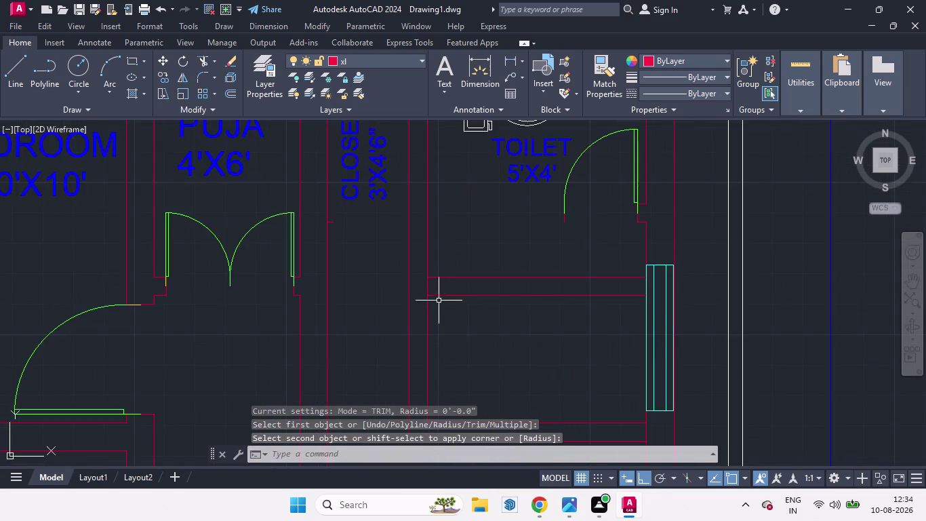
scroll(up, 3)
Trim one more overhanging wall segment.
key(t)
key(r)
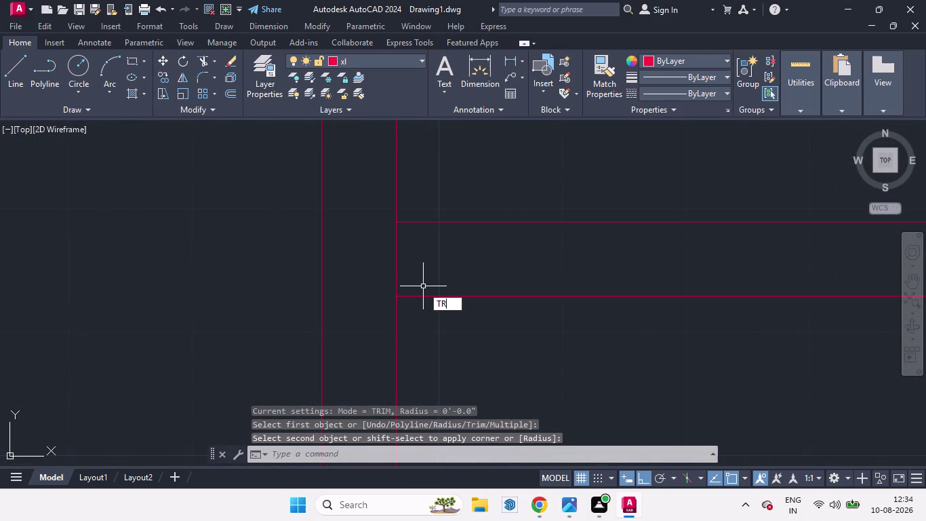
key(Return)
click(397, 273)
scroll(down, 3)
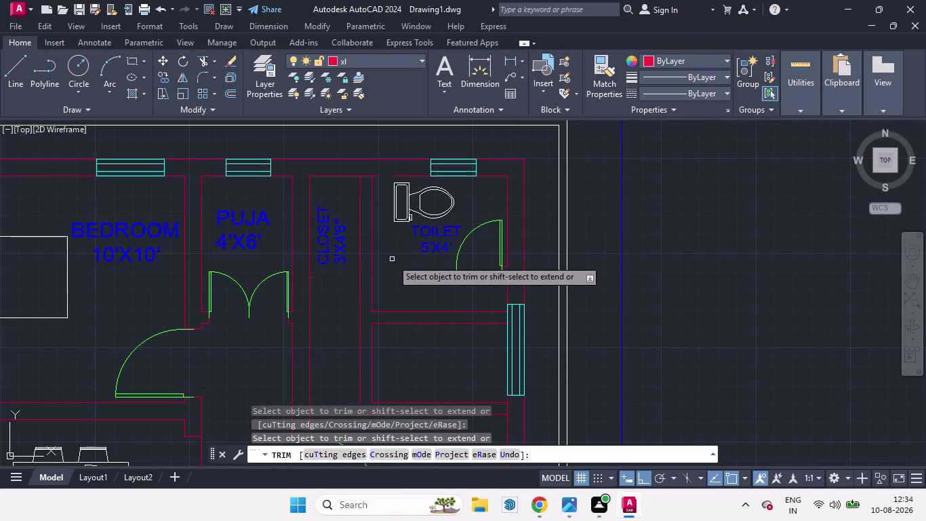
key(space)
Delete the leftover short wall piece.
scroll(up, 3)
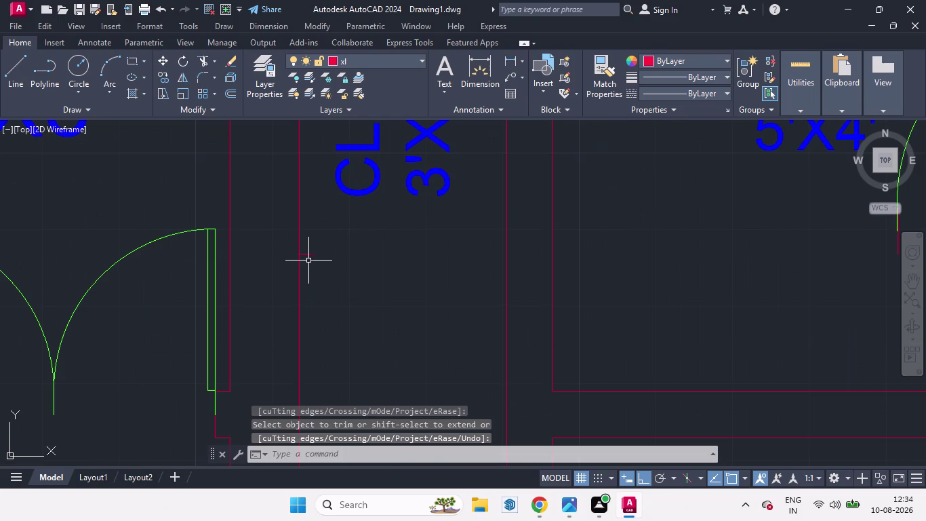
click(306, 254)
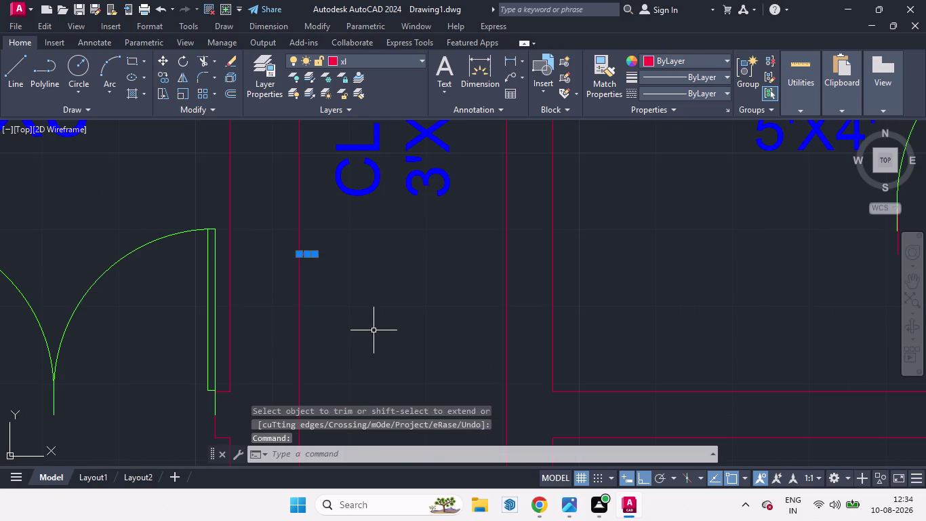
key(Delete)
scroll(down, 3)
scroll(up, 3)
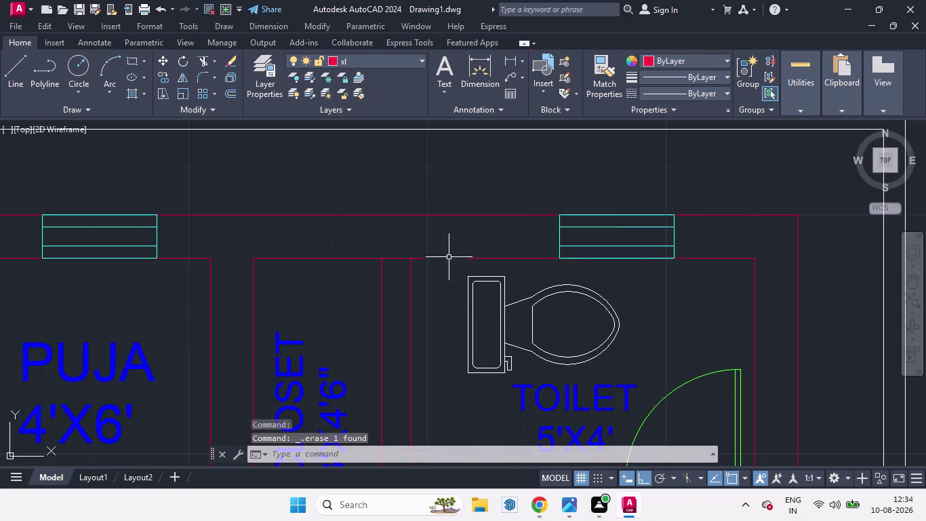
Extend a wall line below the toilet.
key(e)
key(x)
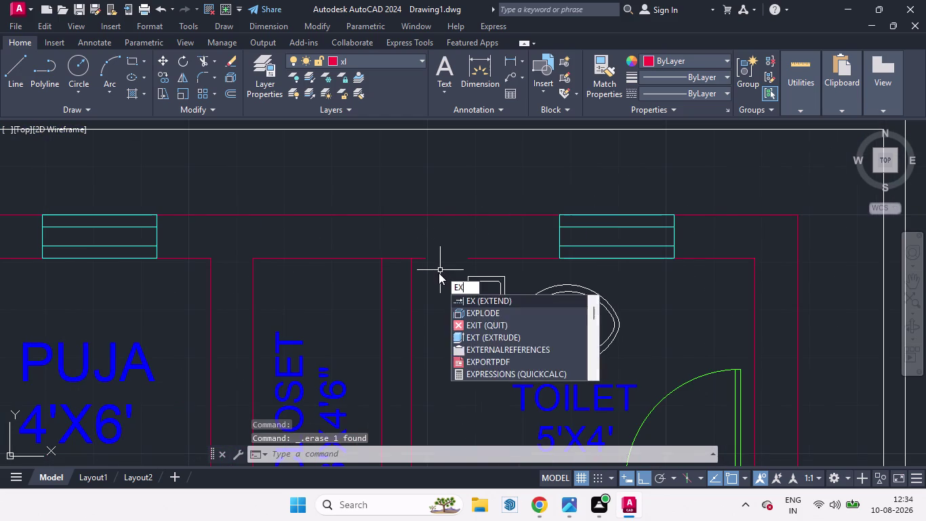
key(Return)
click(419, 259)
scroll(down, 3)
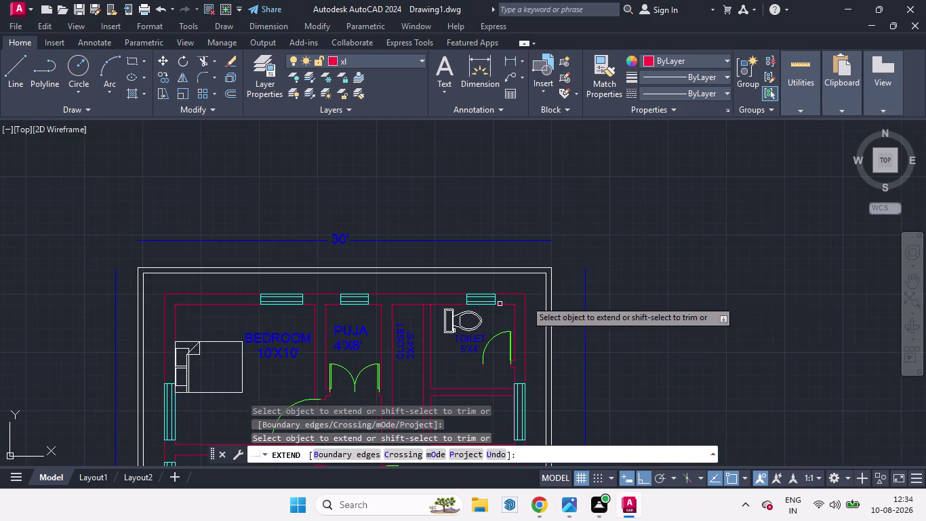
key(space)
scroll(down, 3)
scroll(up, 3)
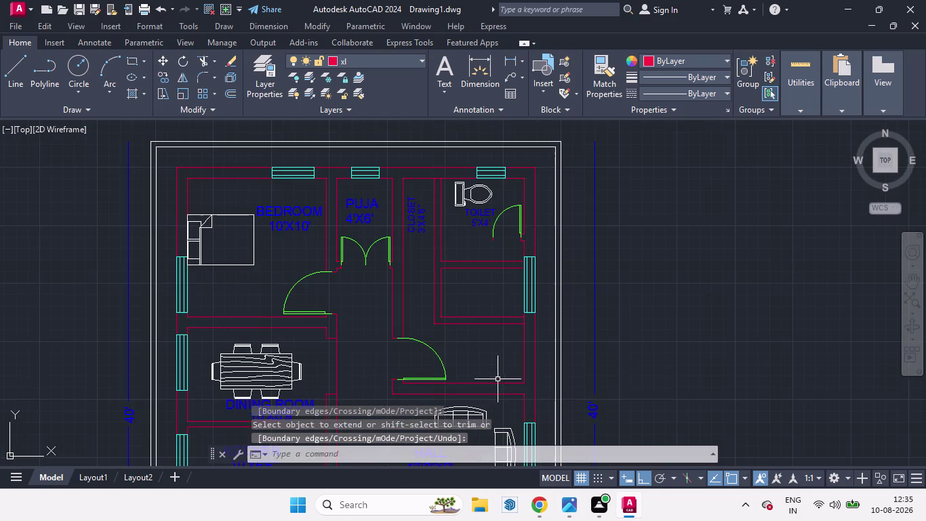
scroll(up, 3)
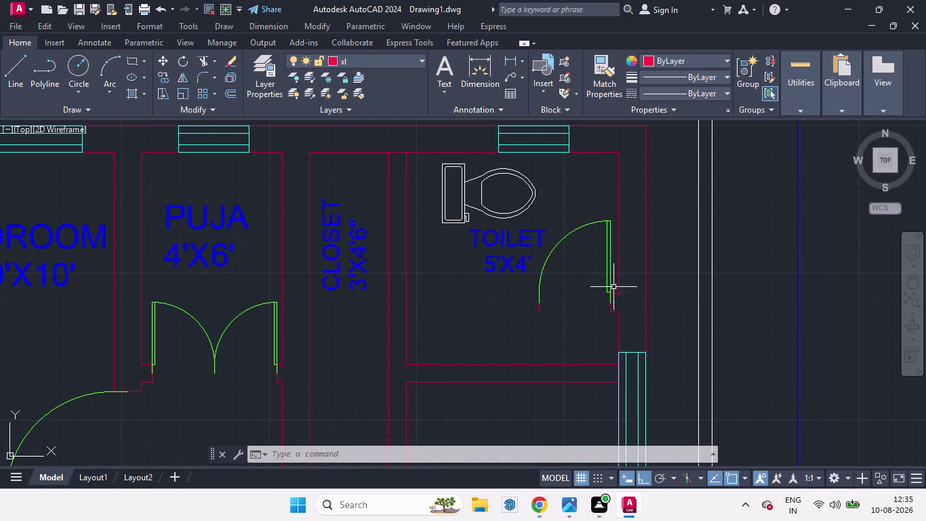
scroll(up, 3)
Extend the wall line beside the toilet door.
key(e)
key(x)
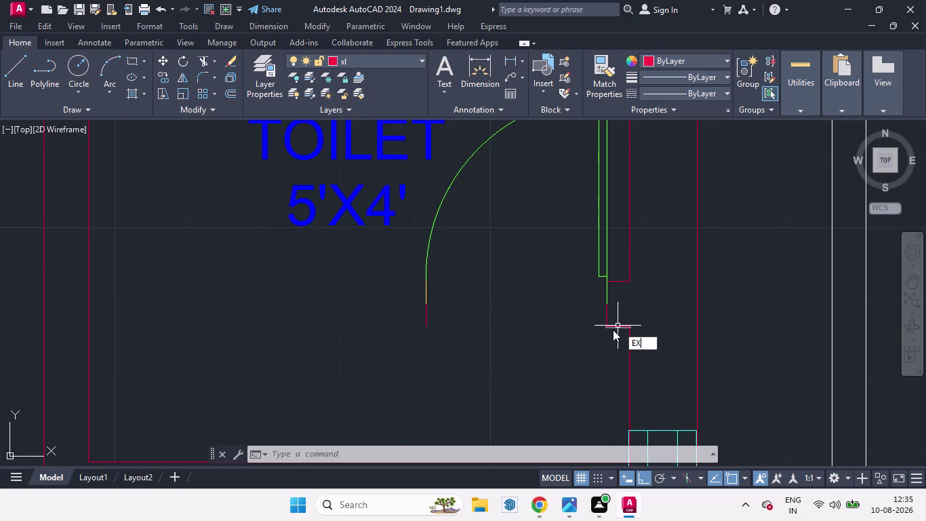
key(Return)
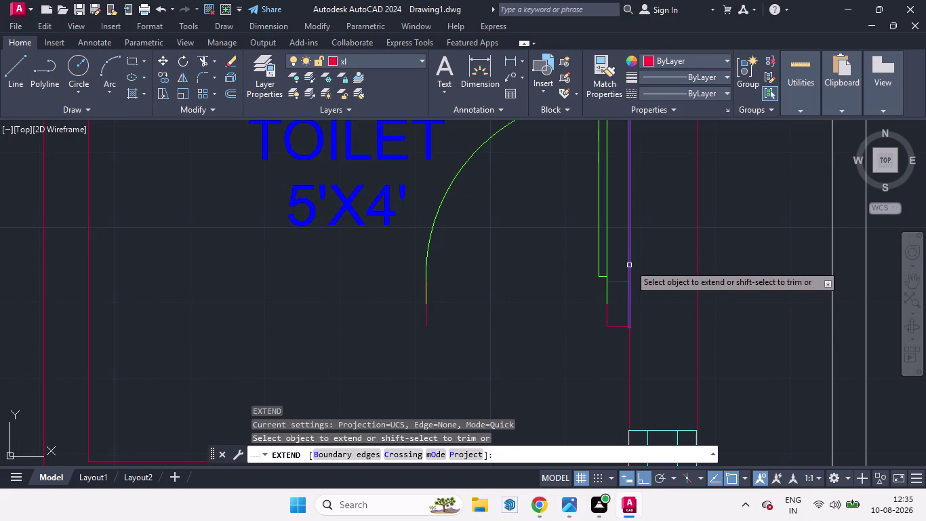
click(630, 265)
key(space)
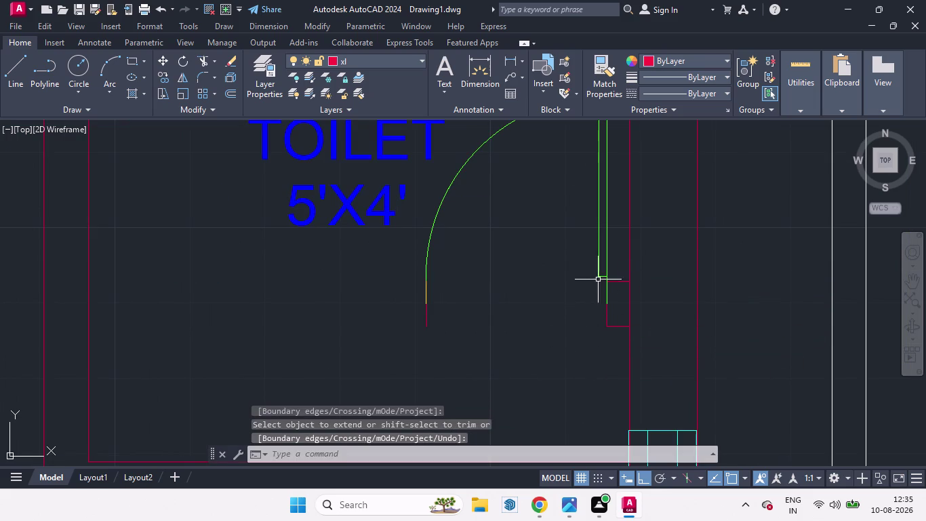
Move the toilet door to the left and erase the leftover short wall line.
click(606, 260)
key(m)
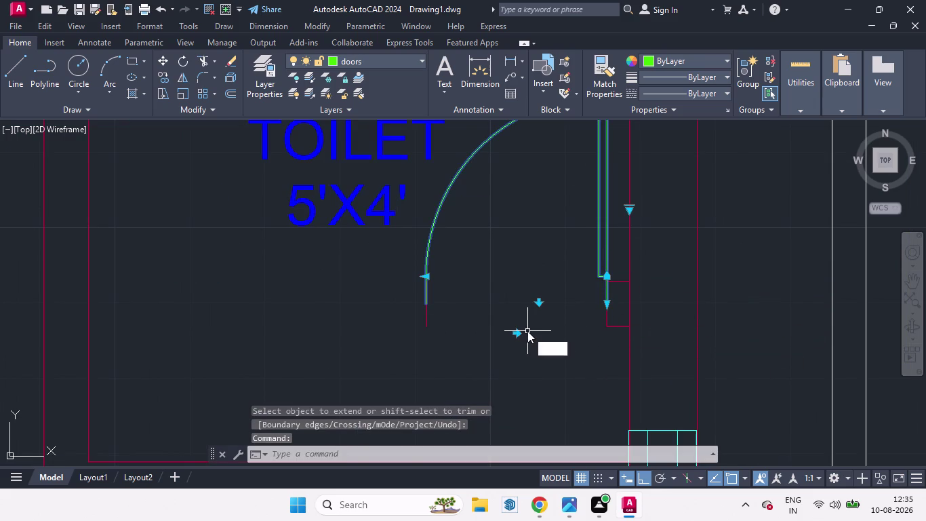
key(Return)
click(526, 323)
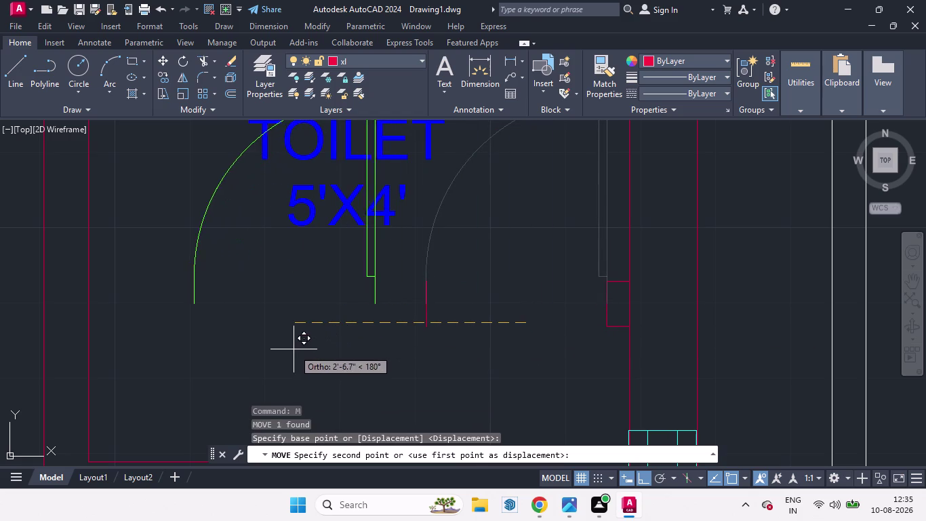
click(215, 349)
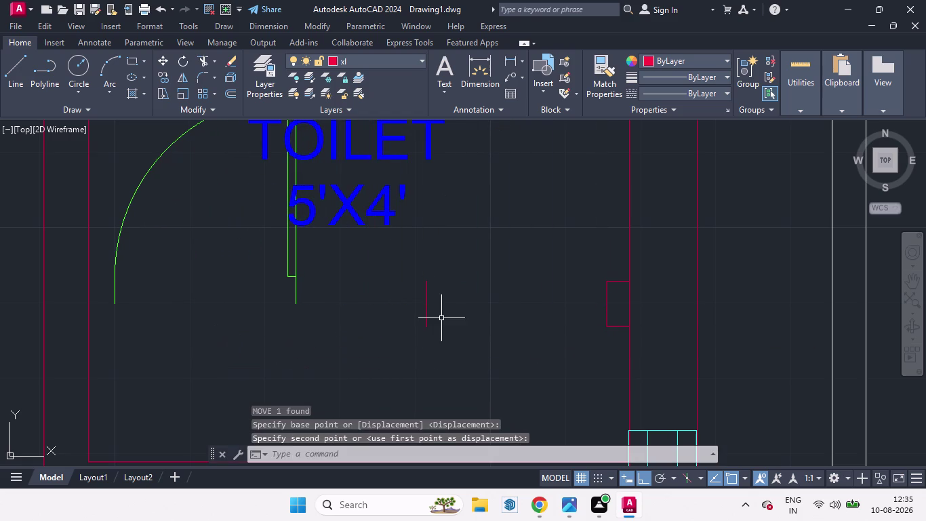
click(427, 312)
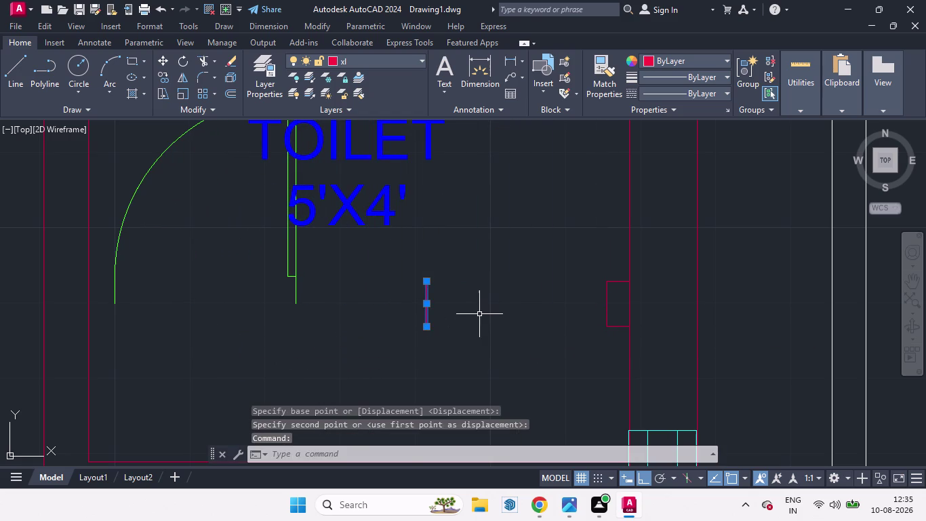
key(Delete)
Trim the leftover stub edges beside the toilet's door opening.
key(t)
key(r)
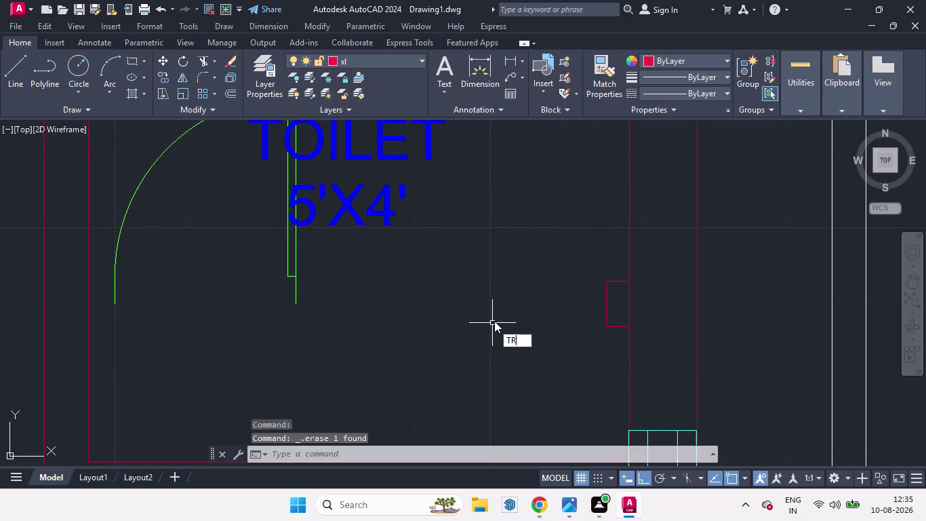
key(Return)
key(Return)
click(614, 281)
click(604, 294)
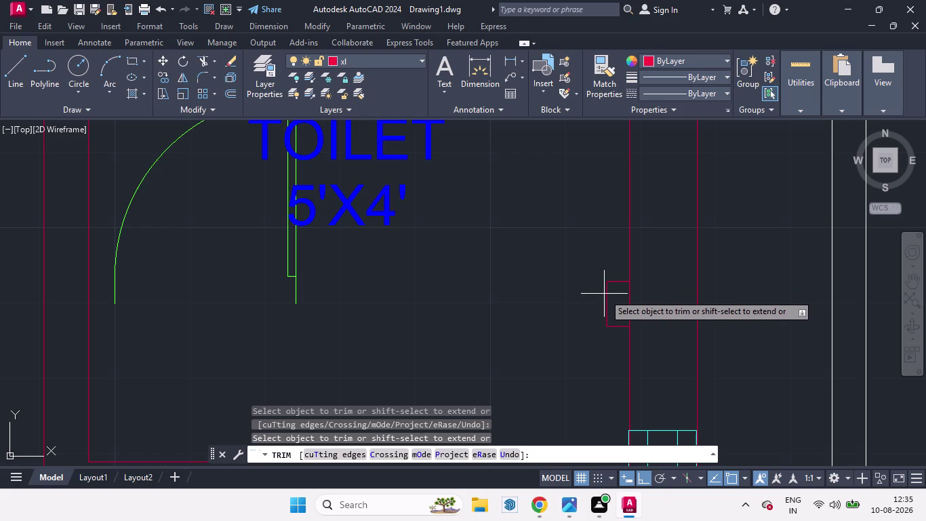
click(608, 293)
click(615, 283)
click(617, 326)
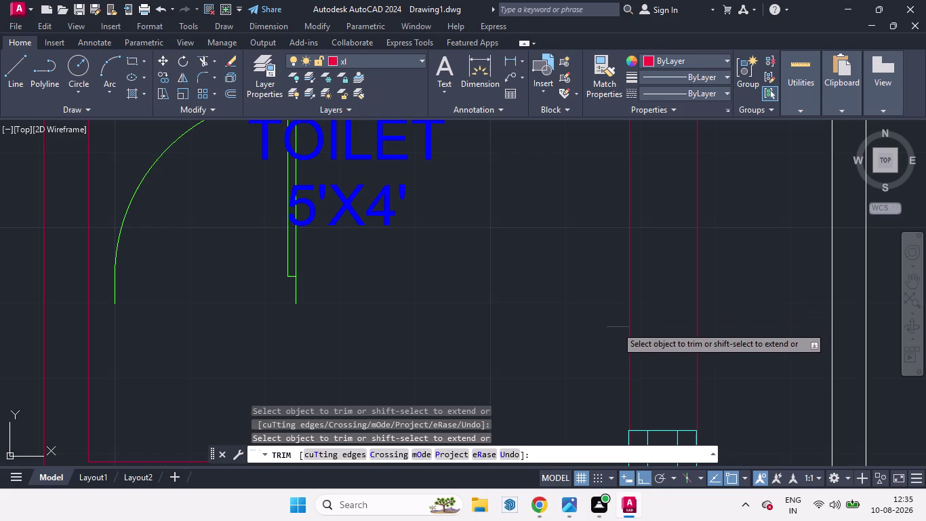
scroll(down, 3)
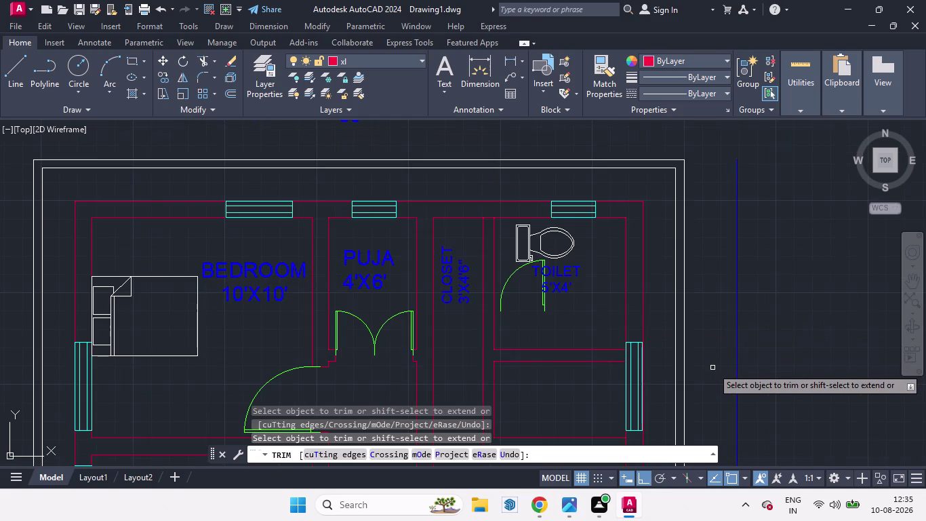
scroll(down, 3)
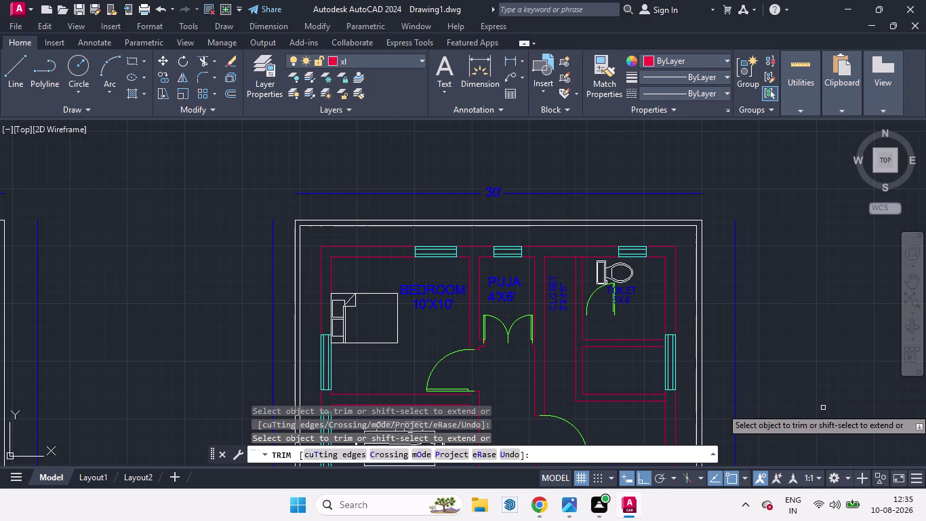
key(space)
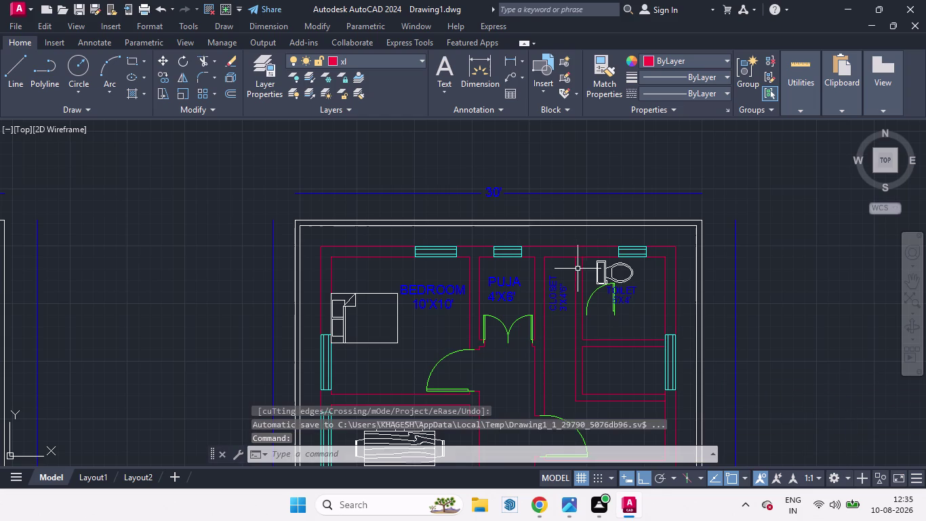
scroll(up, 3)
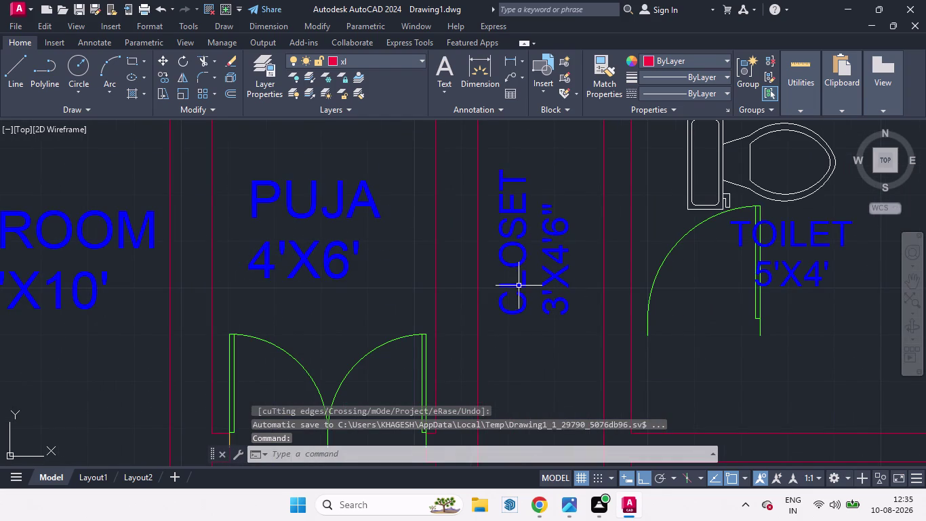
Try rotating the two CLOSET 3'X4'6" label lines, then undo the rotation.
click(519, 286)
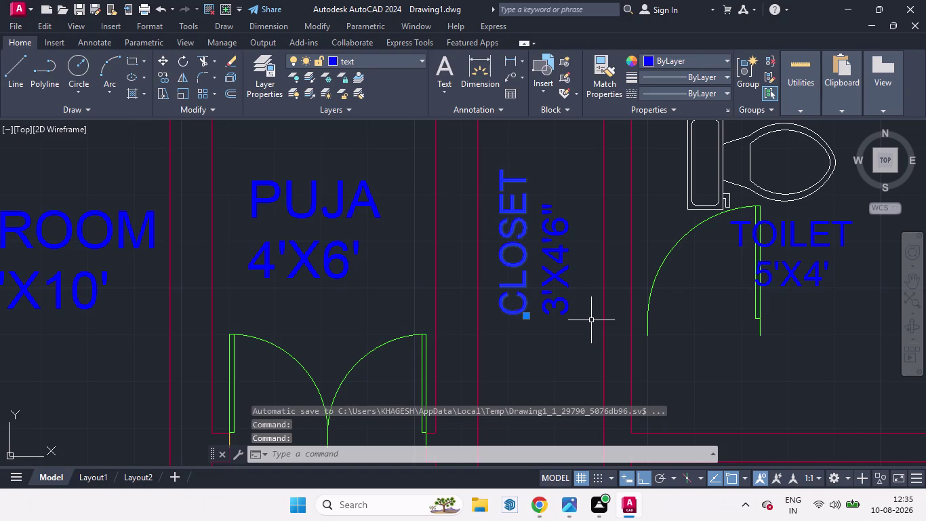
click(546, 308)
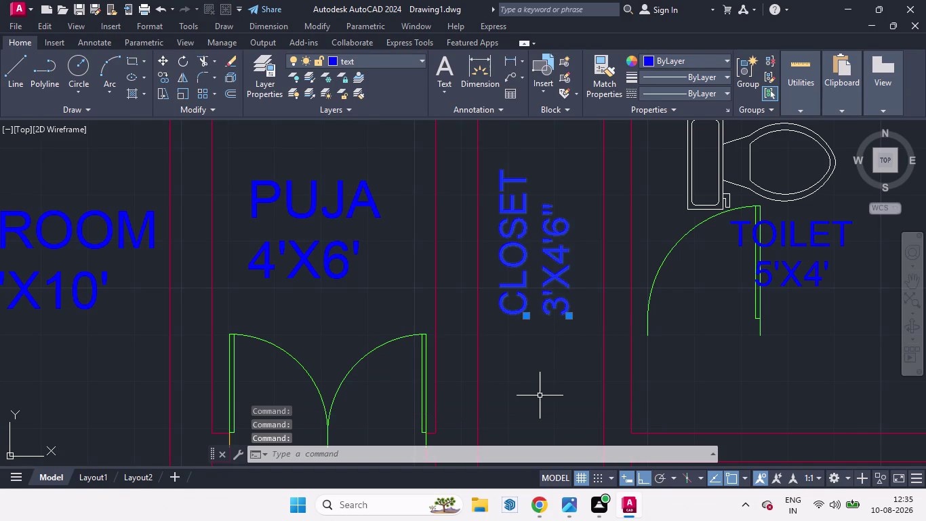
text(RO)
key(Return)
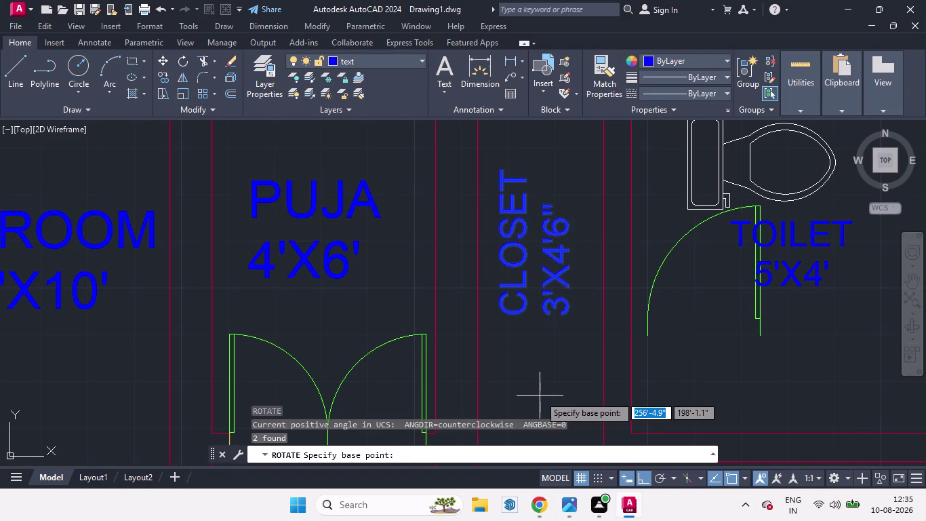
click(541, 361)
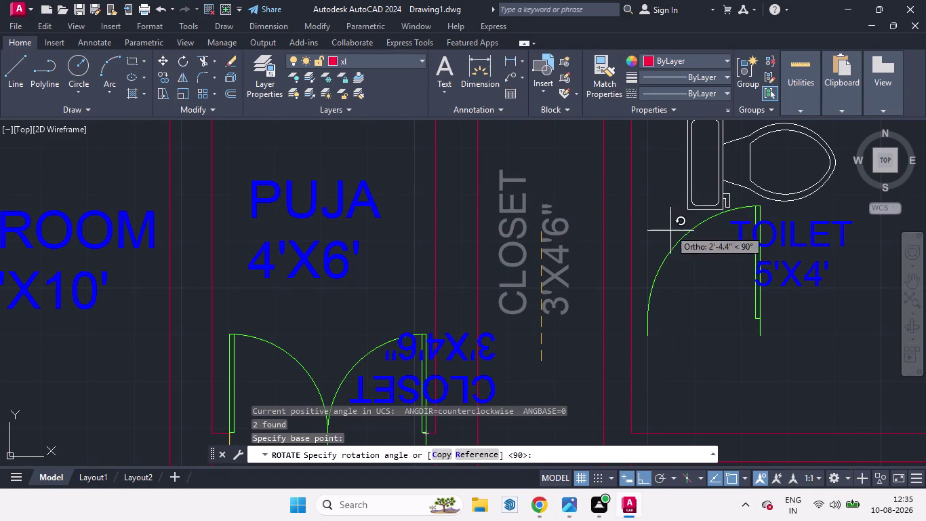
scroll(down, 3)
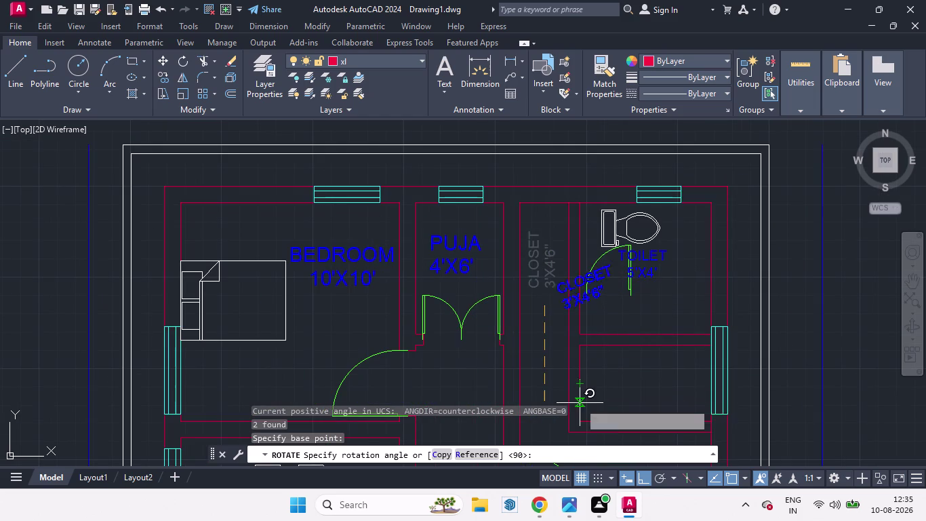
click(579, 405)
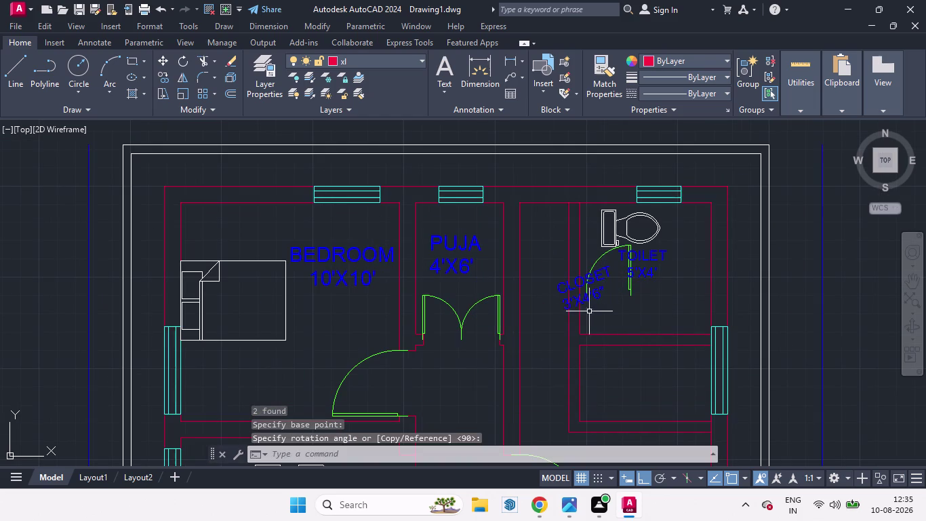
key(ctrl+z)
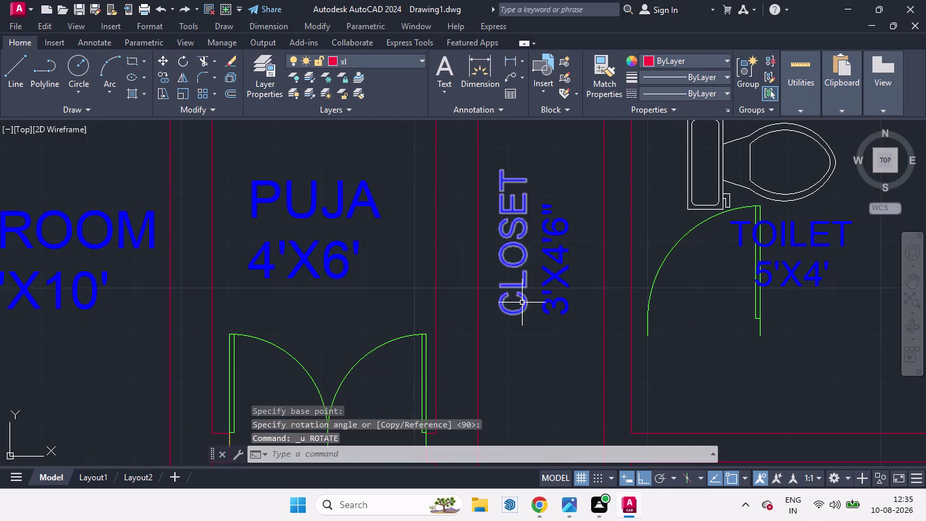
Rotate the CLOSET 3'X4'6" label lines 90° so they read horizontally.
click(522, 303)
click(547, 306)
key(r)
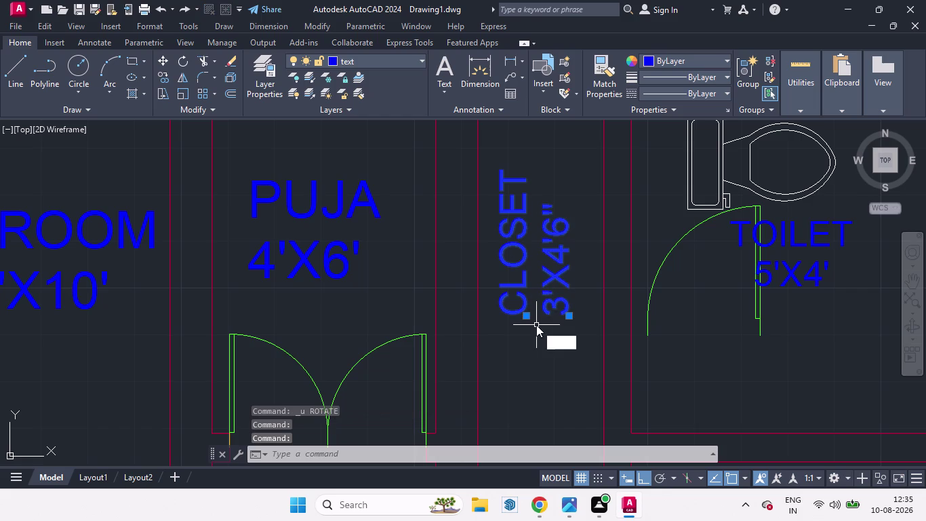
key(o)
key(Return)
click(510, 317)
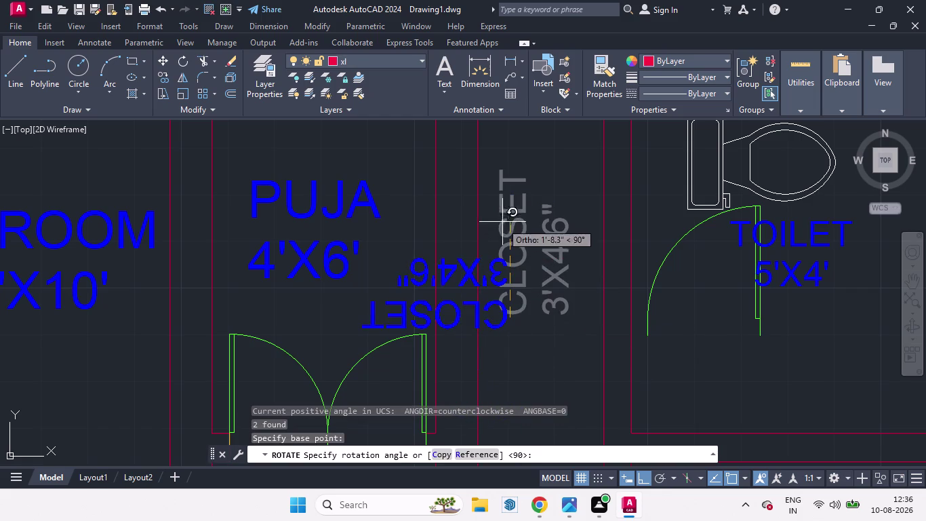
click(490, 343)
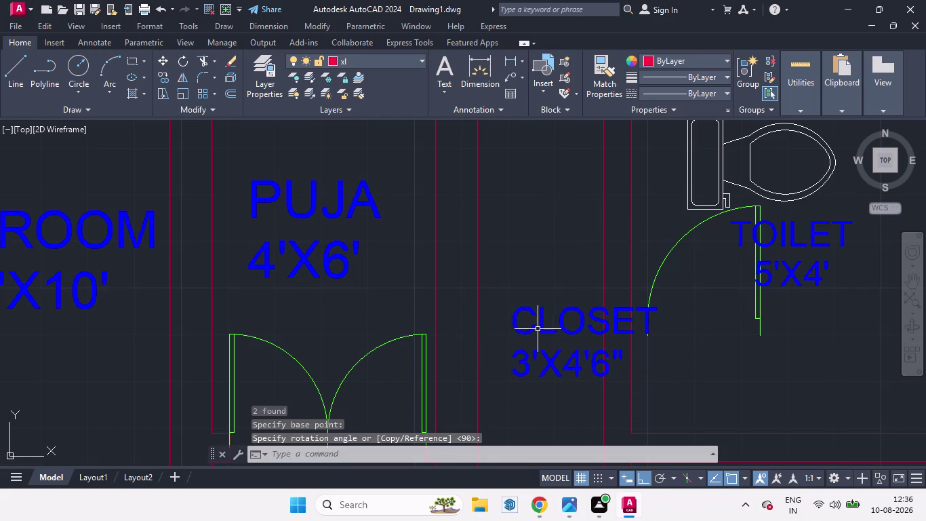
scroll(down, 3)
scroll(up, 3)
Move the horizontal CLOSET label into the closet room below the toilet.
click(533, 350)
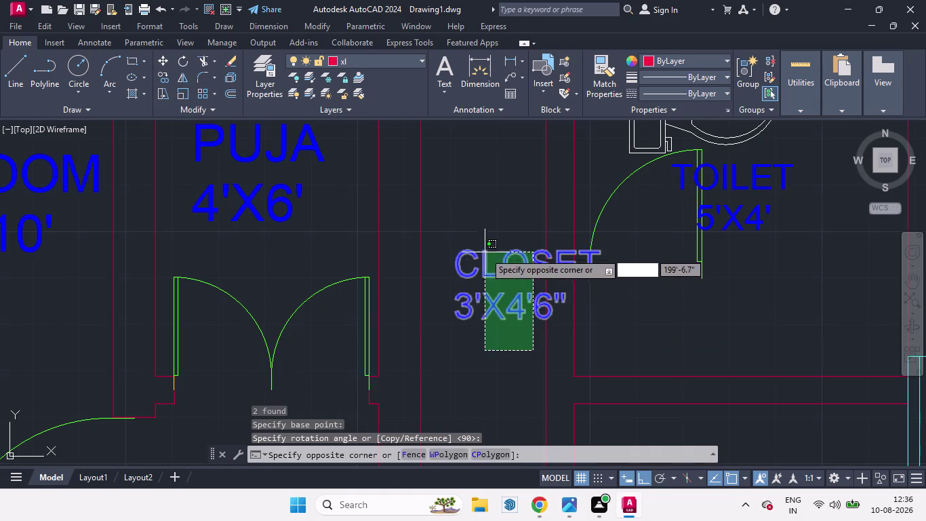
click(481, 246)
key(m)
key(Return)
click(483, 335)
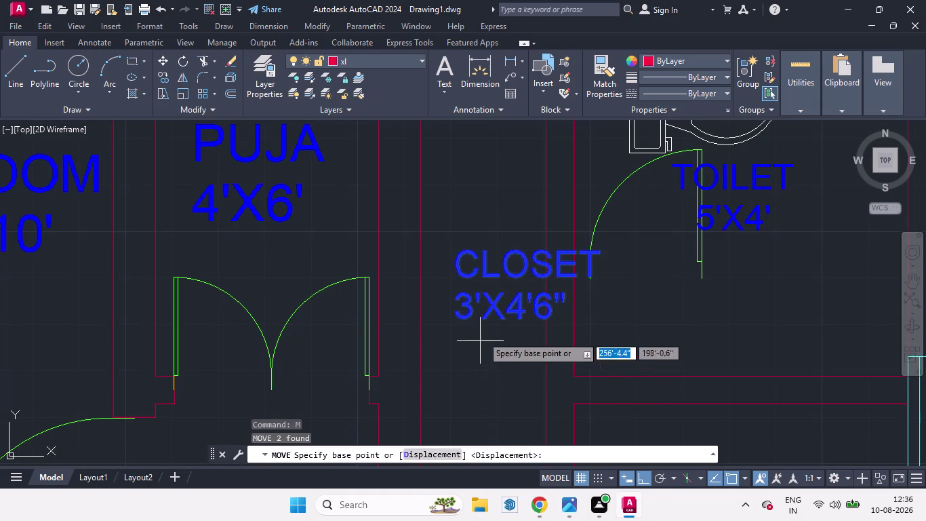
scroll(down, 3)
scroll(down, 3)
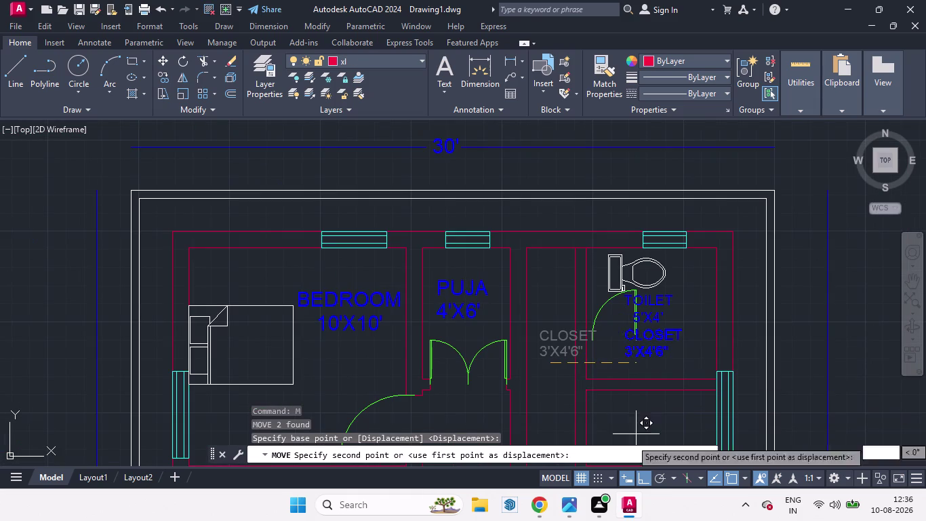
click(644, 472)
scroll(down, 3)
scroll(up, 3)
click(623, 374)
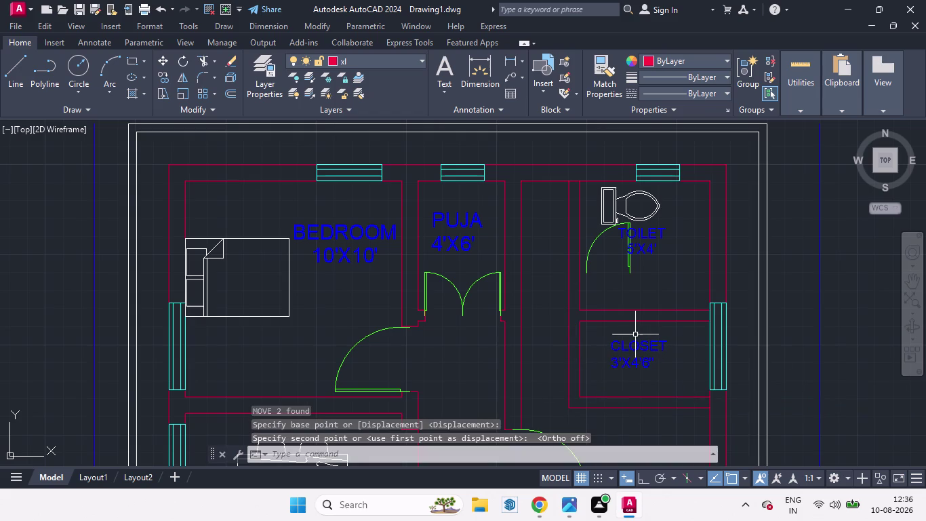
scroll(down, 3)
scroll(up, 3)
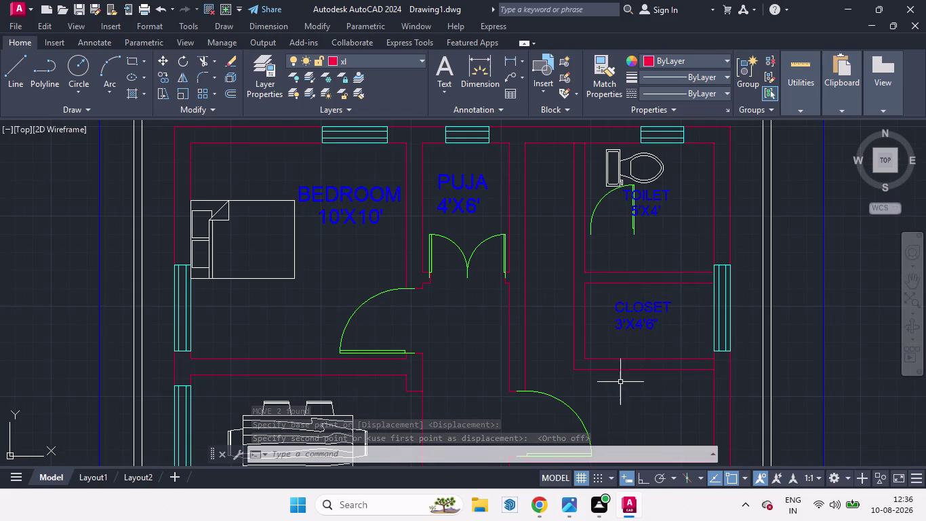
click(661, 169)
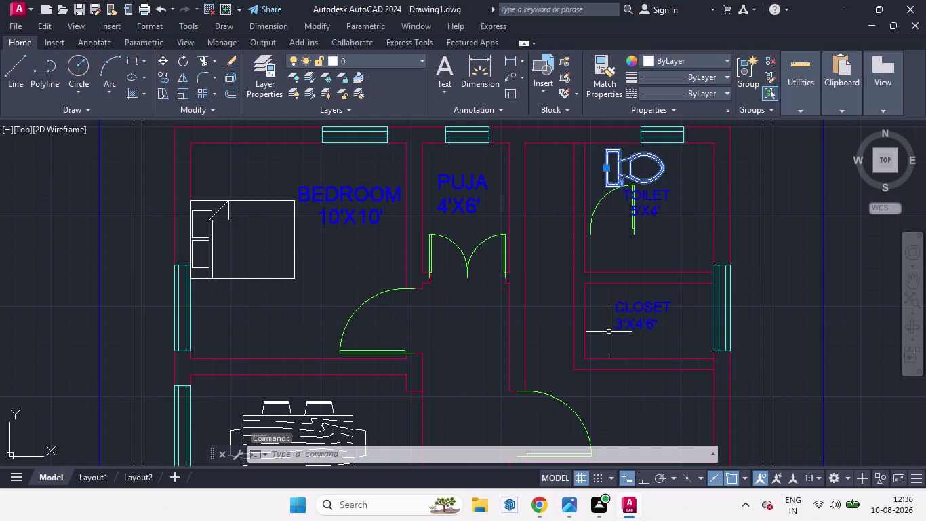
Rotate the toilet fixture 270° so it faces left.
text(RO)
key(Return)
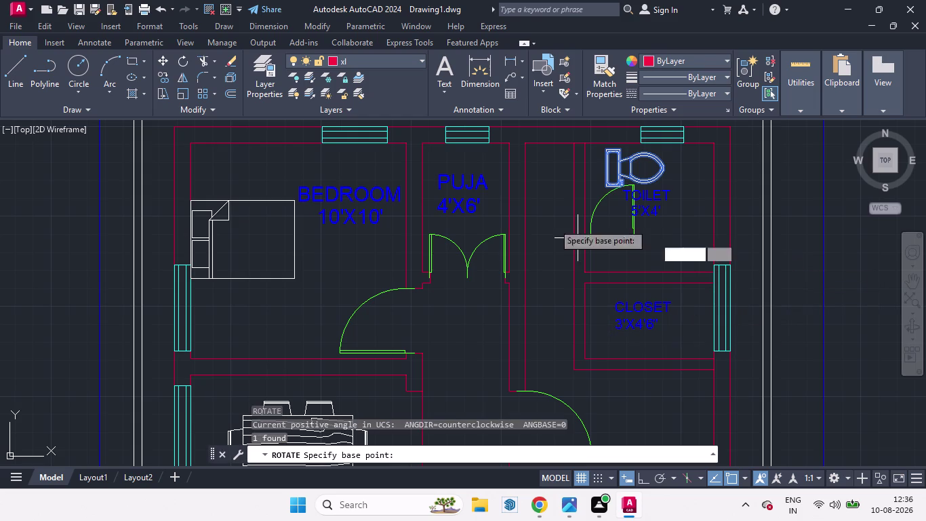
click(607, 184)
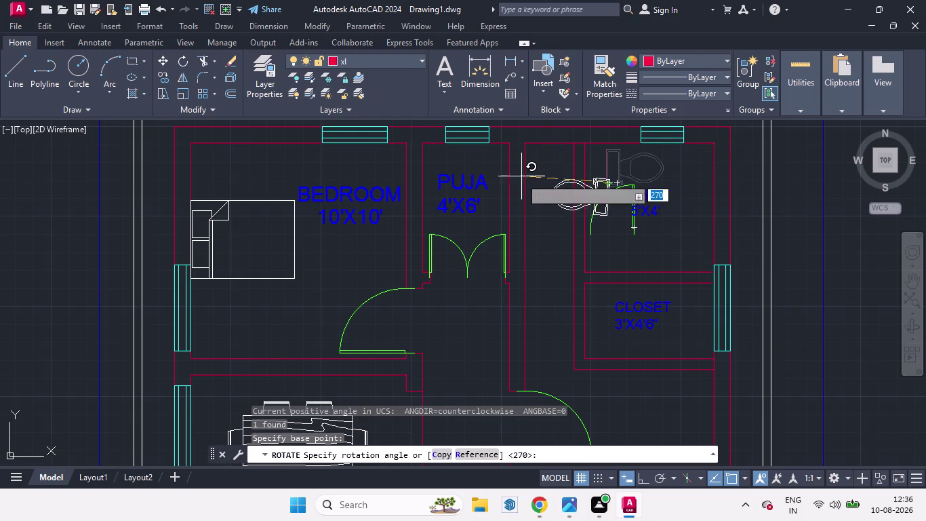
click(648, 480)
click(326, 229)
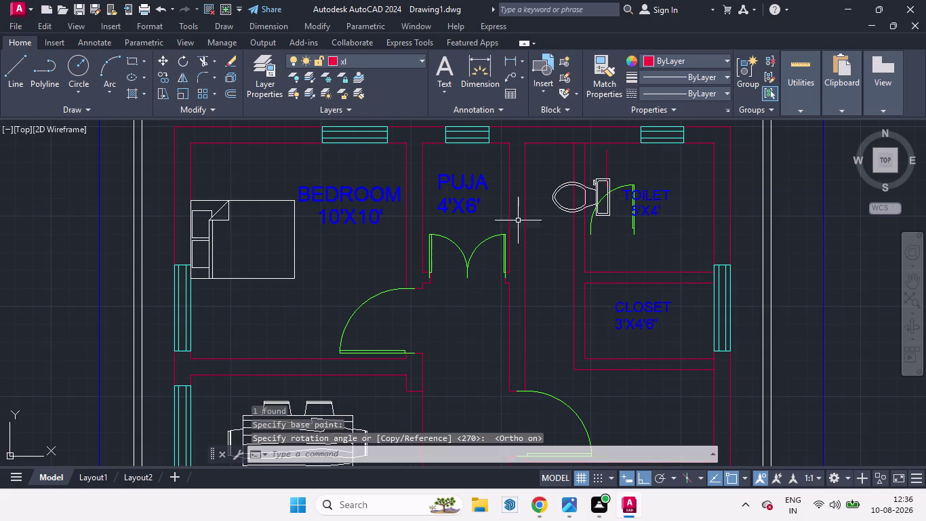
Move the toilet with Nearest snap against the toilet room's right wall.
click(609, 183)
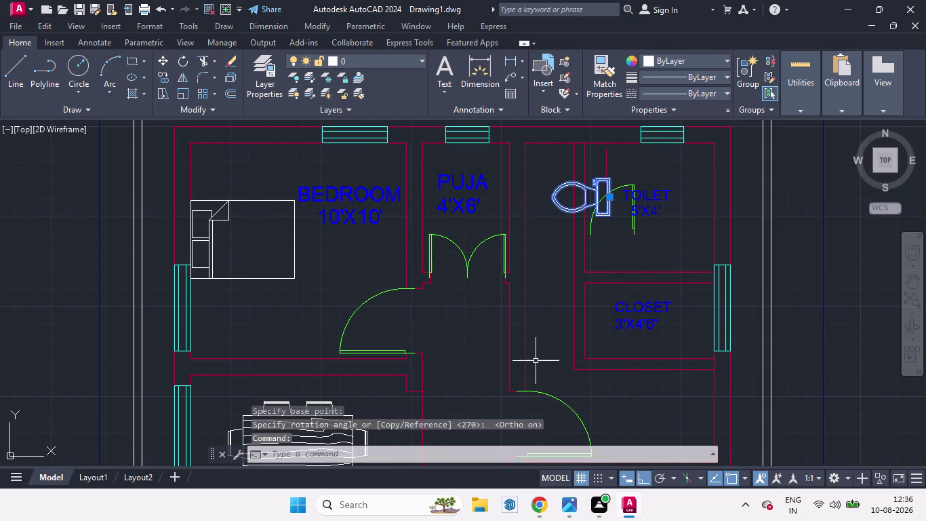
key(m)
key(Return)
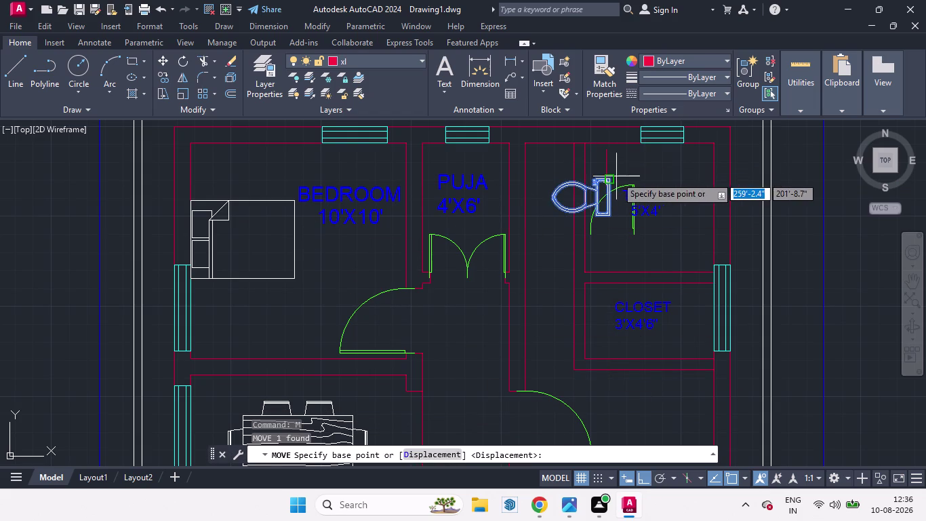
click(616, 176)
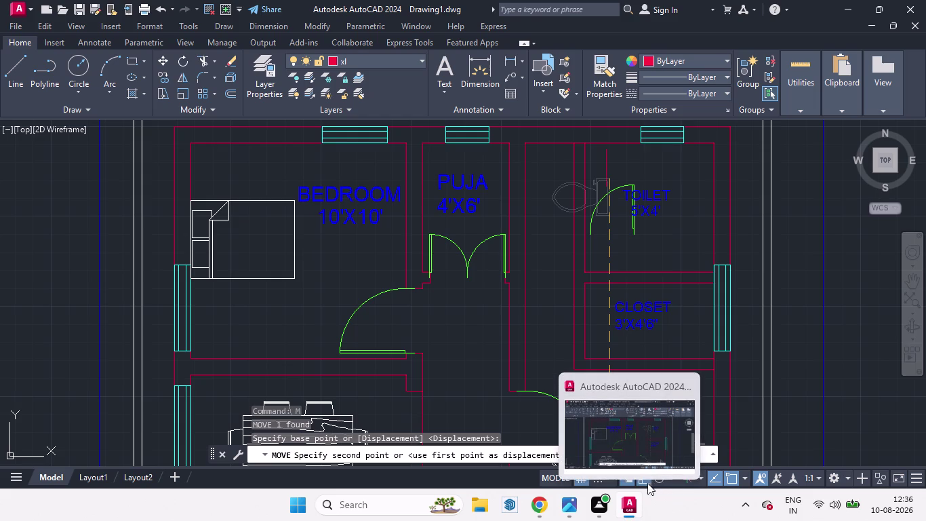
click(647, 483)
scroll(up, 3)
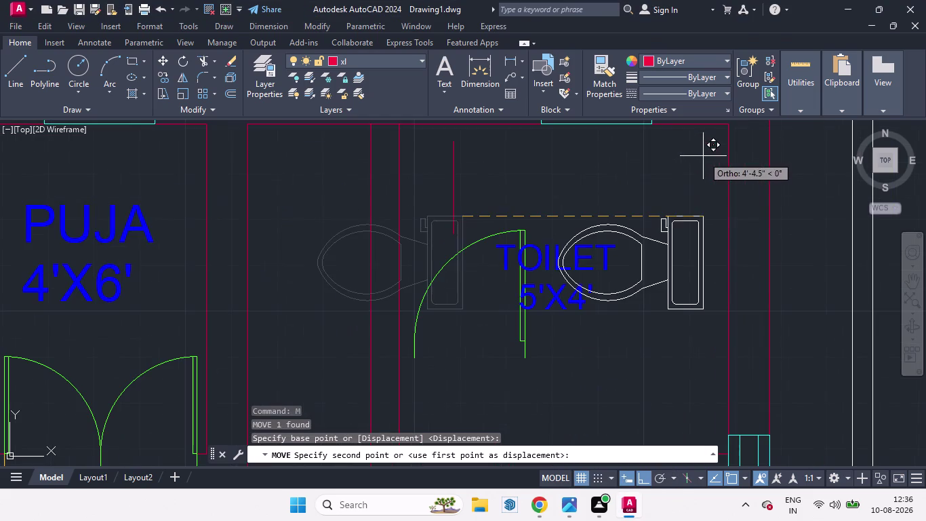
click(647, 472)
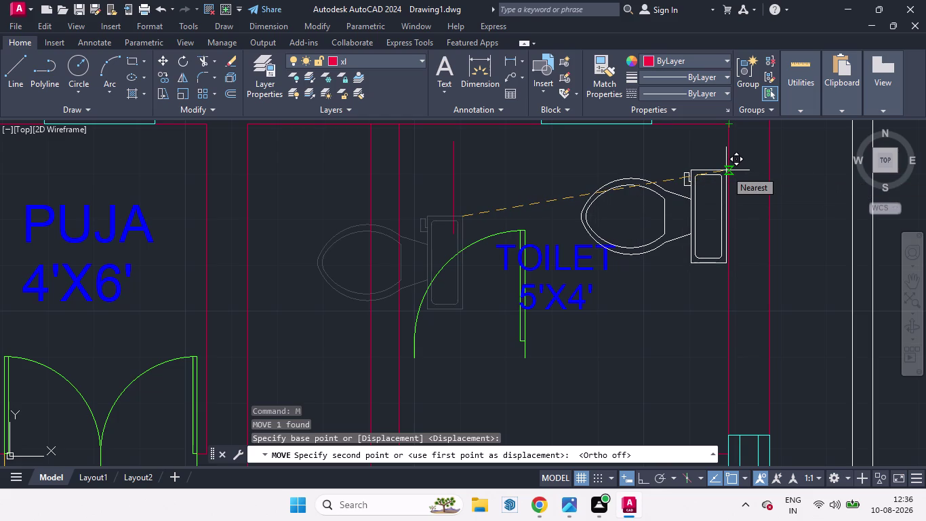
click(726, 170)
scroll(down, 3)
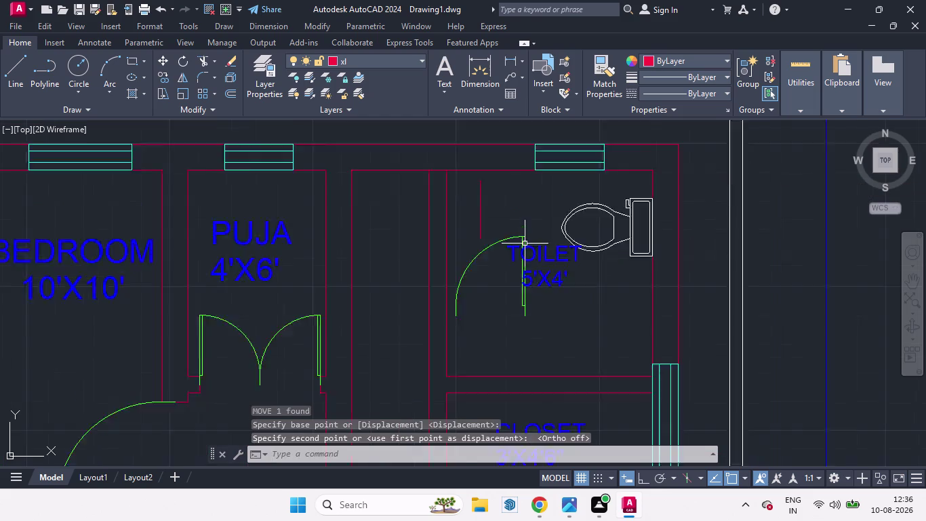
scroll(down, 3)
scroll(down, 3)
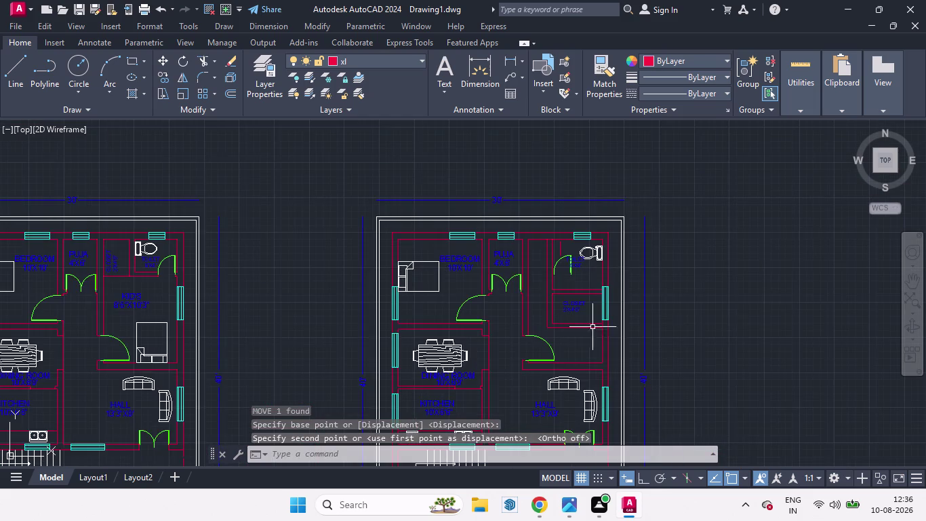
scroll(up, 3)
scroll(up, 3)
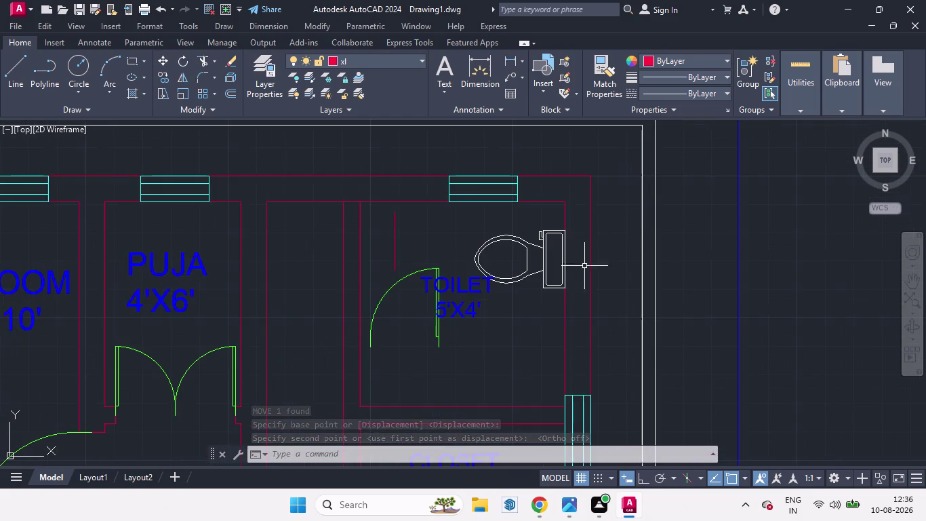
scroll(down, 3)
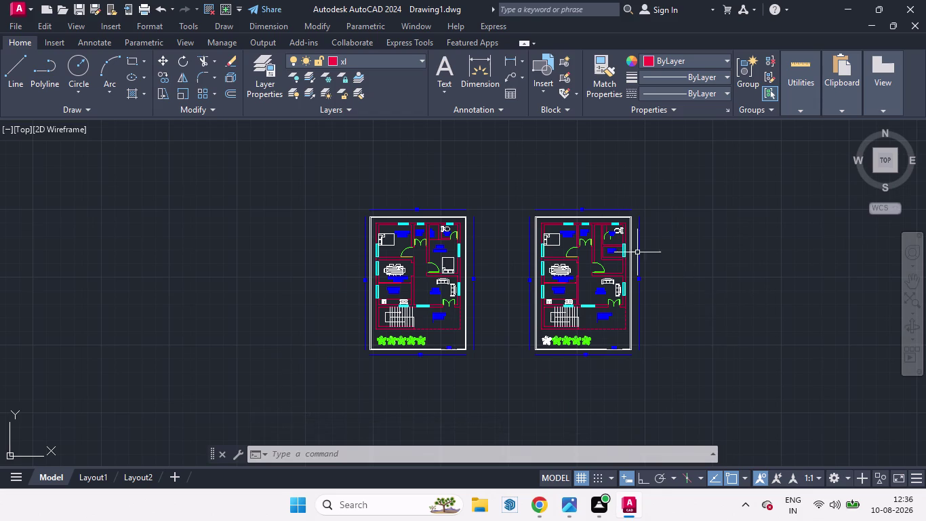
scroll(up, 3)
scroll(up, 3)
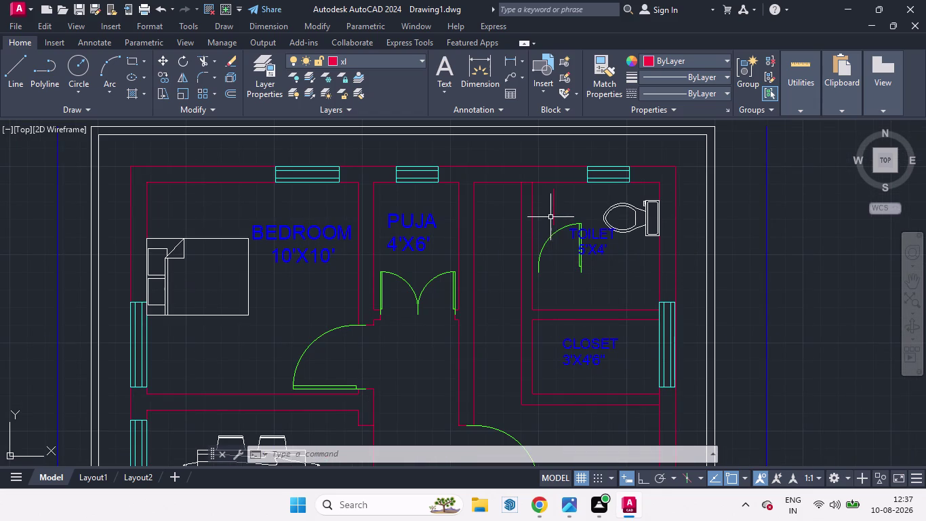
Erase a stray line and shift the toilet's top-wall window about 1' left.
click(553, 213)
key(Delete)
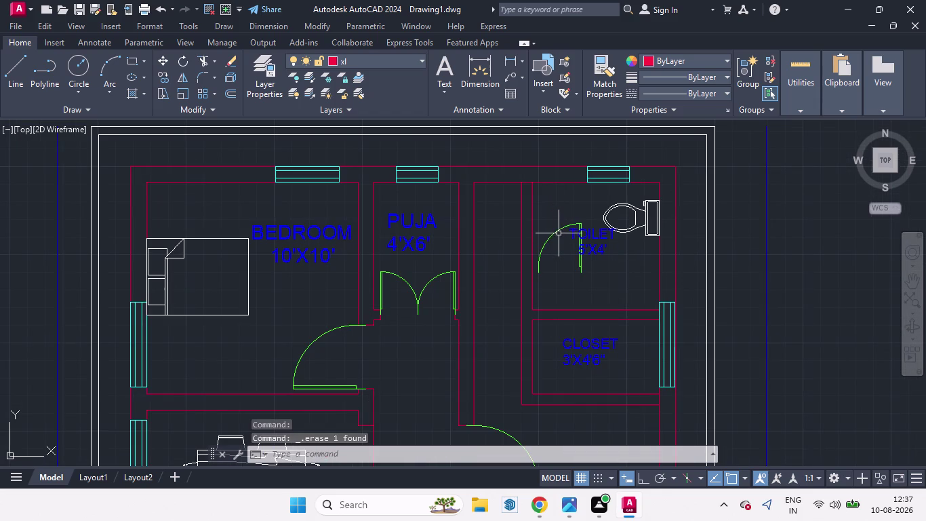
click(587, 172)
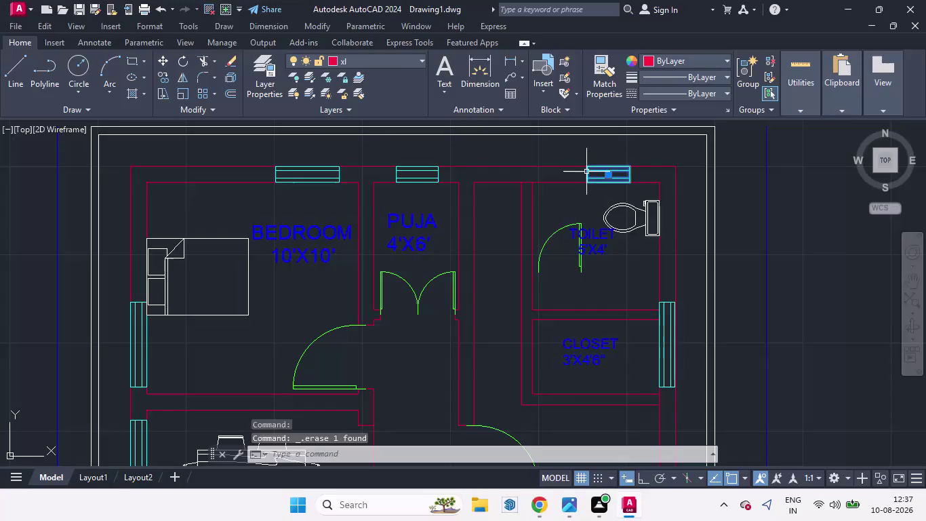
key(m)
key(Return)
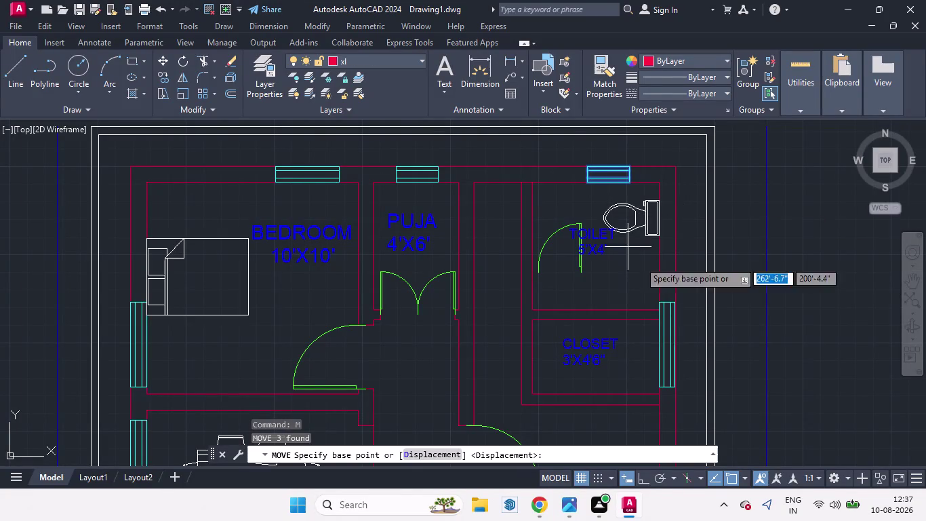
click(645, 481)
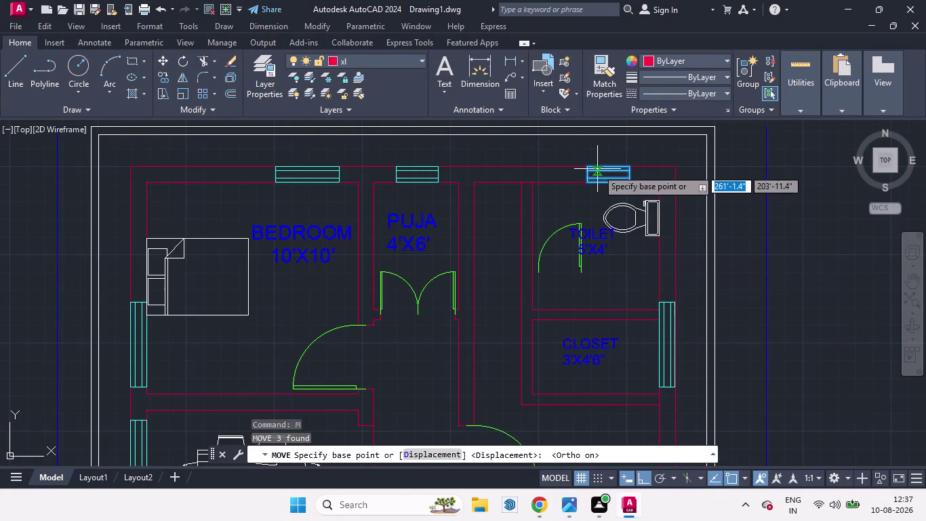
click(598, 169)
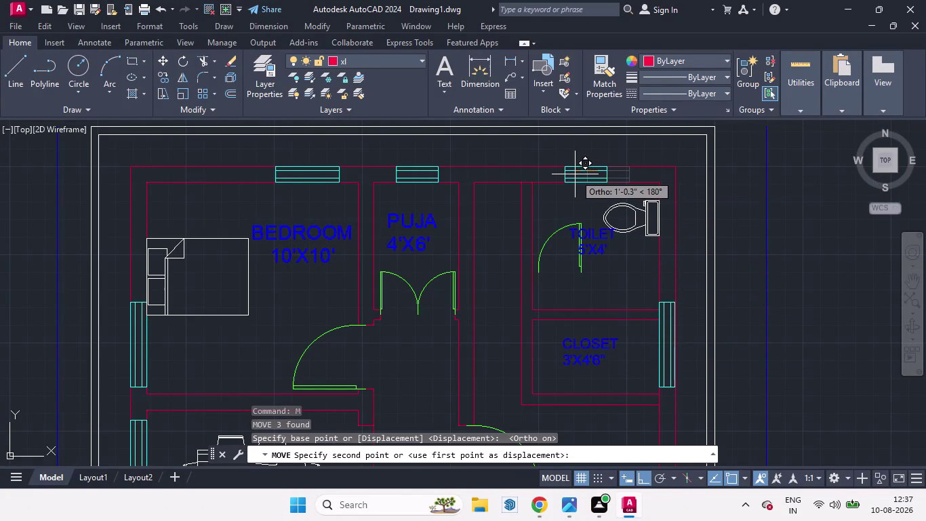
click(573, 174)
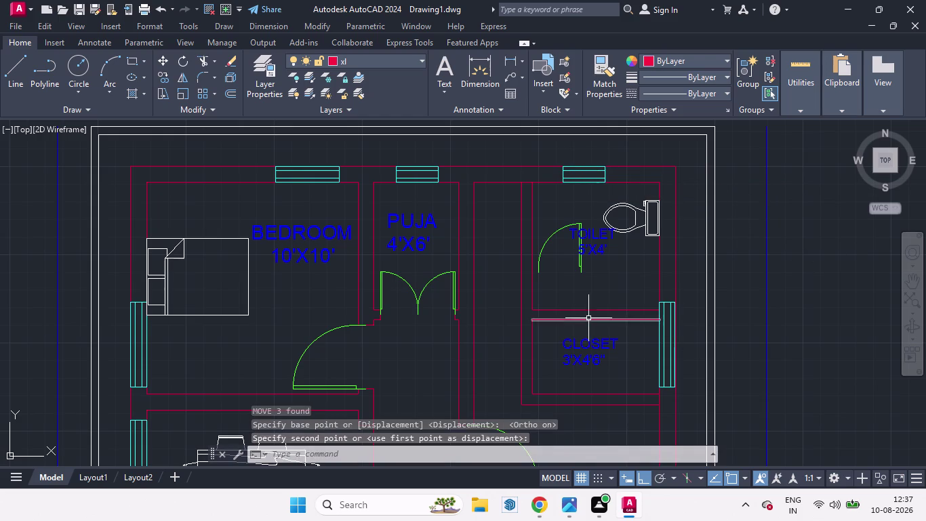
scroll(down, 3)
scroll(up, 3)
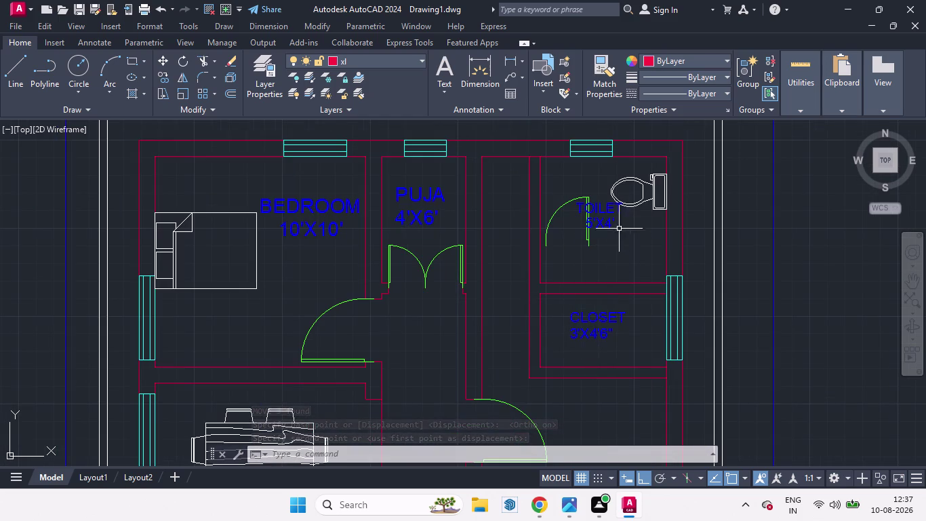
Rotate the toilet door 180° about its base point to reverse its swing.
click(590, 243)
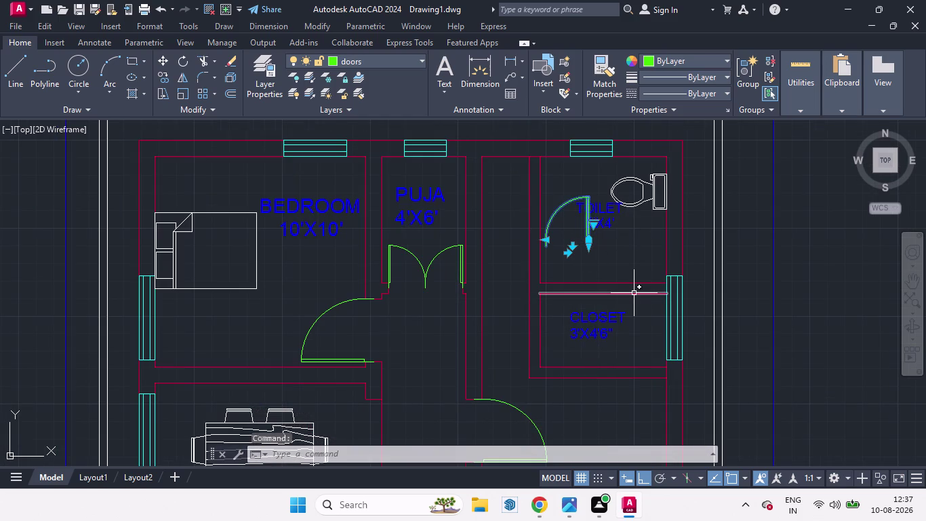
text(RO)
key(Return)
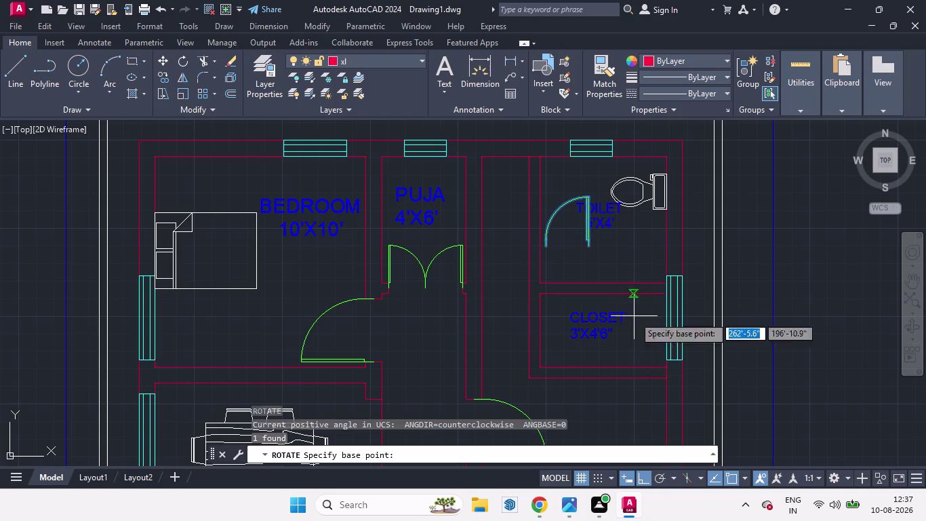
click(608, 255)
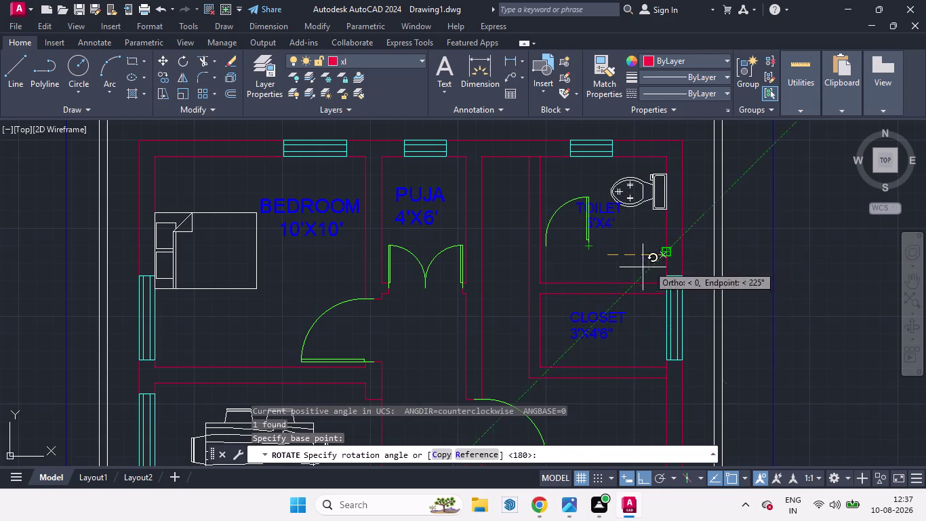
click(607, 267)
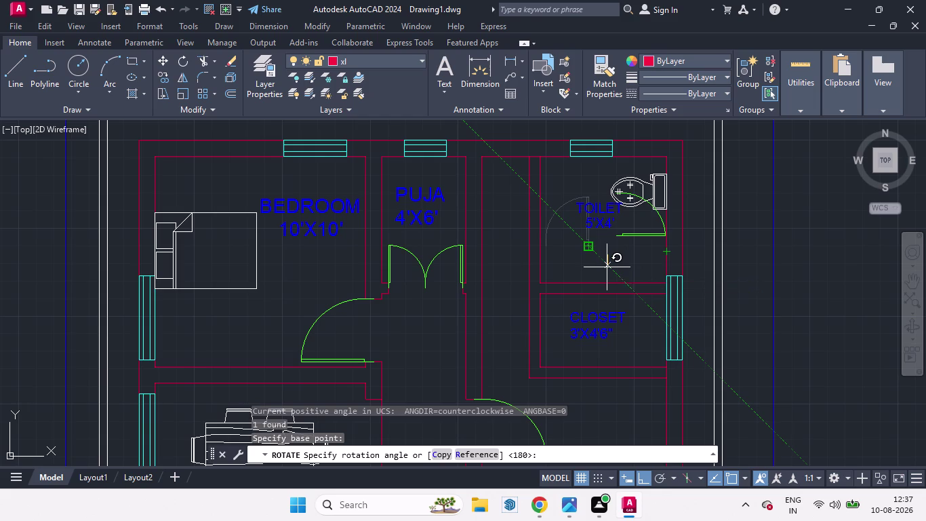
scroll(up, 3)
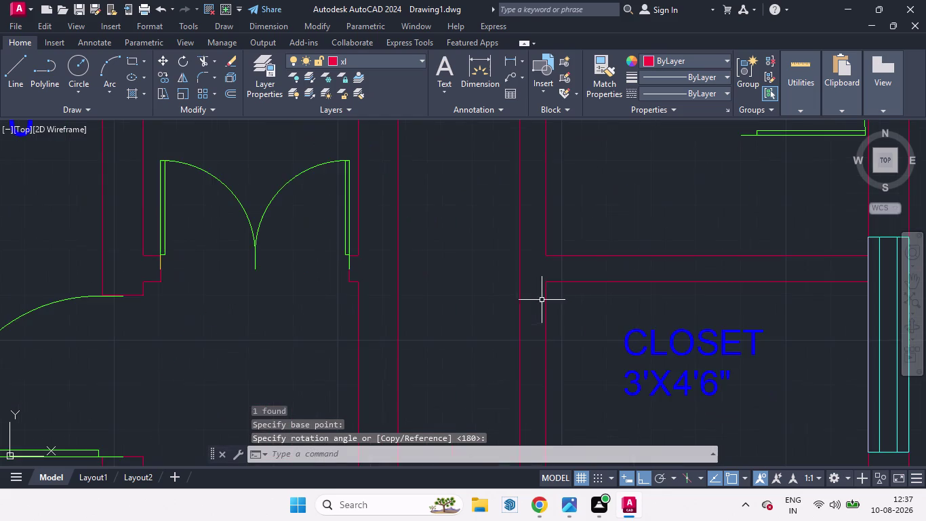
scroll(down, 3)
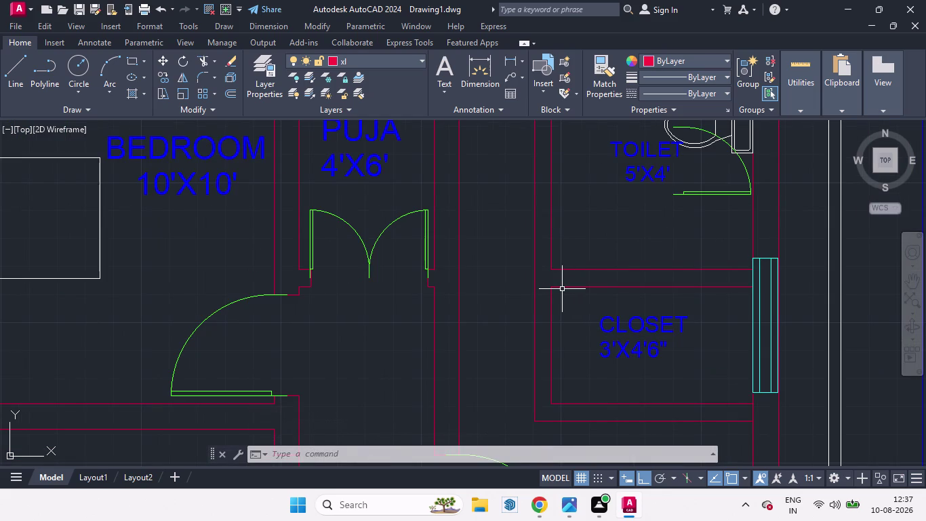
Draw a short 2-unit wall line from the wall corner.
key(l)
key(Return)
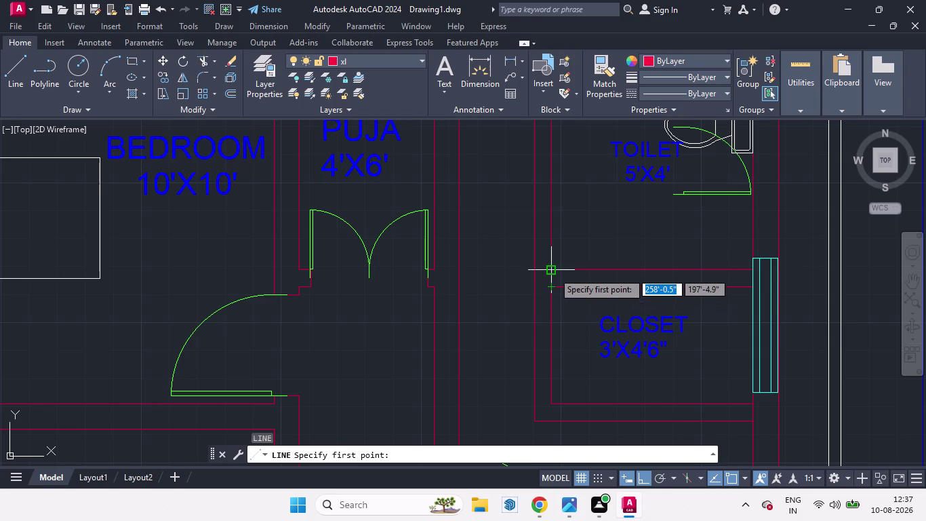
click(554, 271)
key(2)
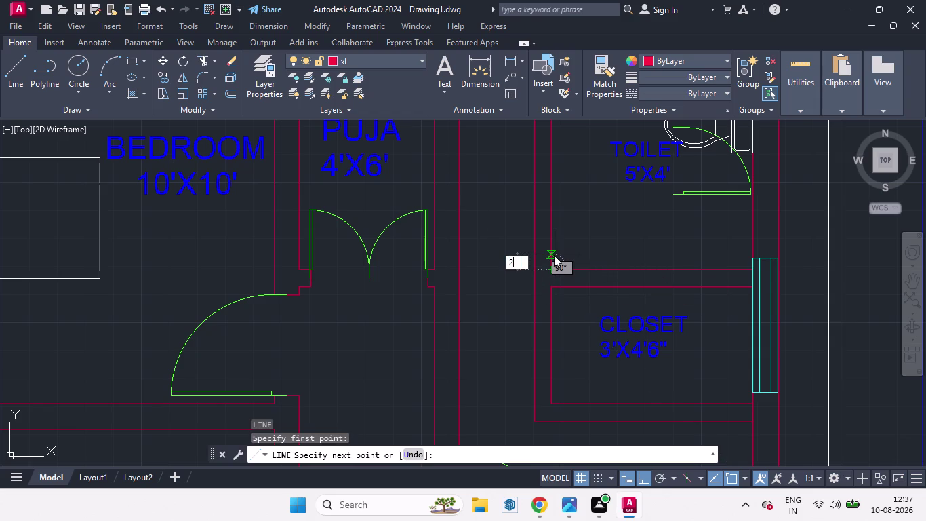
key(Return)
click(498, 258)
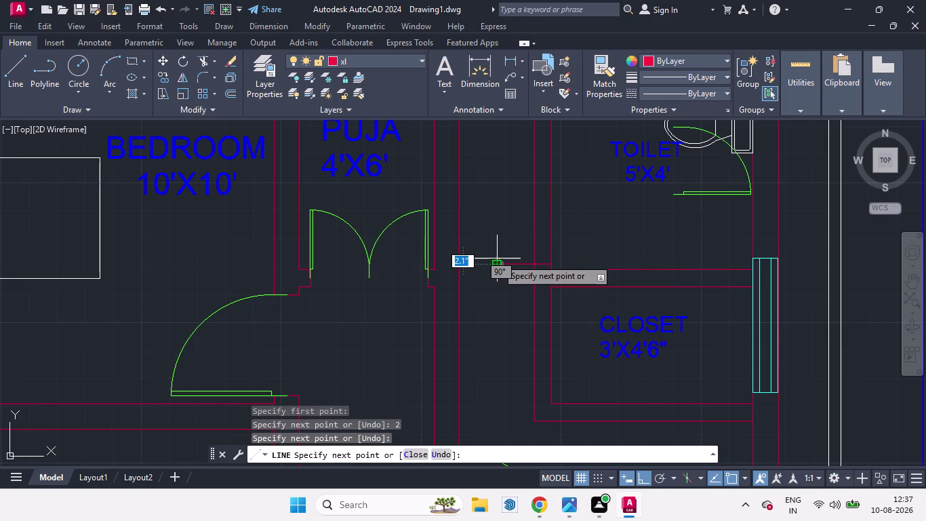
key(space)
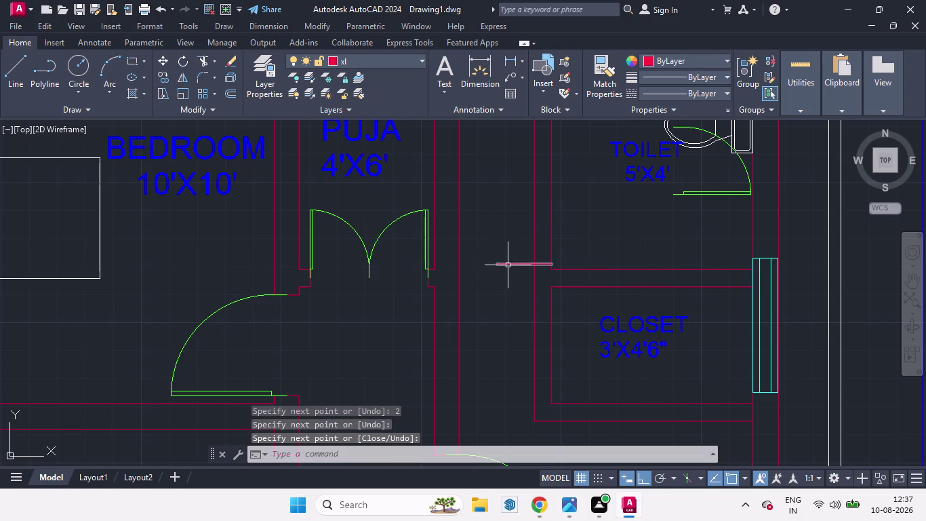
scroll(down, 3)
scroll(up, 3)
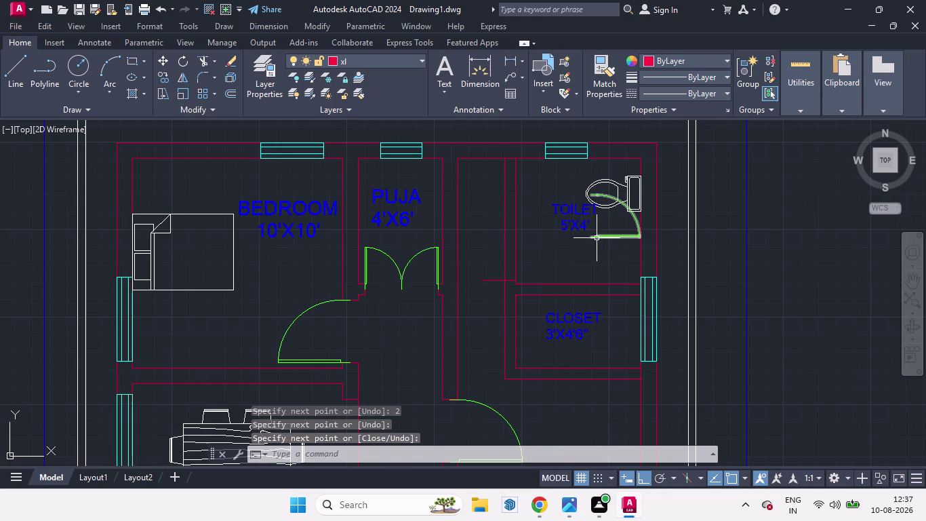
Move the toilet door from its hinge to the wall corner, with Ortho off.
click(597, 238)
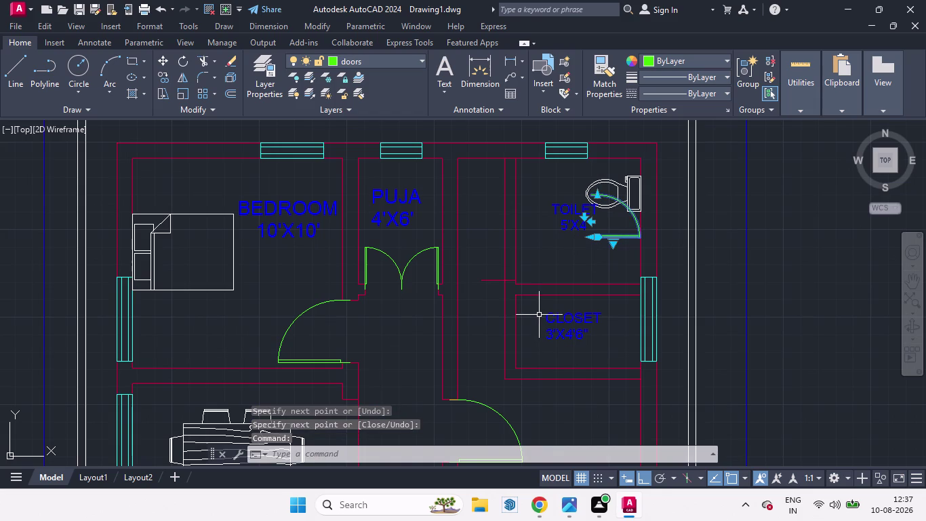
key(m)
key(Return)
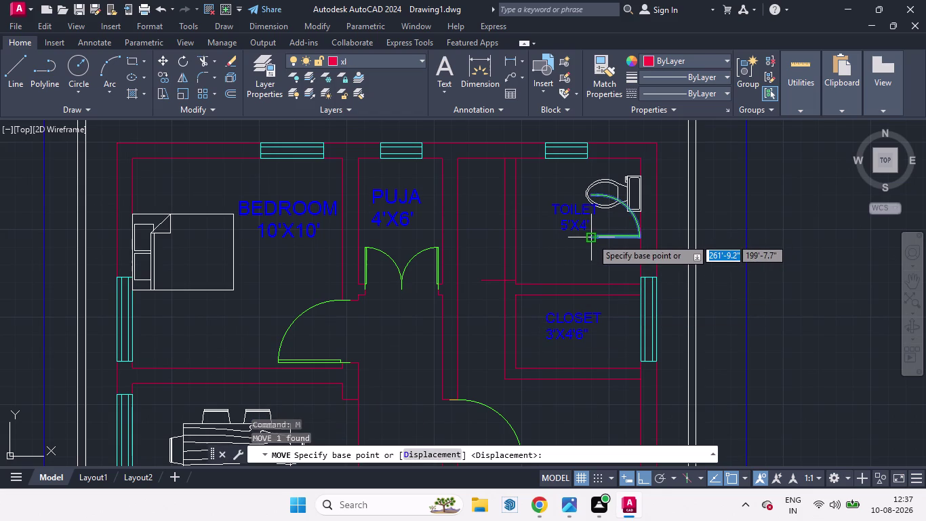
click(592, 238)
scroll(up, 3)
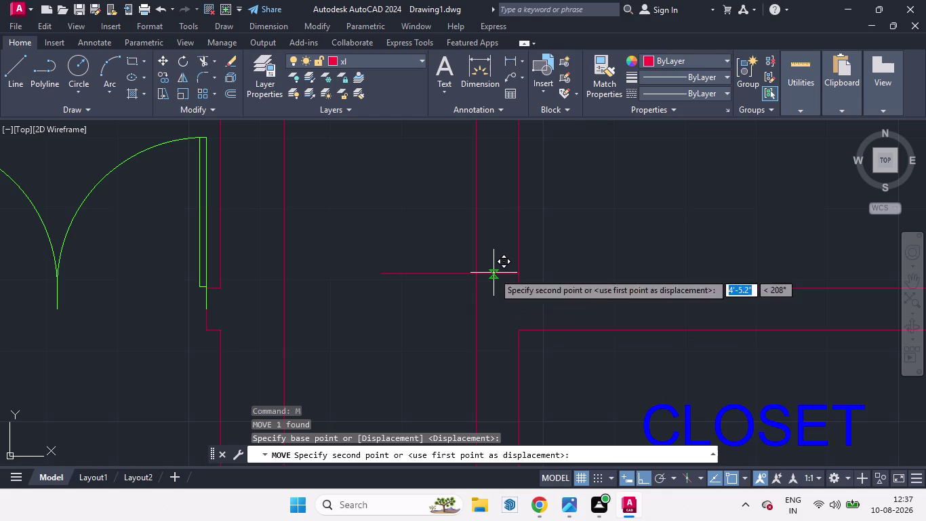
click(642, 480)
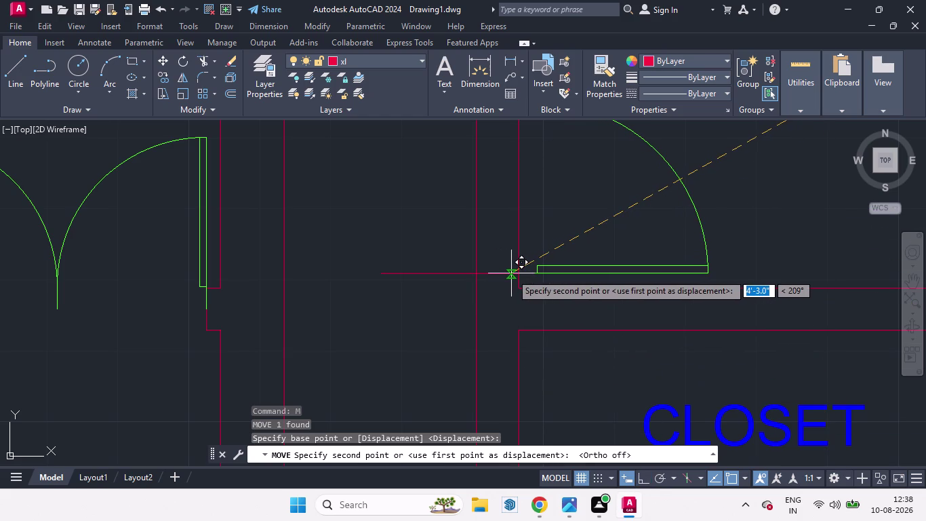
click(560, 263)
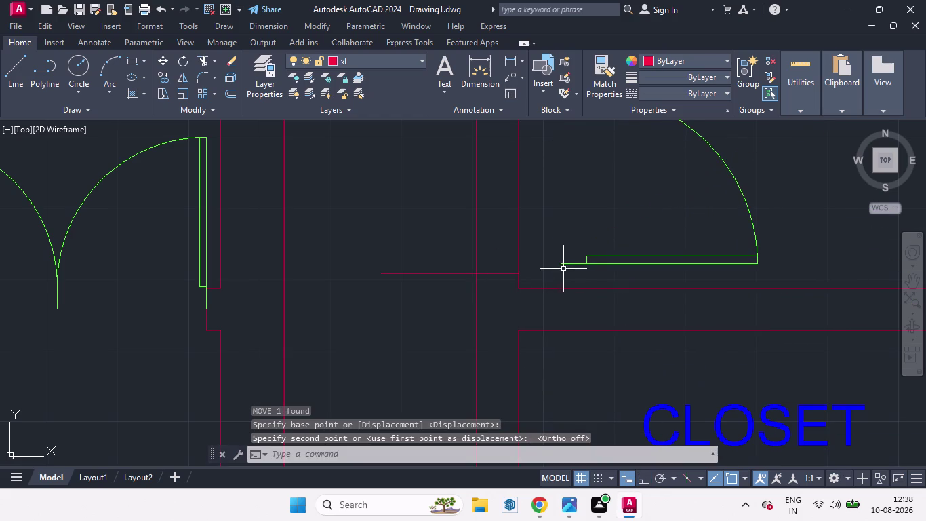
Reposition the toilet door onto the toilet's lower wall beside the closet.
click(560, 264)
key(m)
key(Return)
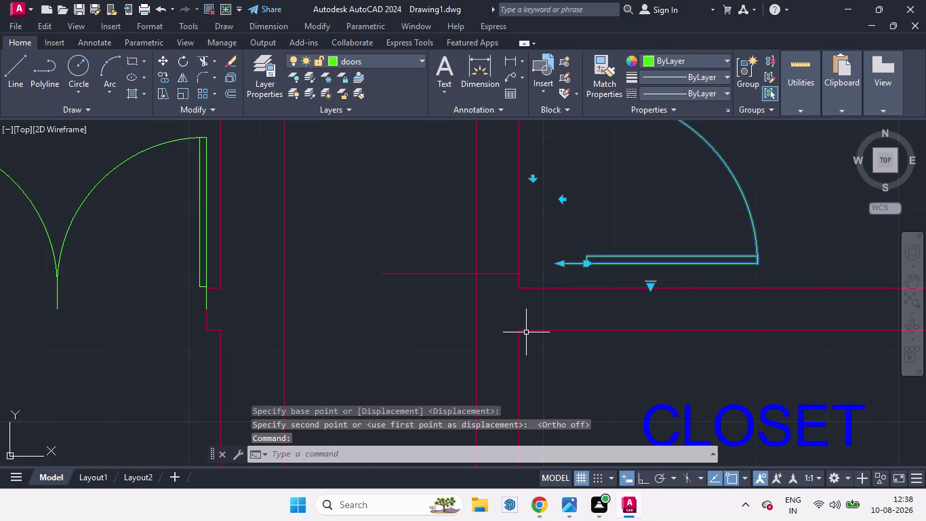
click(564, 265)
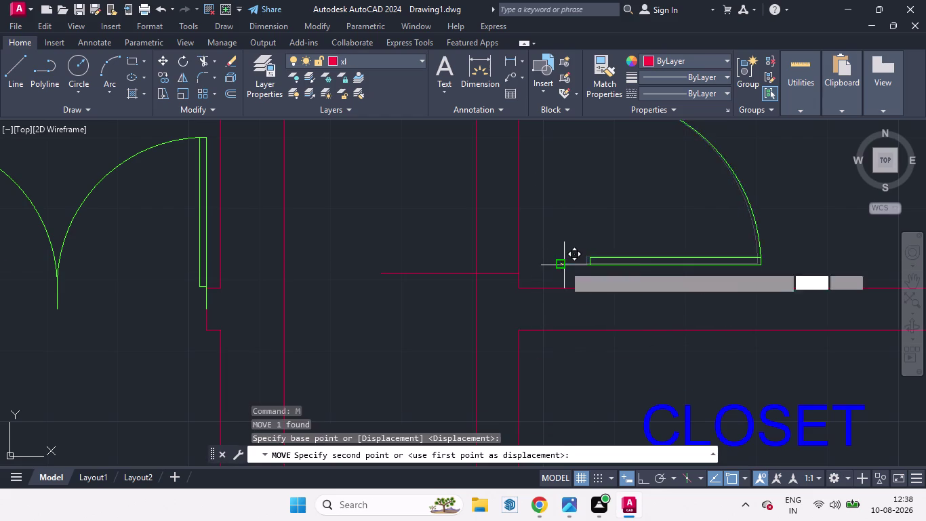
click(493, 274)
scroll(down, 3)
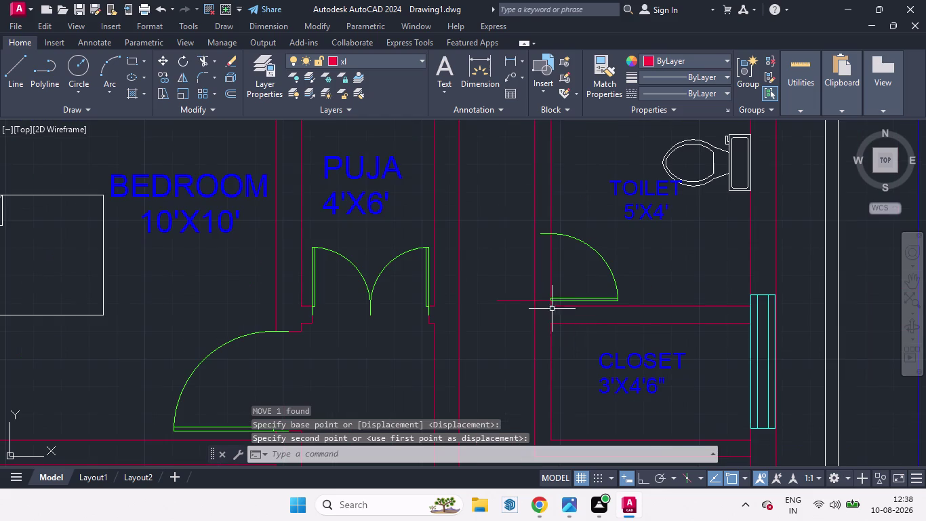
scroll(up, 3)
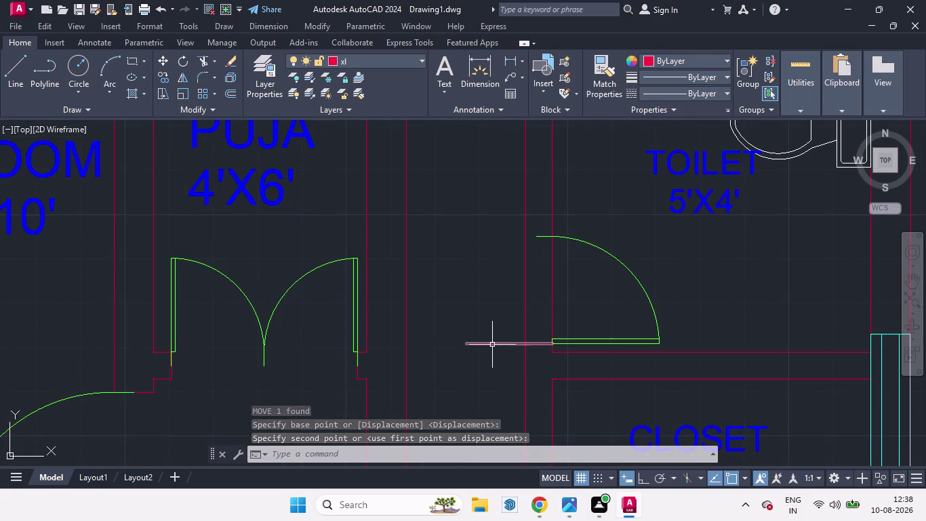
Cancel an attempted move of the short line next to the door.
click(491, 344)
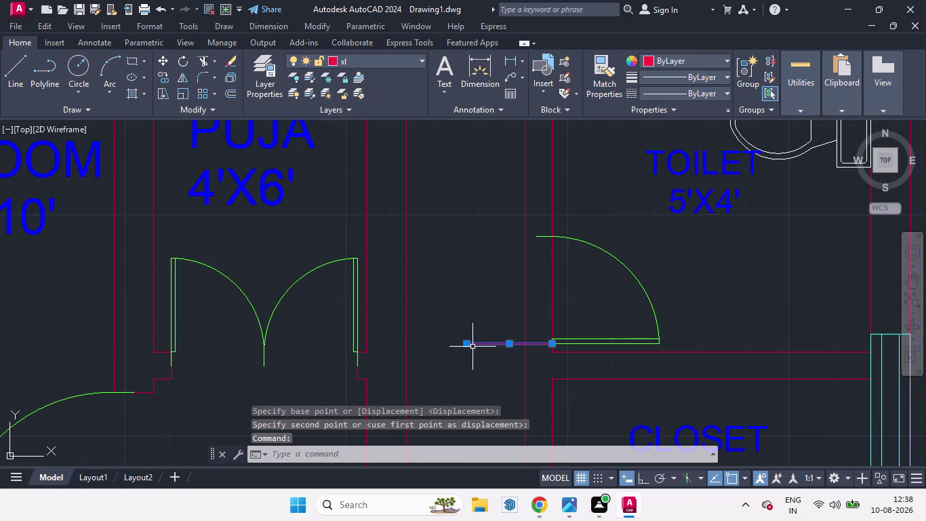
key(space)
key(space)
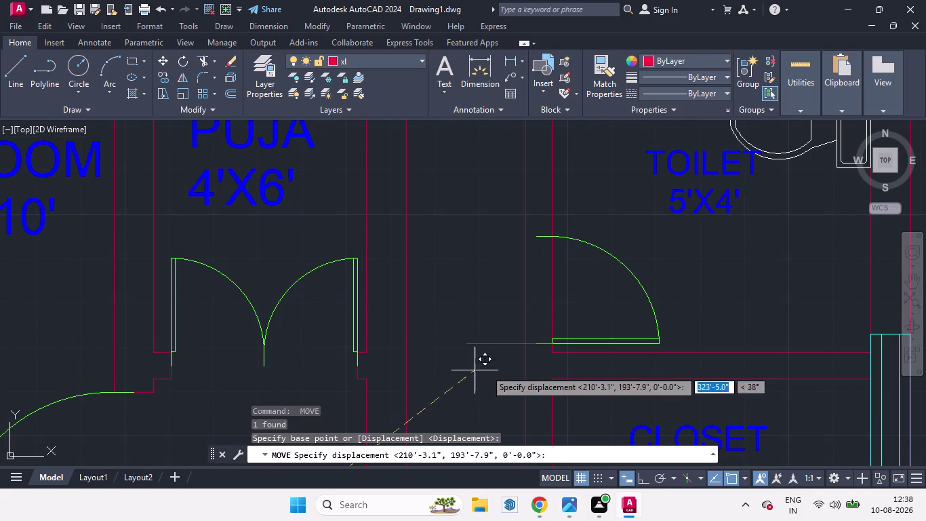
key(ctrl+z)
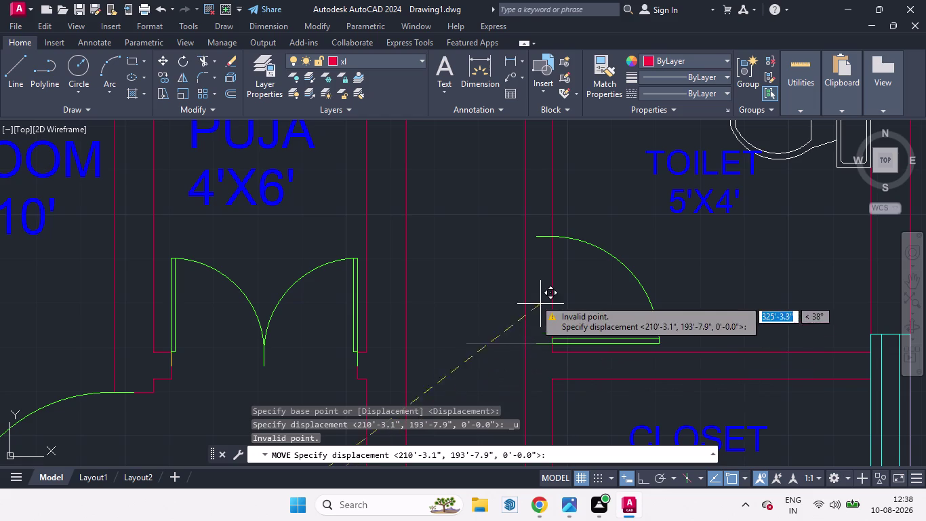
key(Escape)
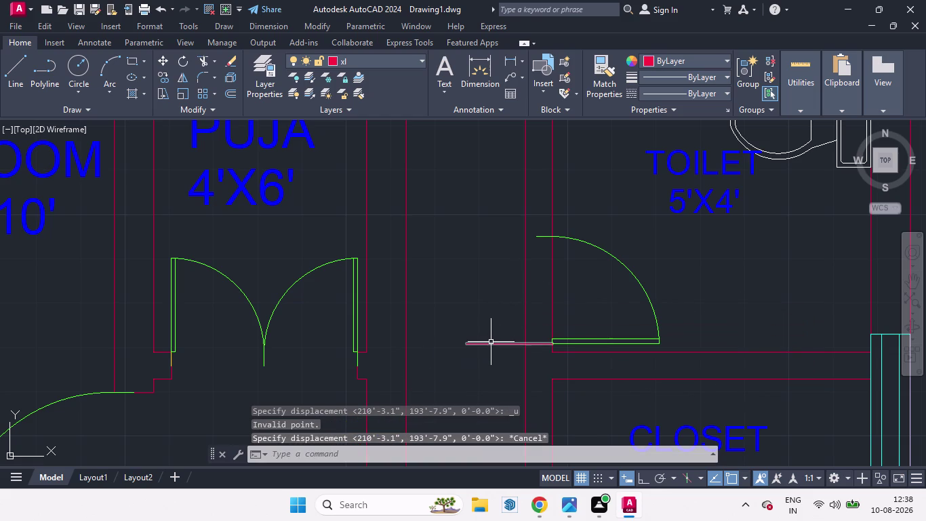
key(t)
key(r)
key(Return)
key(Return)
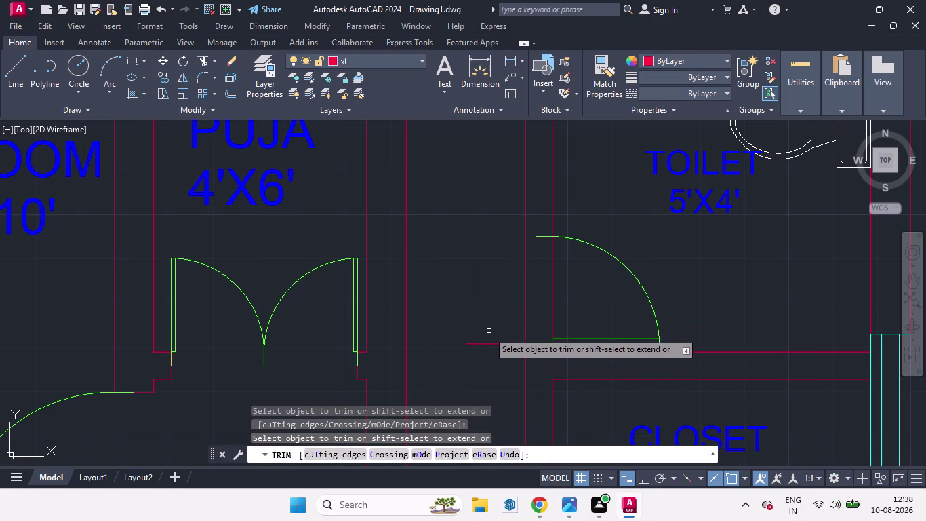
Draw a short wall line from the door's top end to the left wall.
click(487, 342)
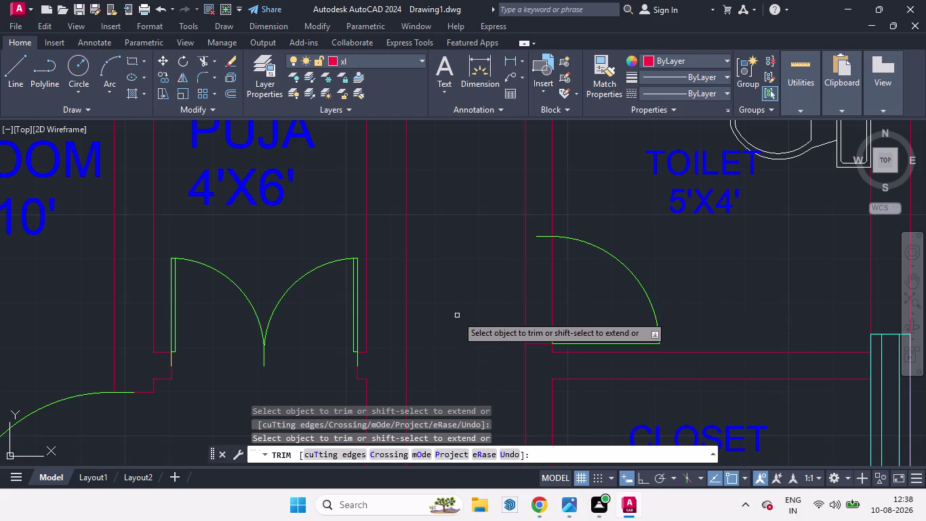
key(l)
key(Escape)
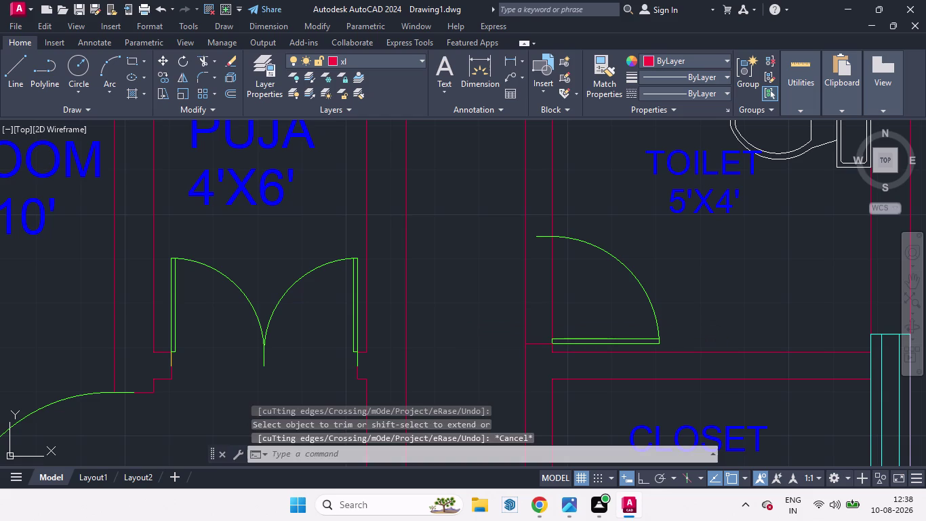
key(l)
key(Return)
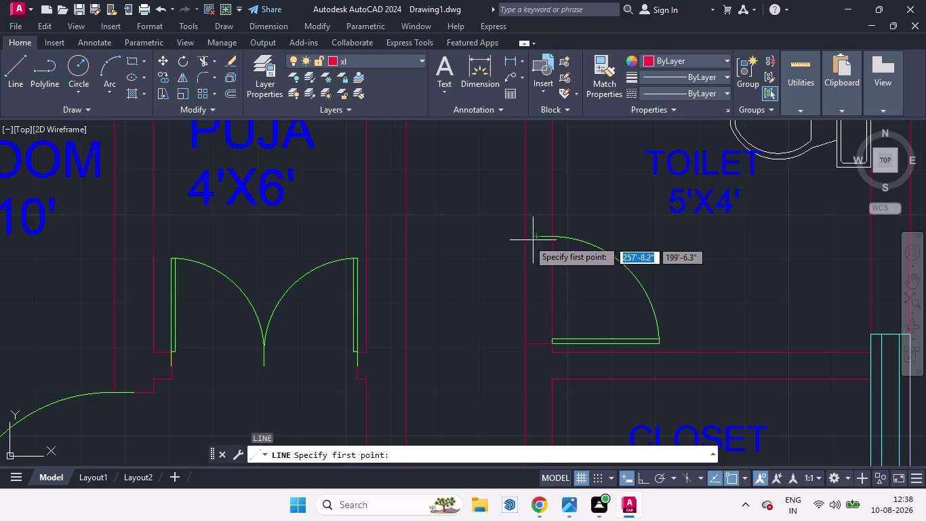
click(524, 239)
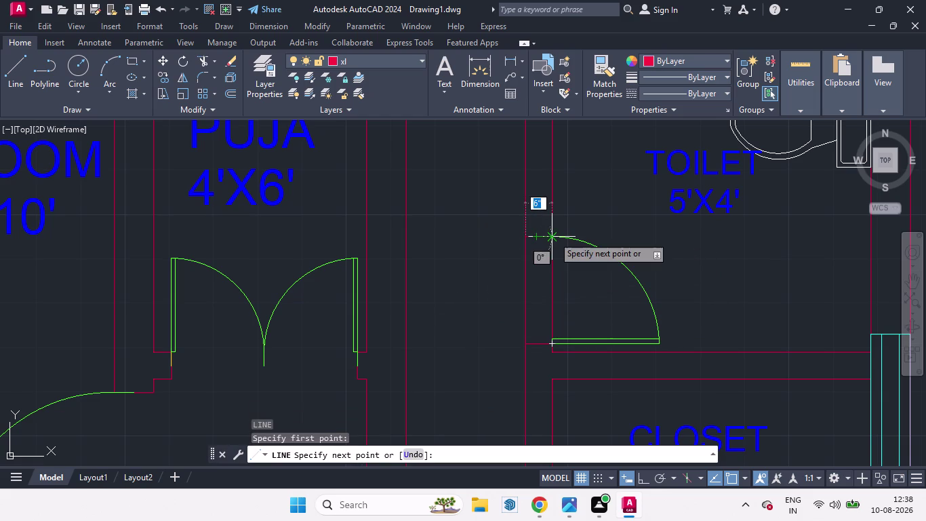
click(554, 236)
key(space)
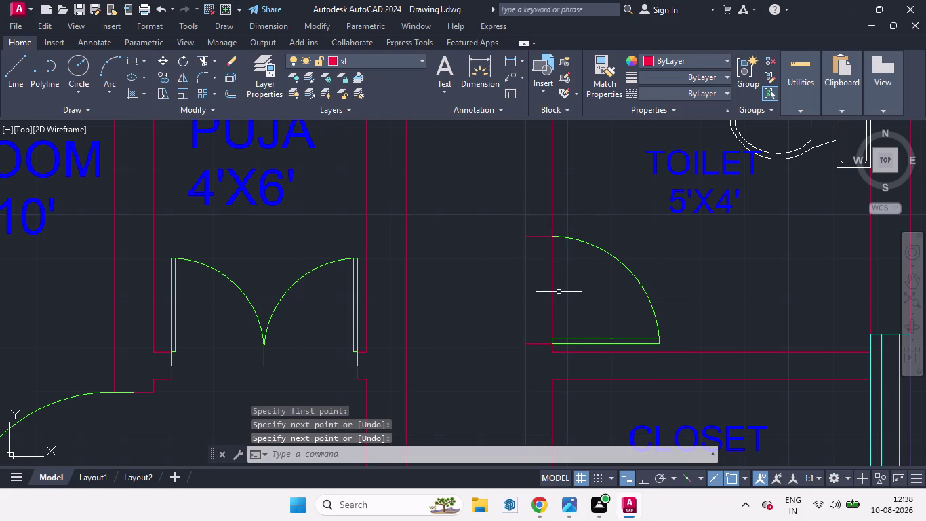
Trim away the wall lines crossing the toilet door opening.
key(t)
key(r)
key(Return)
key(Return)
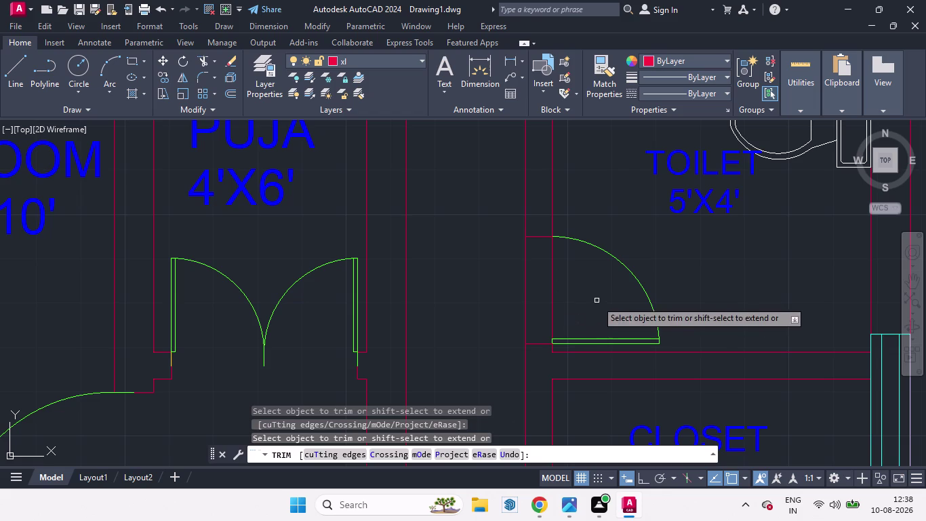
drag(594, 299, 476, 294)
scroll(down, 3)
scroll(up, 3)
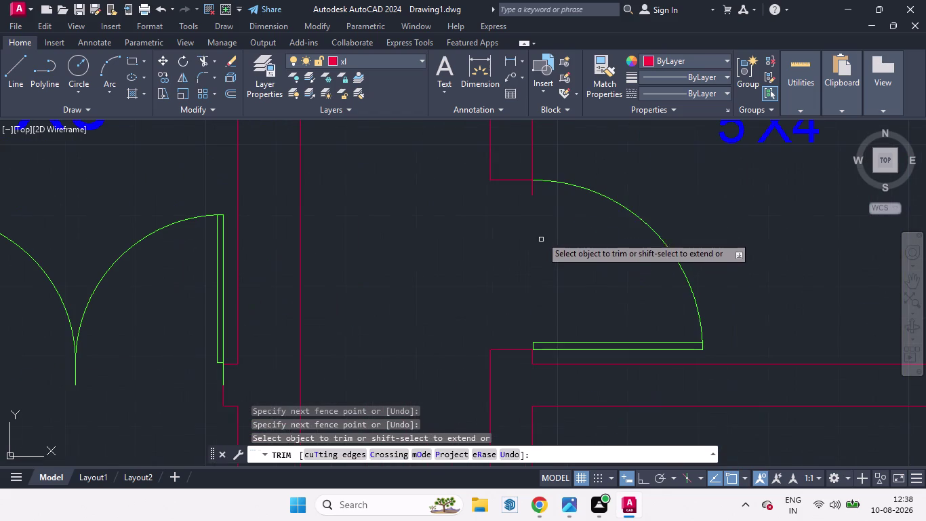
click(532, 194)
scroll(down, 3)
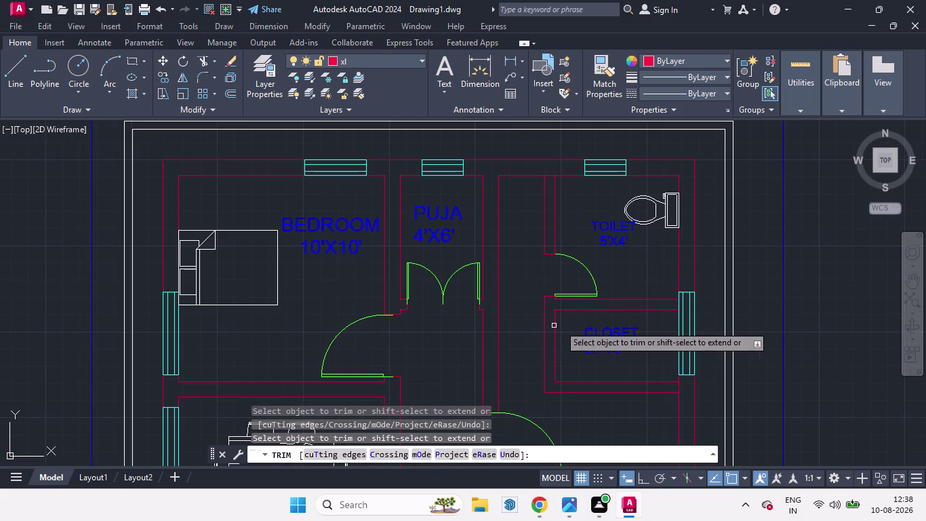
scroll(up, 3)
scroll(down, 3)
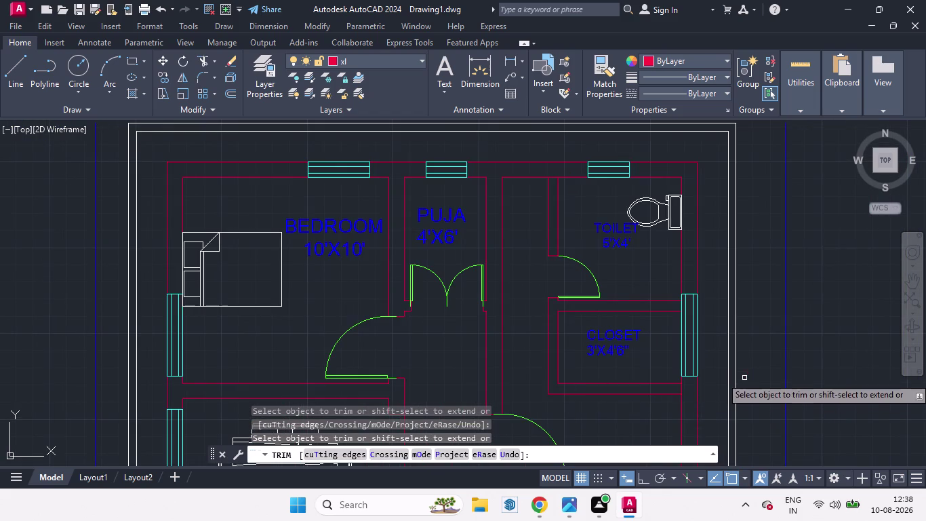
key(space)
scroll(up, 3)
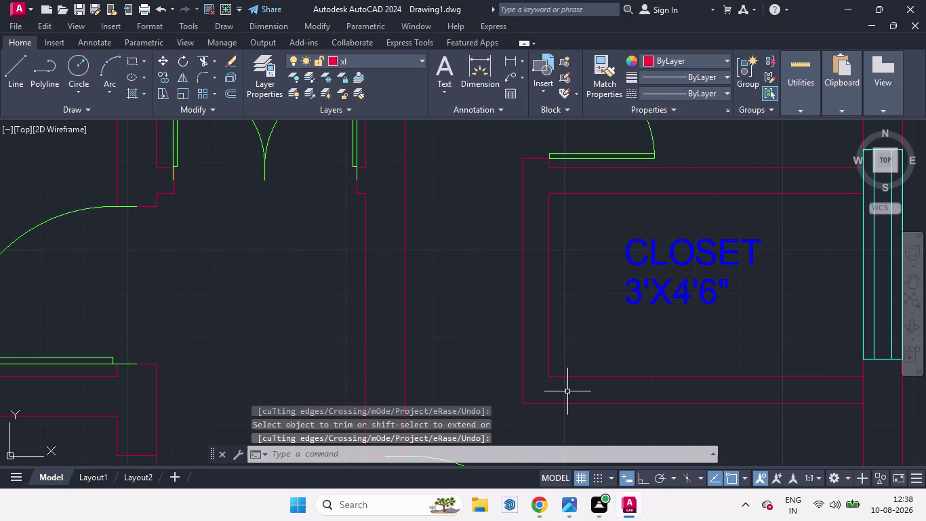
key(l)
key(Return)
scroll(up, 3)
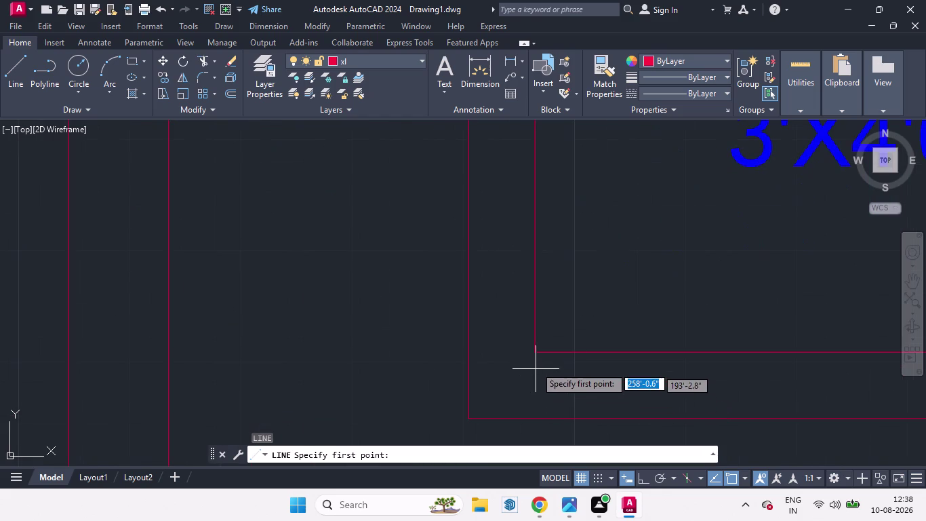
Draw a 2' orthogonal wall stub line from the closet wall corner.
click(538, 354)
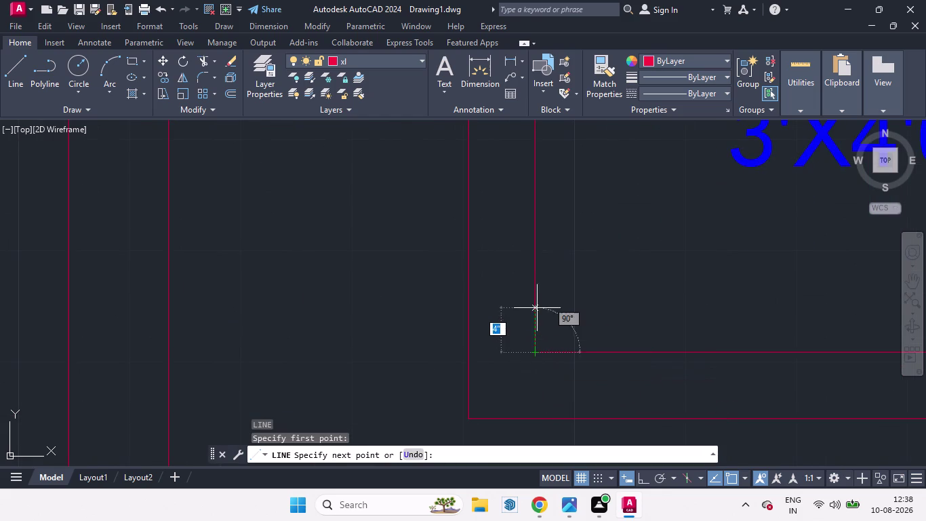
click(640, 483)
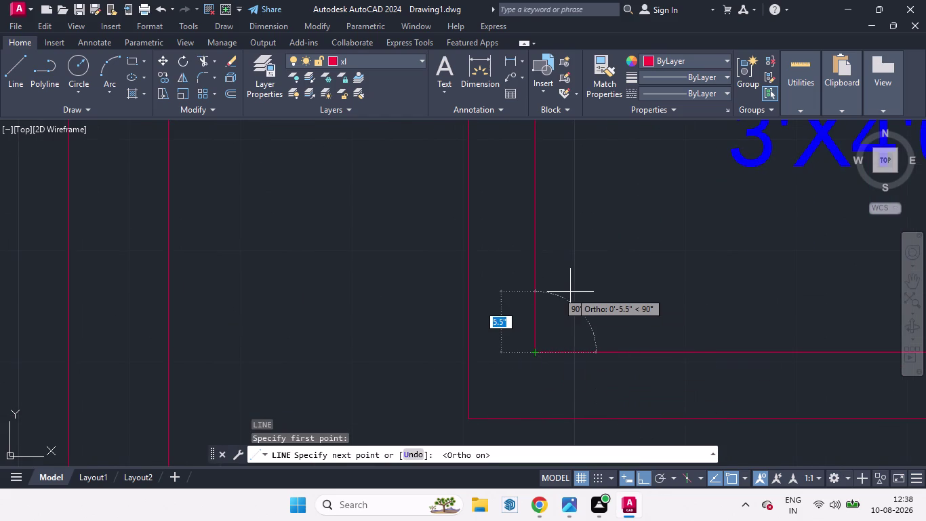
key(2)
key(Return)
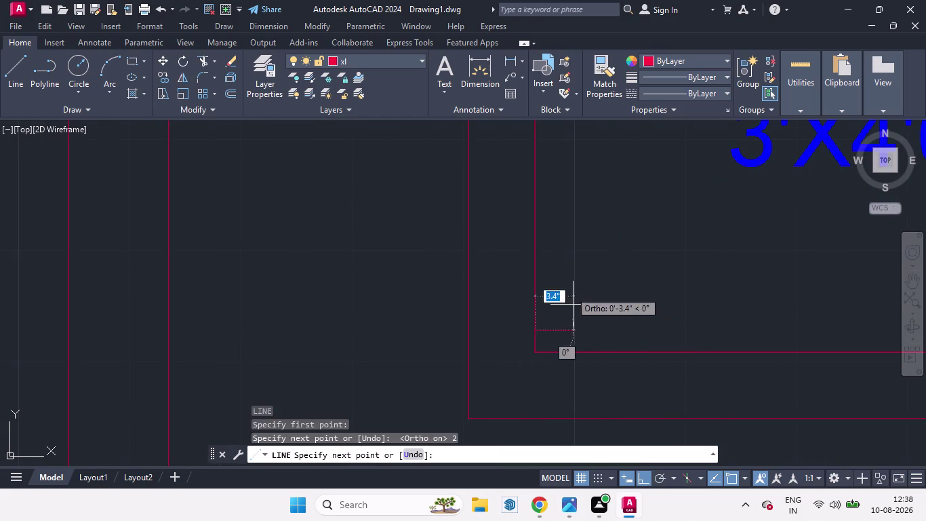
click(402, 300)
key(space)
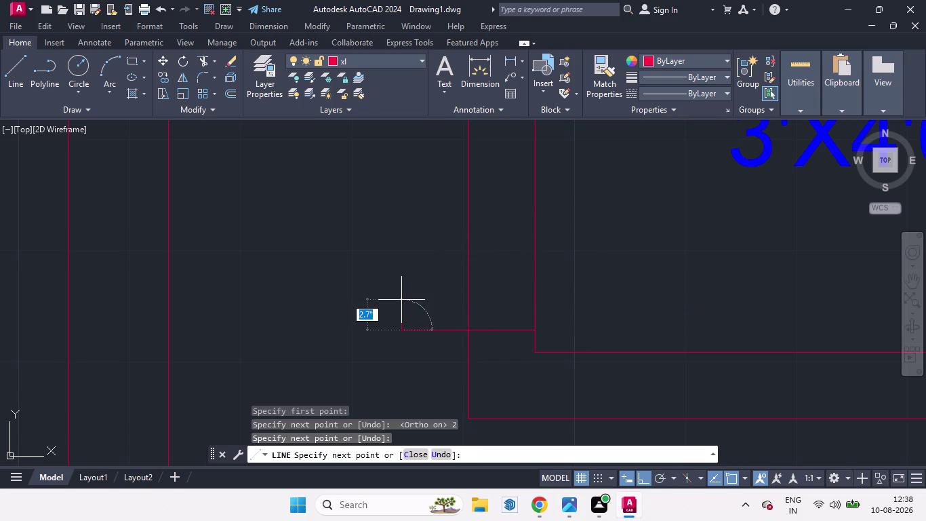
Copy the toilet's door swing from its hinge into the closet wall.
scroll(down, 3)
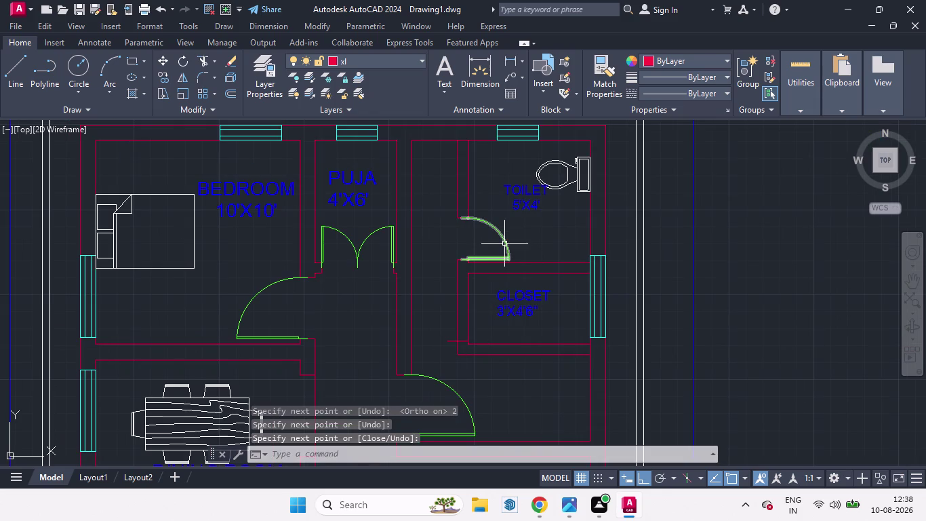
click(505, 243)
key(c)
key(o)
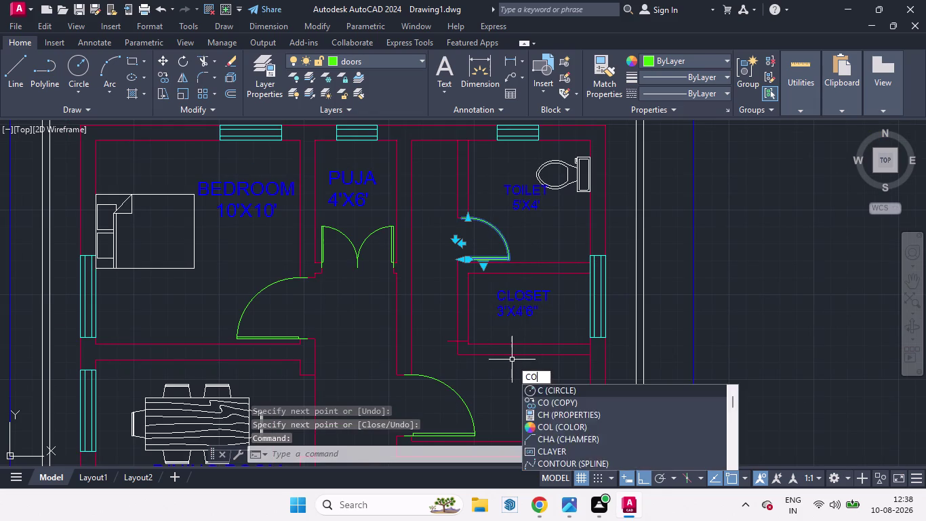
key(Return)
scroll(up, 3)
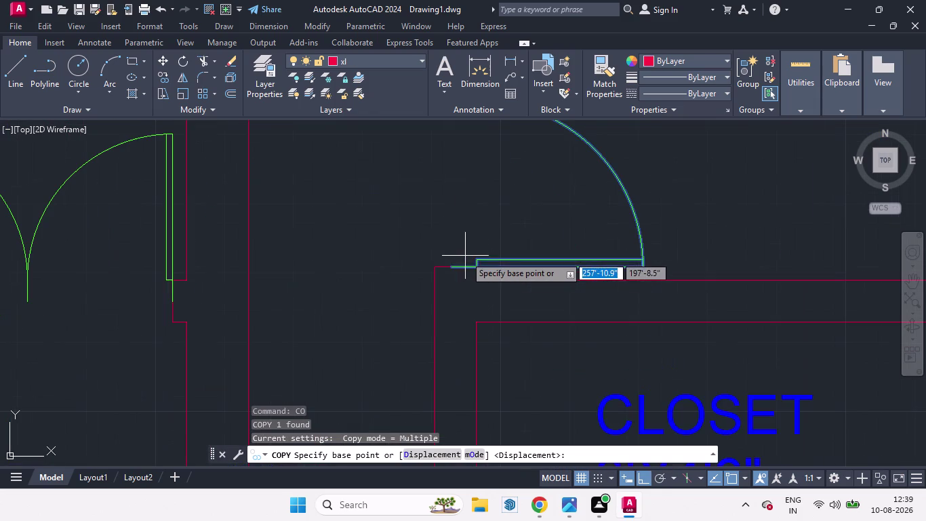
click(452, 265)
scroll(down, 3)
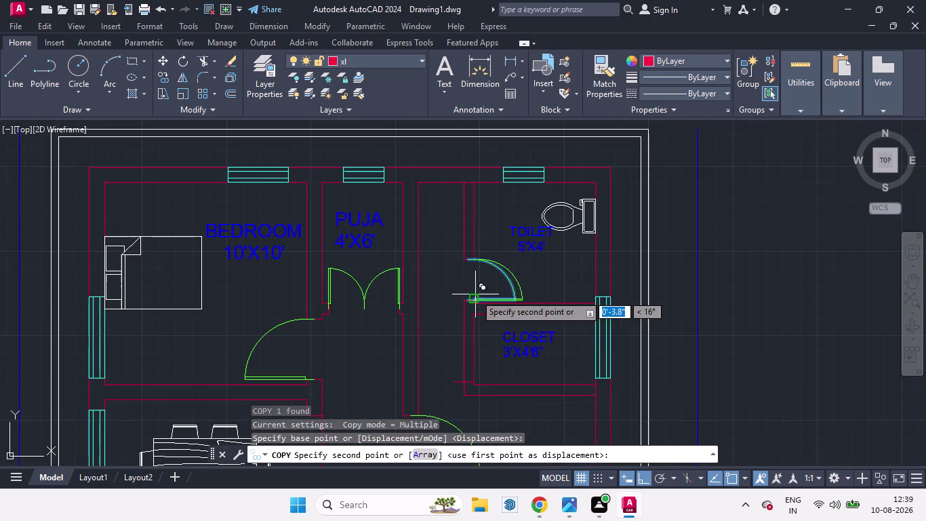
scroll(up, 3)
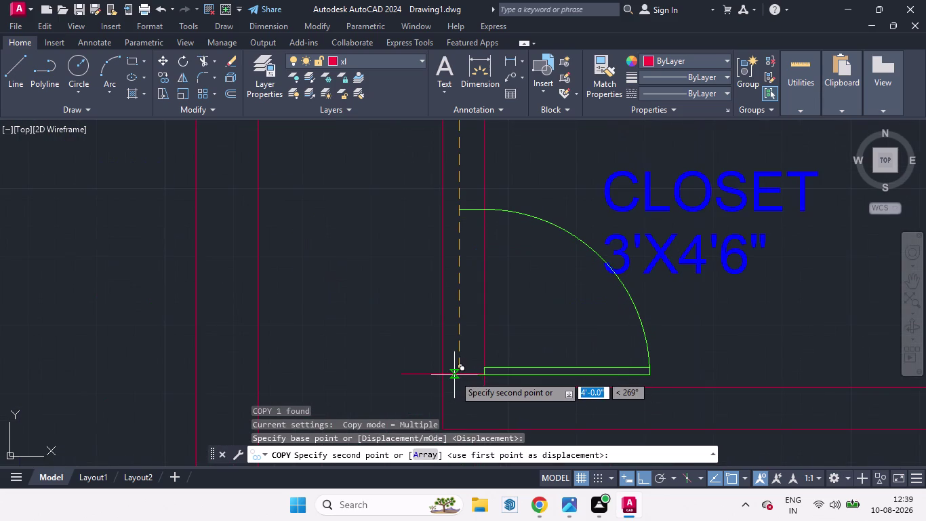
click(460, 375)
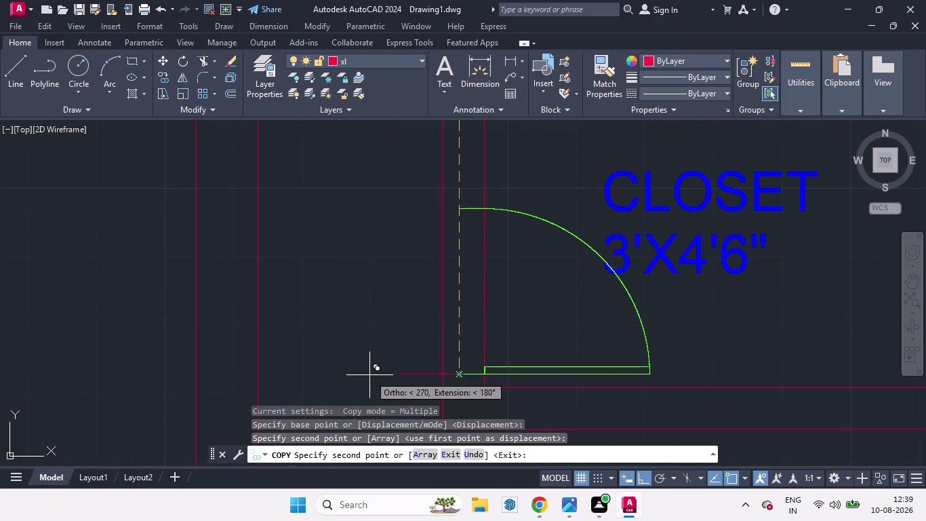
key(space)
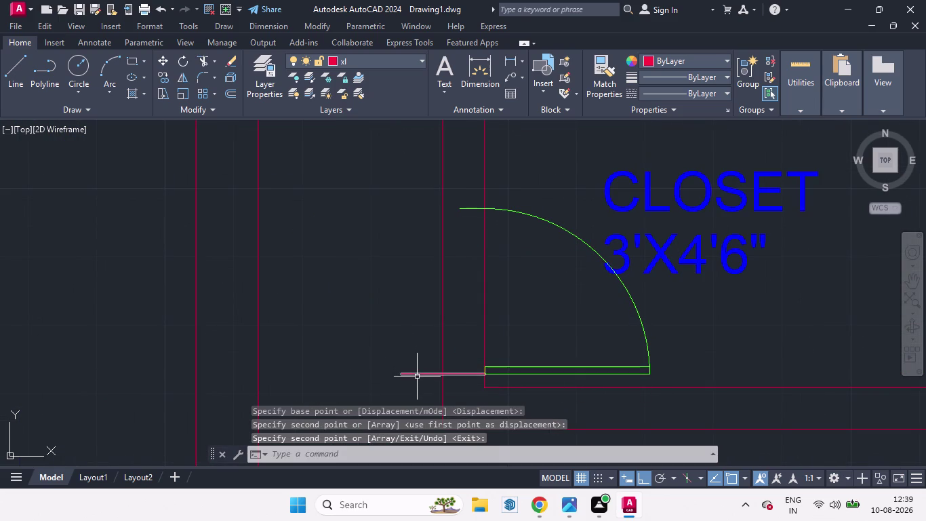
Copy the short wall line 2' up to cap the top of the opening.
click(415, 373)
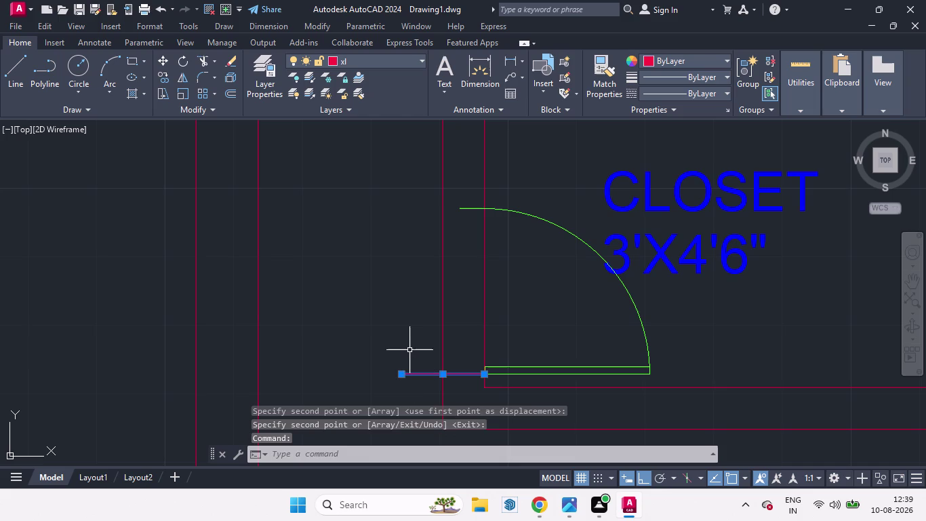
text(CO)
key(Return)
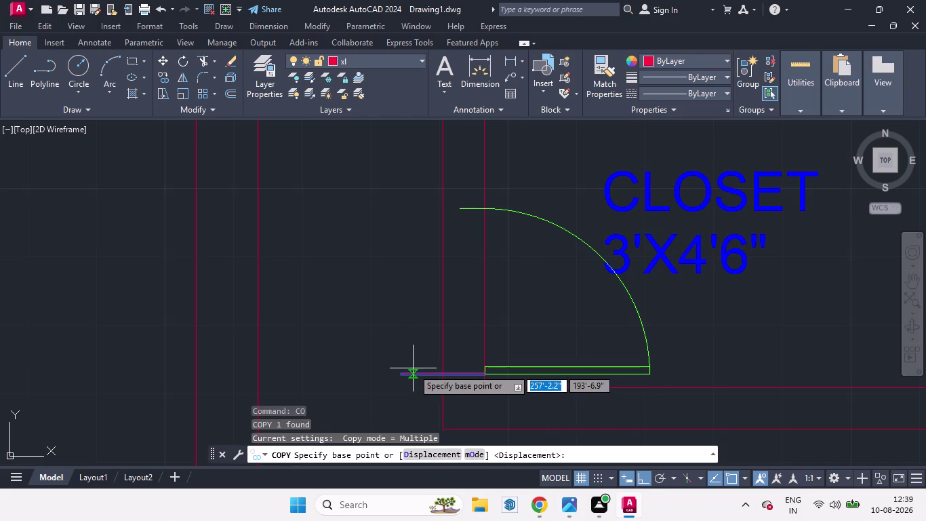
click(400, 374)
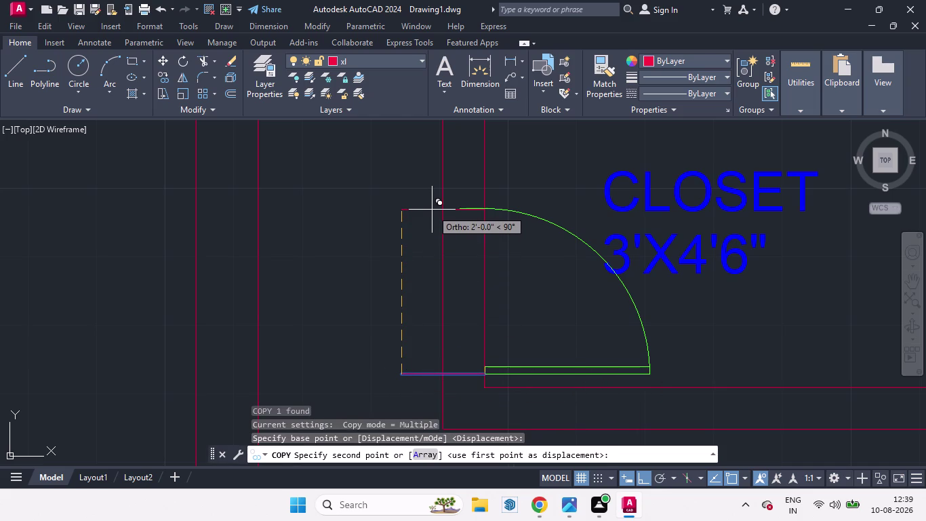
click(432, 208)
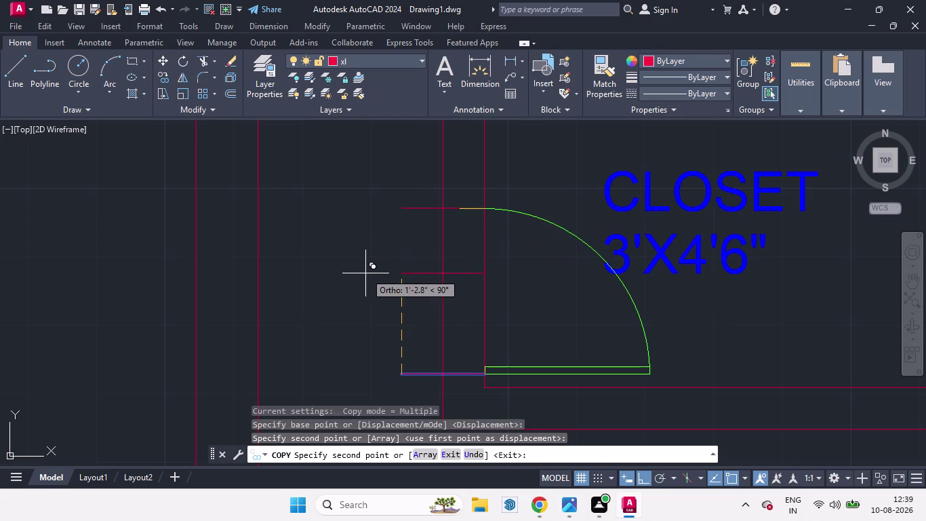
key(space)
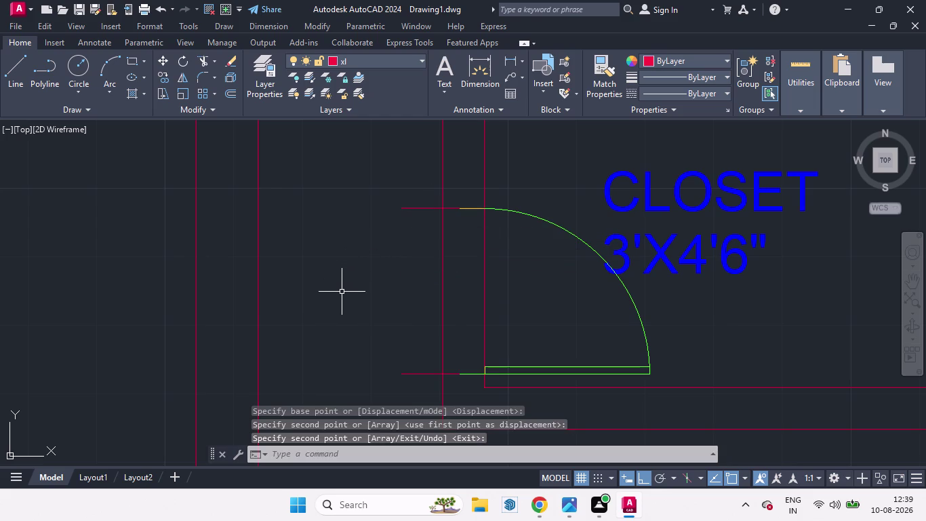
Trim the wall lines out of the closet door opening.
text(TR)
key(Return)
key(Return)
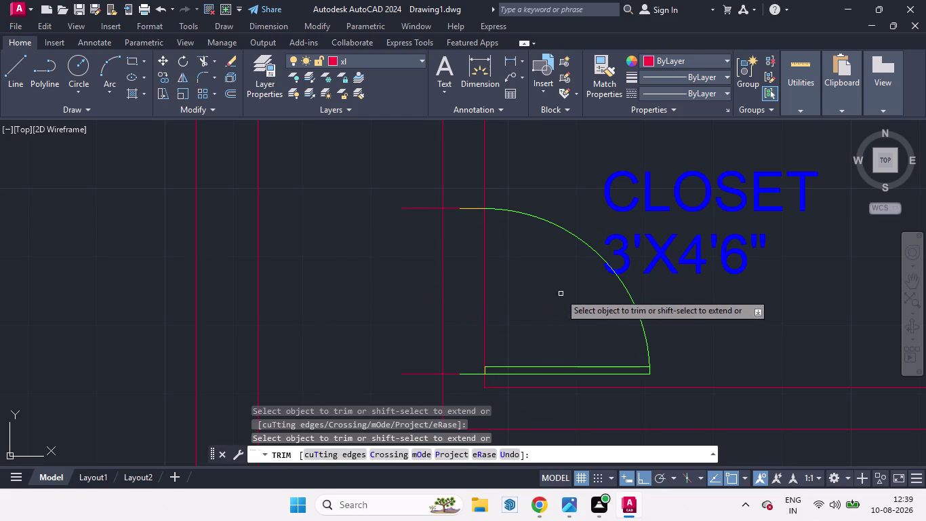
drag(536, 283, 352, 276)
drag(415, 166, 421, 337)
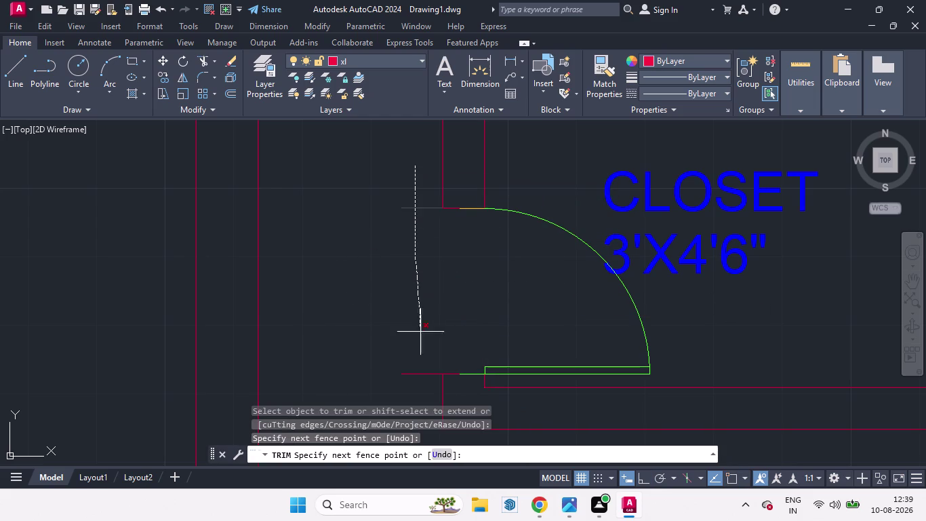
drag(420, 337, 410, 400)
scroll(down, 3)
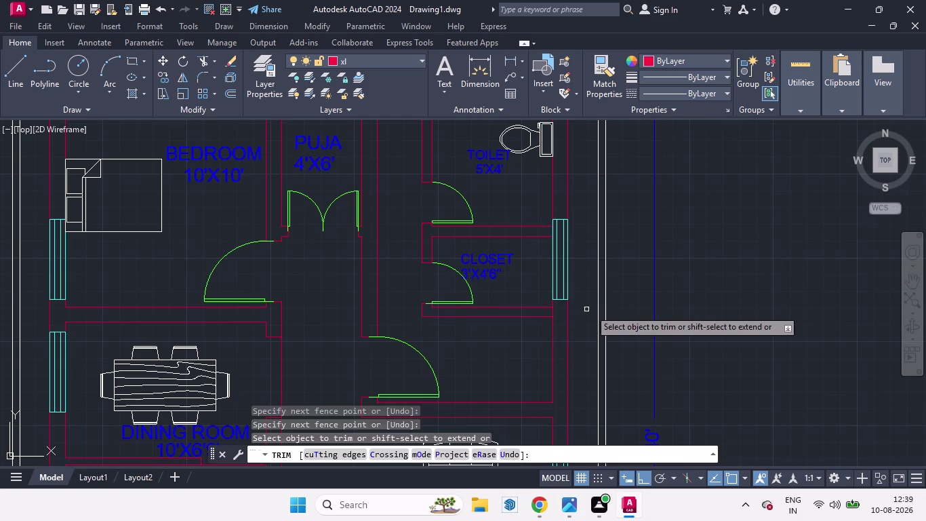
scroll(down, 3)
key(space)
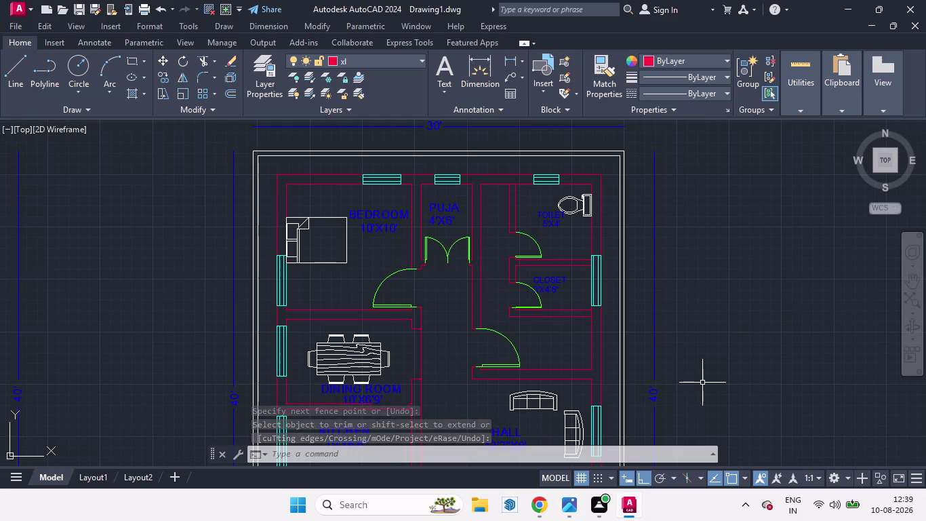
scroll(down, 3)
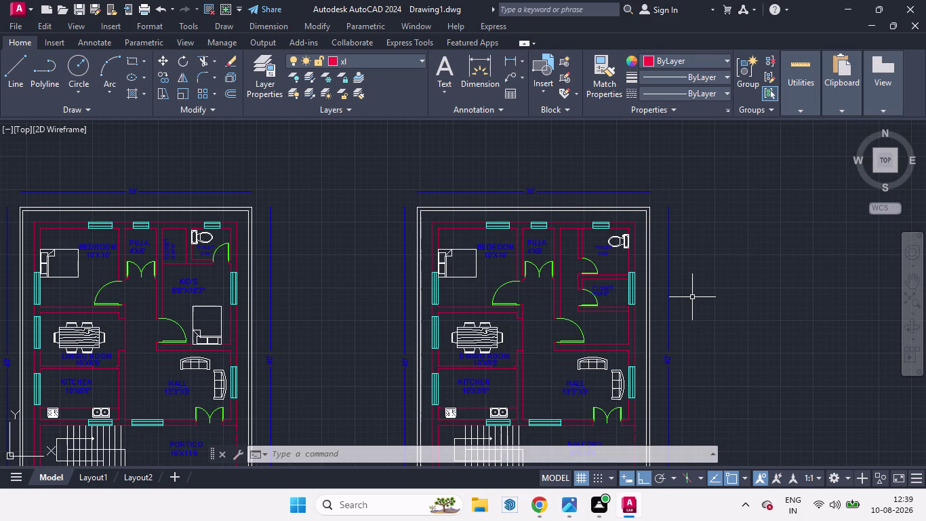
scroll(down, 3)
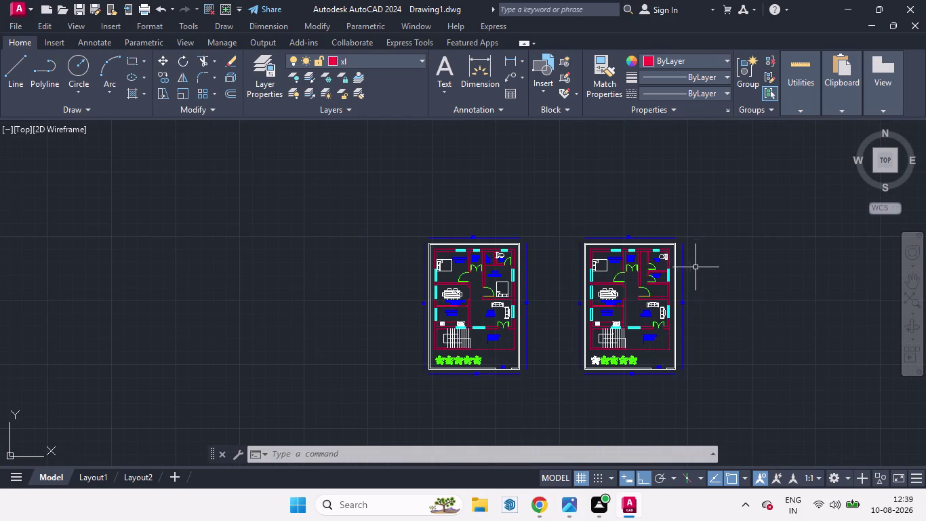
scroll(up, 3)
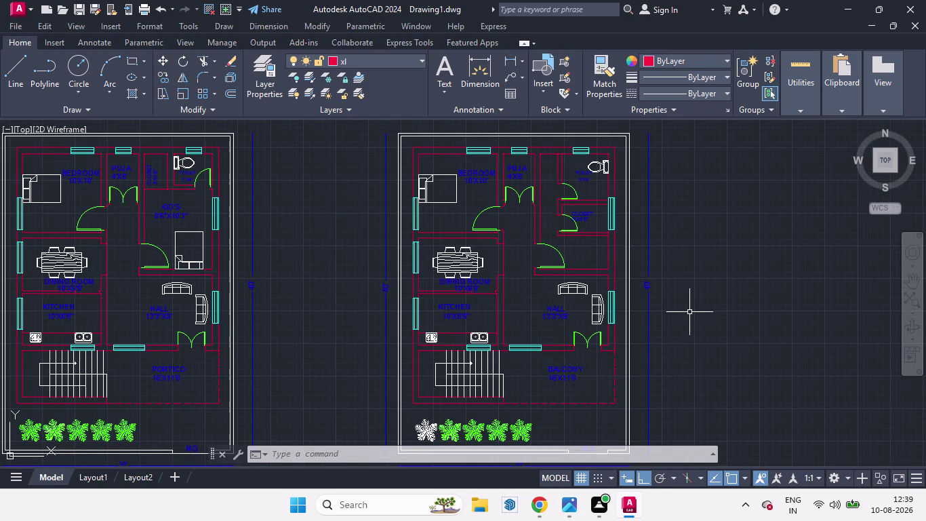
scroll(down, 3)
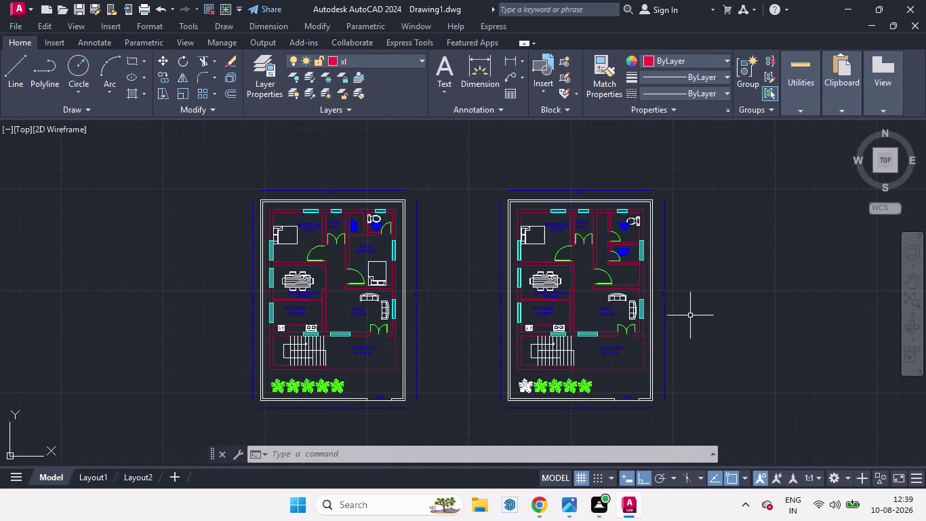
scroll(up, 3)
scroll(up, 3)
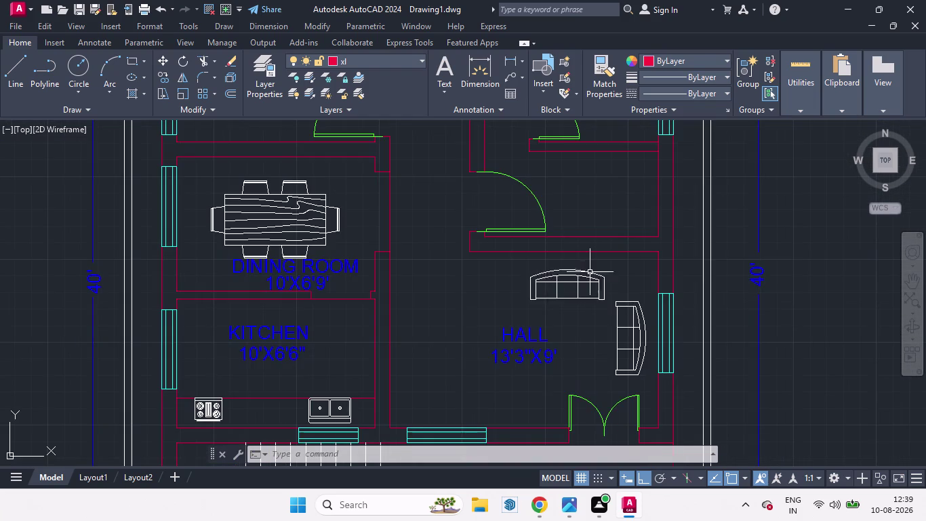
scroll(down, 3)
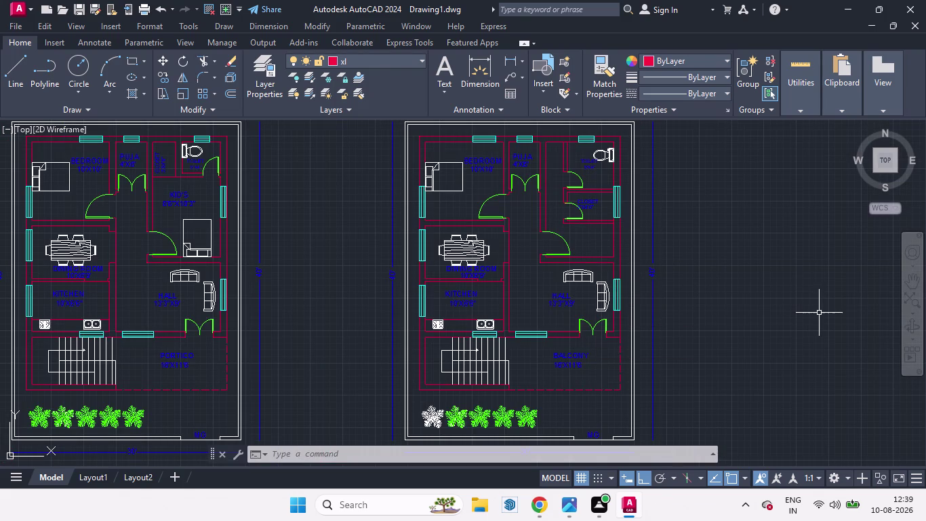
Extend the short wall lines near the hall doorway to their boundaries.
text(EX)
key(Return)
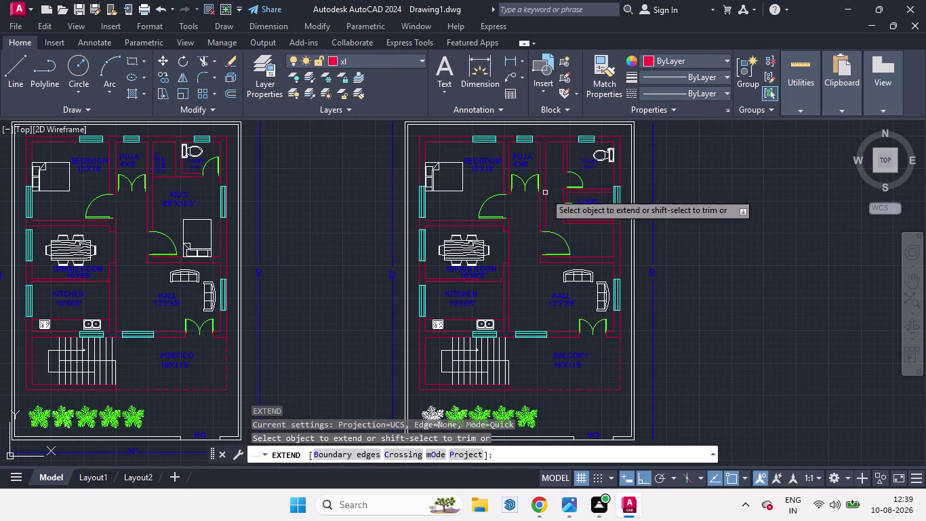
scroll(up, 3)
scroll(up, 3)
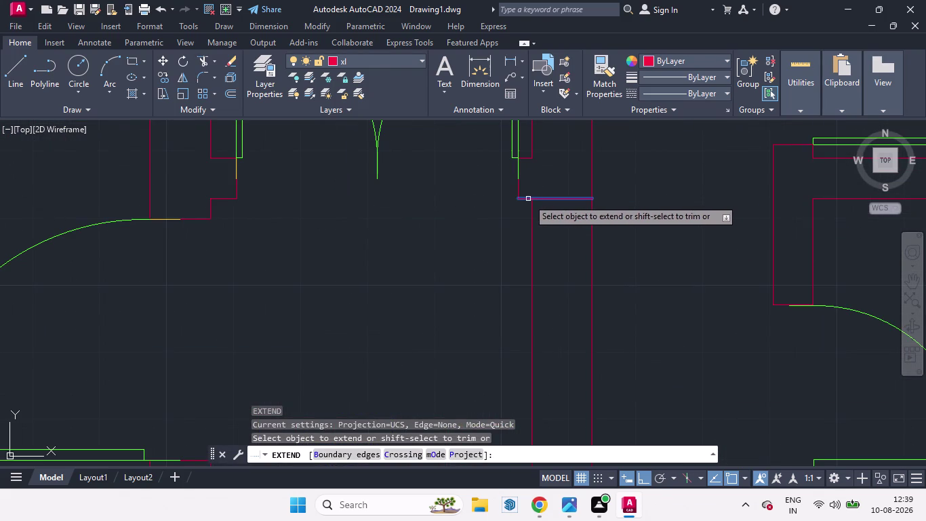
click(528, 199)
scroll(down, 3)
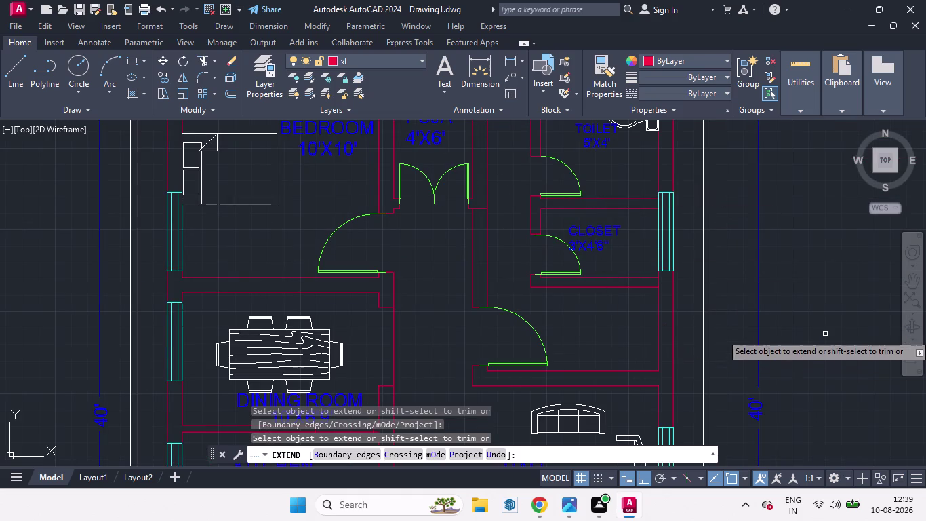
key(space)
text(E)
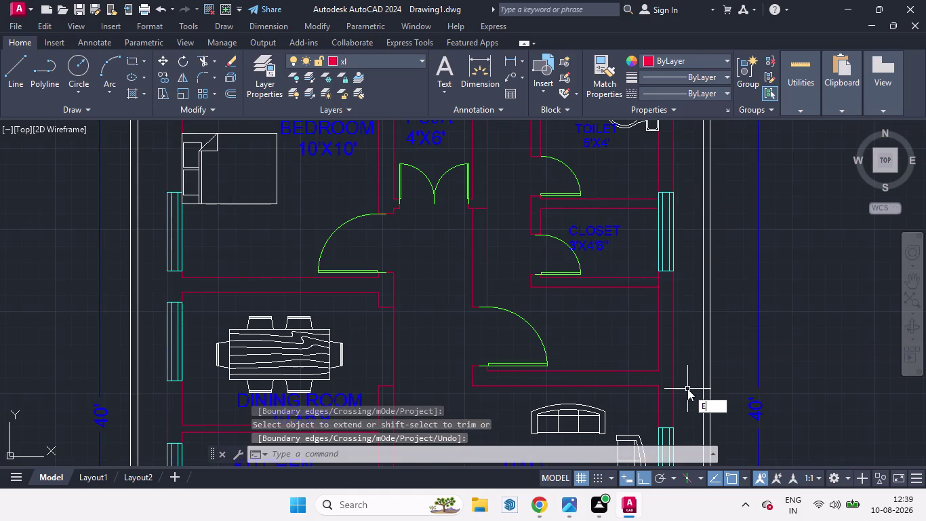
text(X)
key(Return)
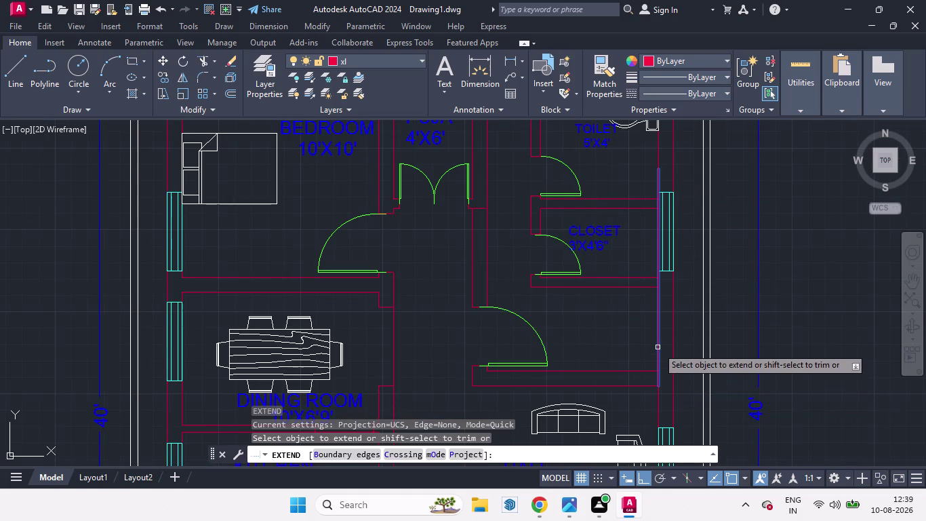
click(657, 348)
key(space)
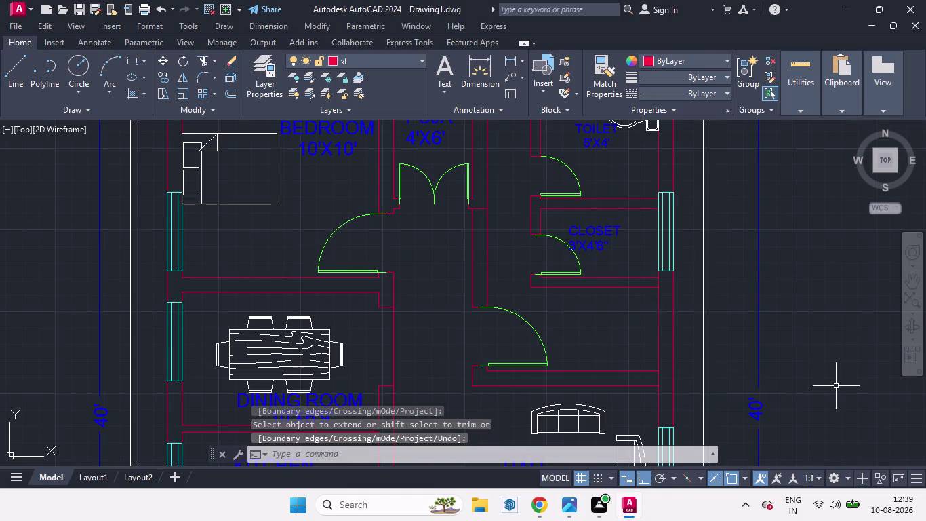
Fence-trim the wall lines crossing the hall doorway.
key(t)
key(r)
key(Return)
key(Return)
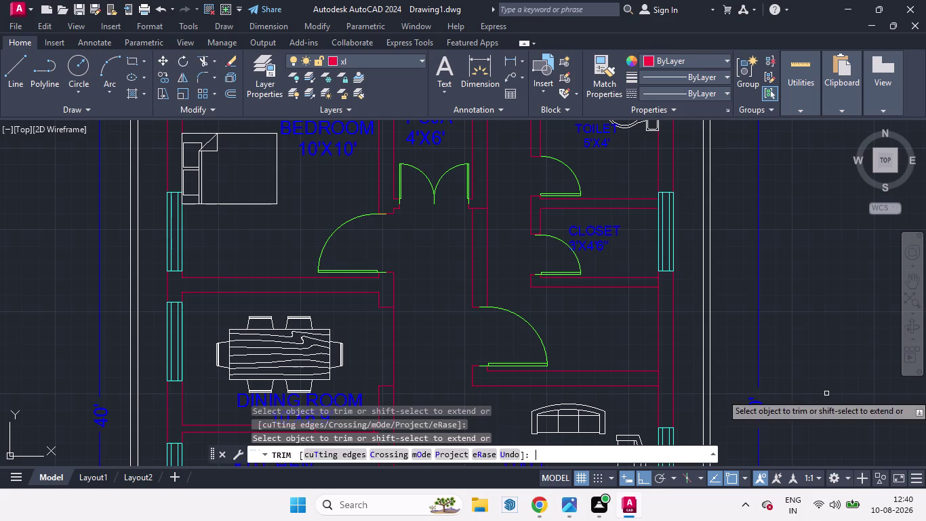
drag(517, 270, 423, 265)
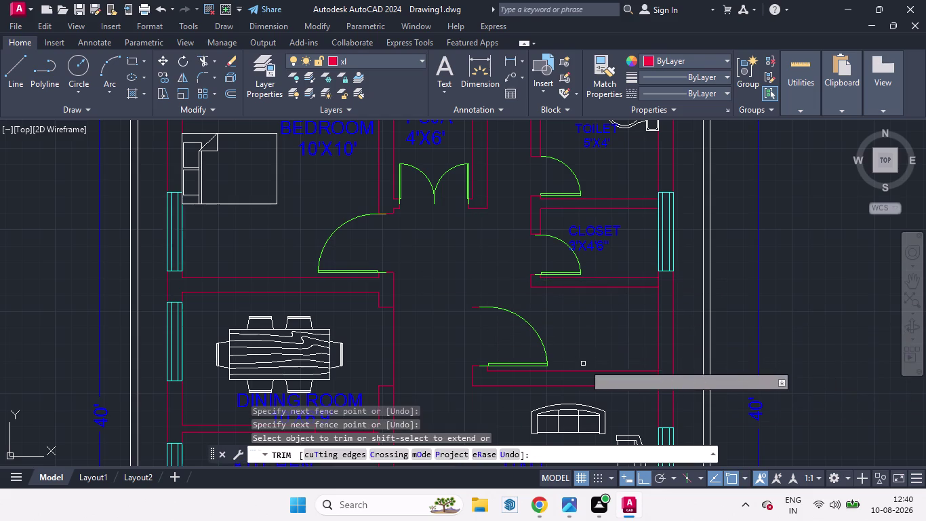
drag(589, 341, 589, 384)
Trim the leftover line pieces under the door arc and end trimming.
click(531, 384)
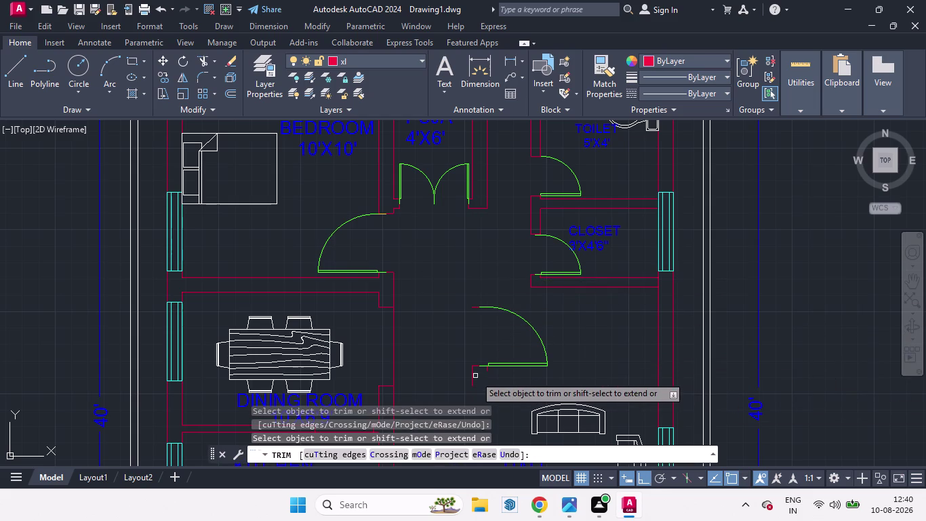
click(474, 375)
click(478, 365)
click(471, 366)
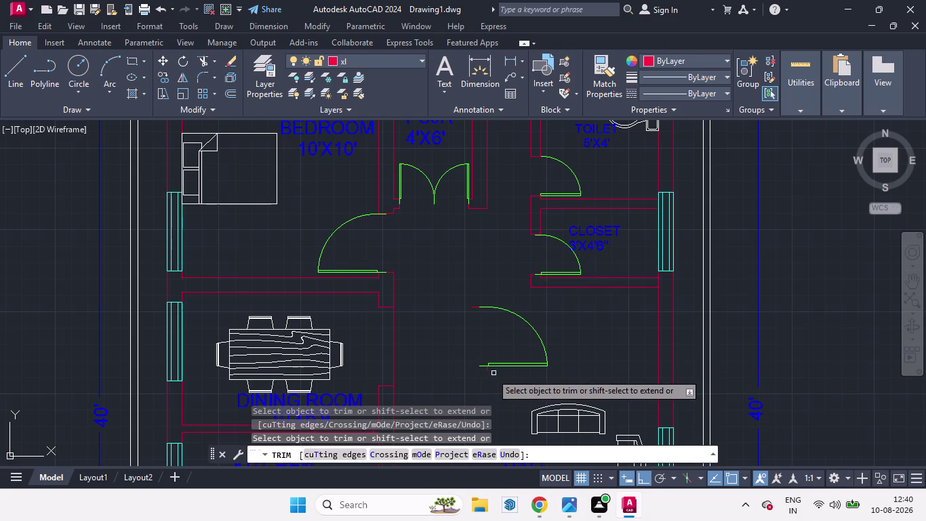
click(489, 372)
click(476, 301)
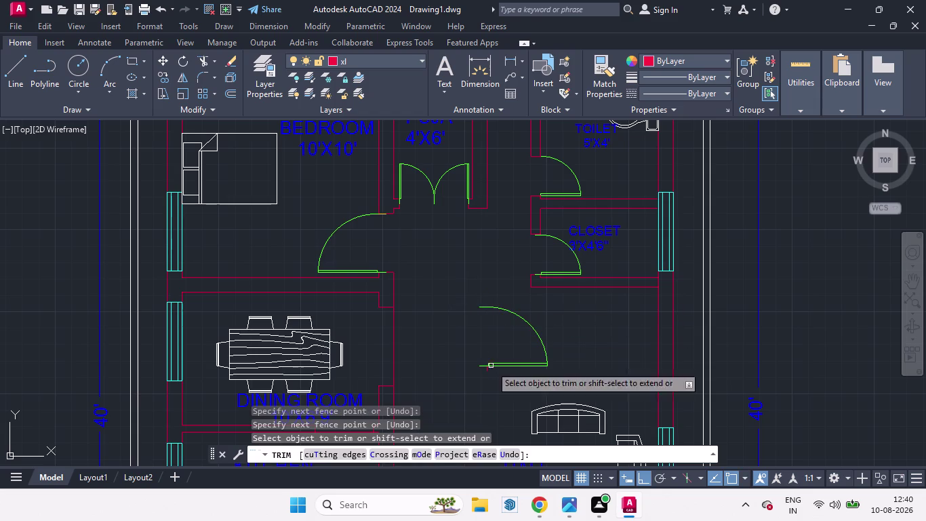
click(487, 371)
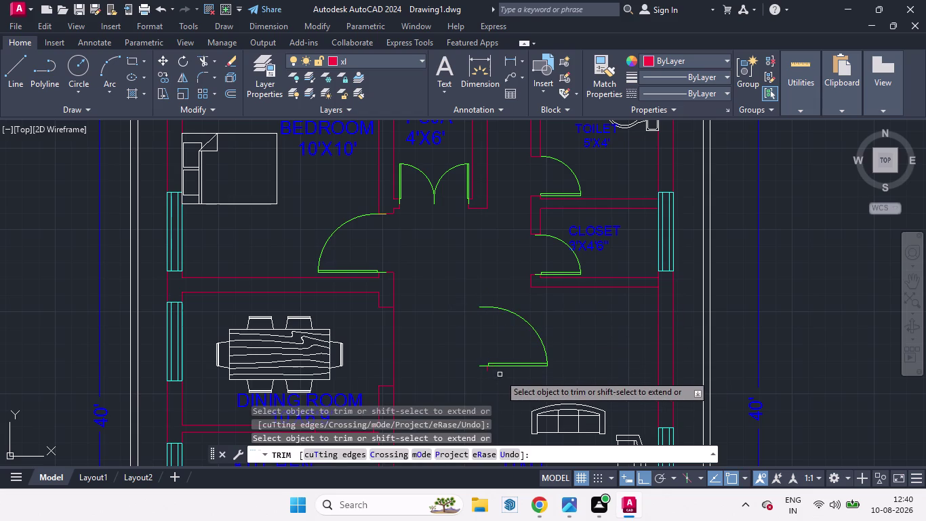
scroll(up, 3)
click(498, 374)
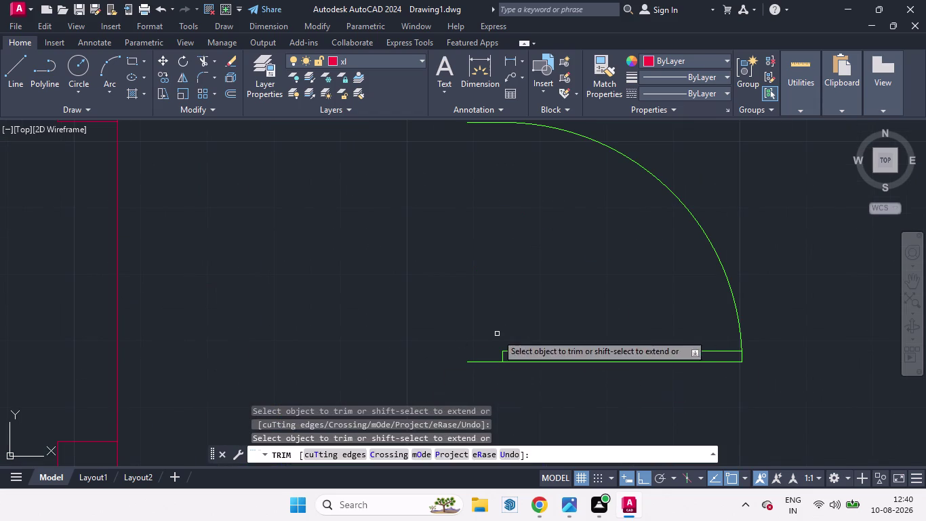
scroll(down, 3)
key(space)
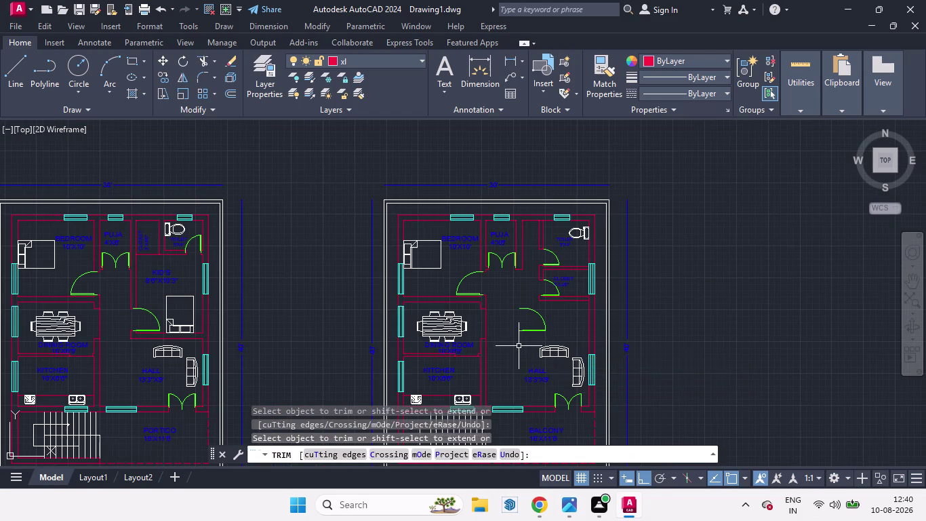
scroll(up, 3)
Move the hall door swing outside the plan, right of the 40' dimension.
click(532, 316)
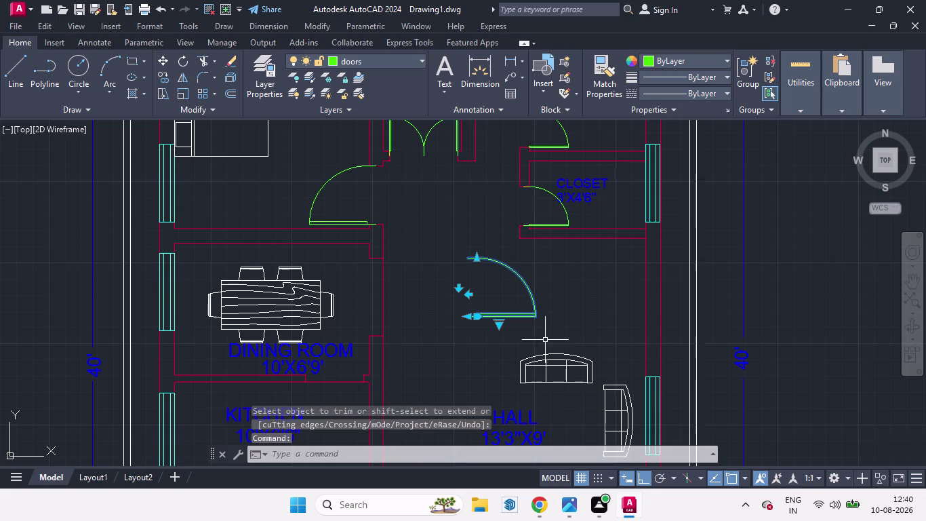
key(m)
key(Return)
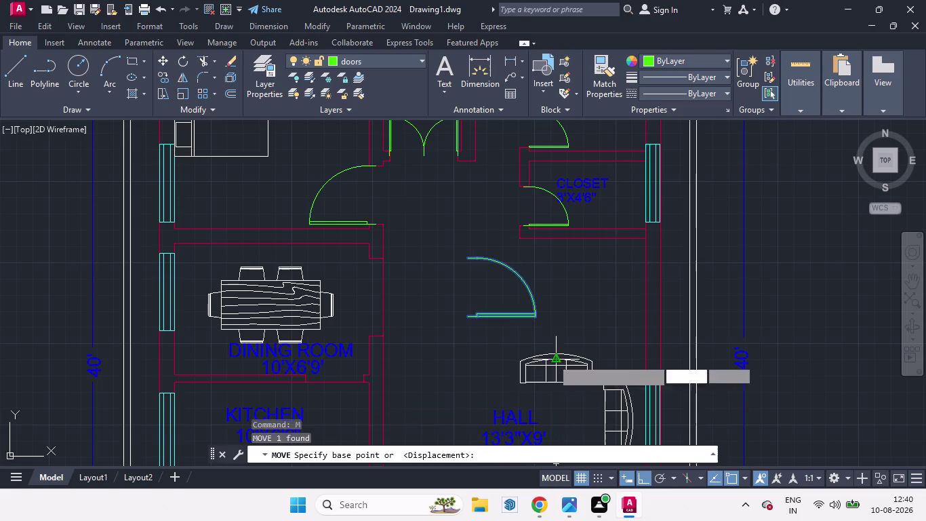
click(547, 329)
click(861, 322)
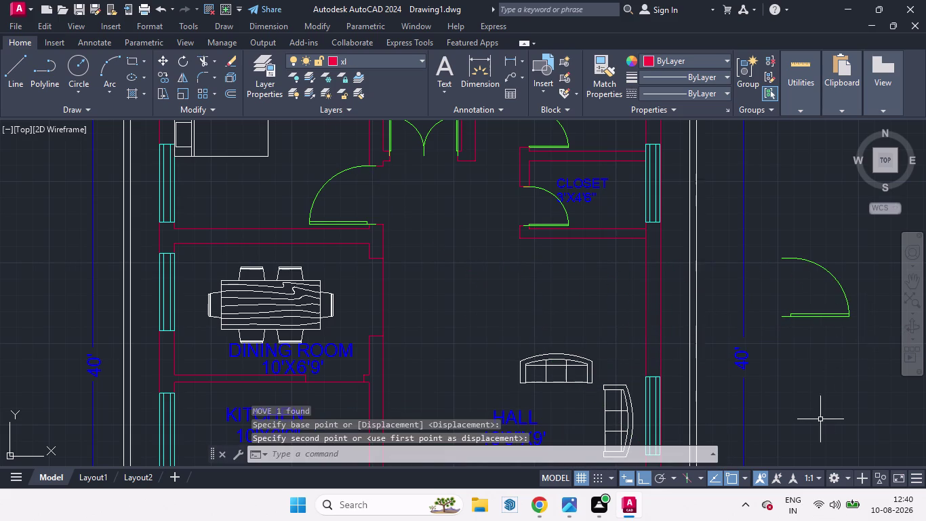
scroll(down, 3)
scroll(up, 3)
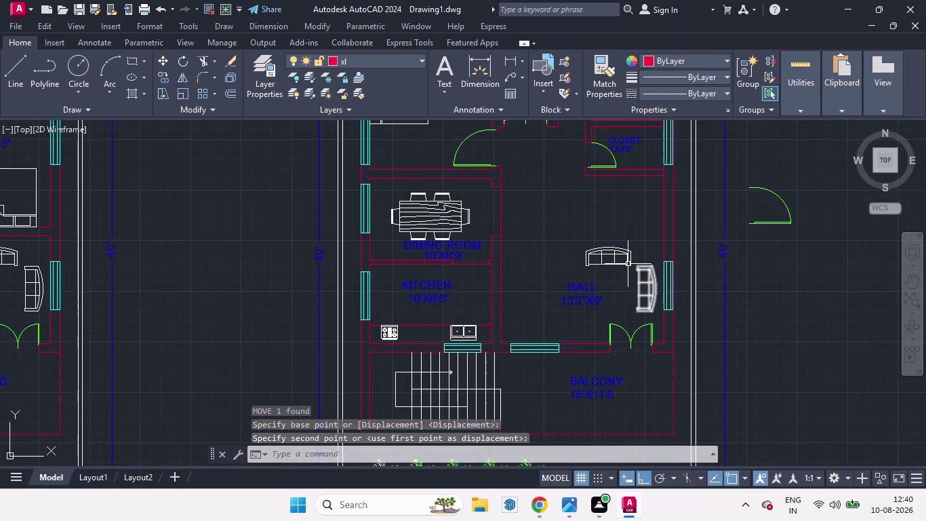
click(628, 263)
Move the hall sofa and the side sofa higher up in the hall.
key(m)
key(Return)
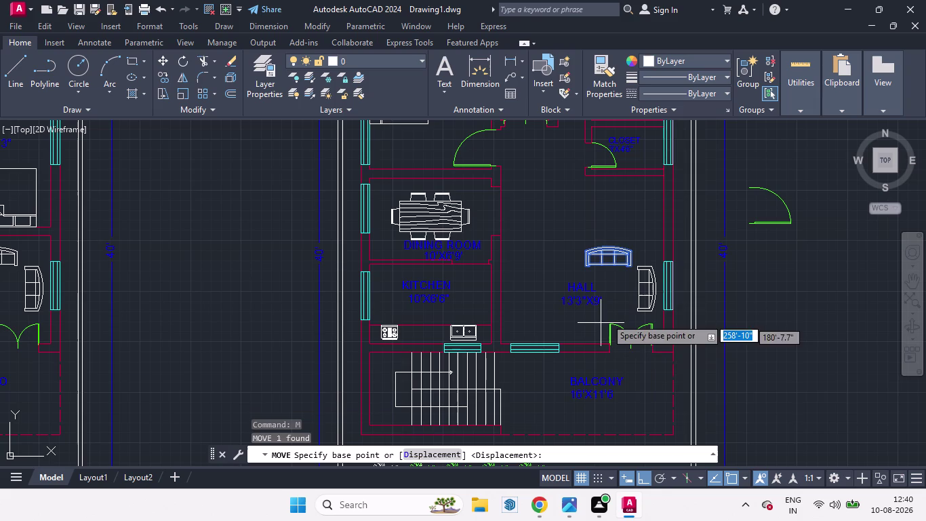
click(614, 299)
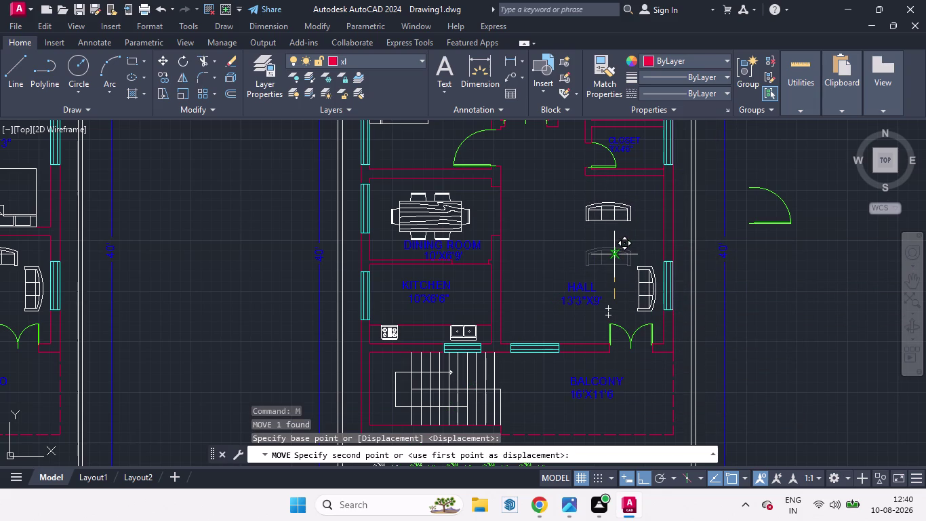
click(614, 253)
click(651, 291)
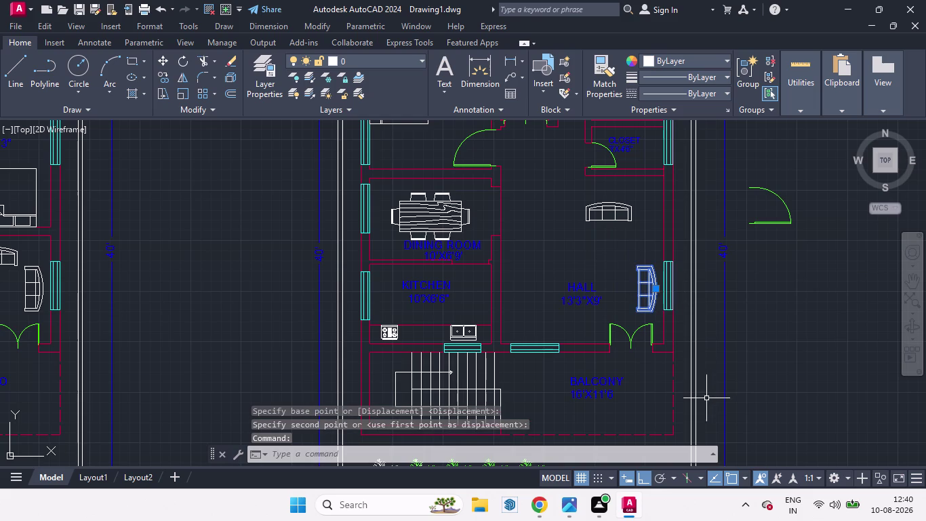
key(m)
key(Return)
click(723, 340)
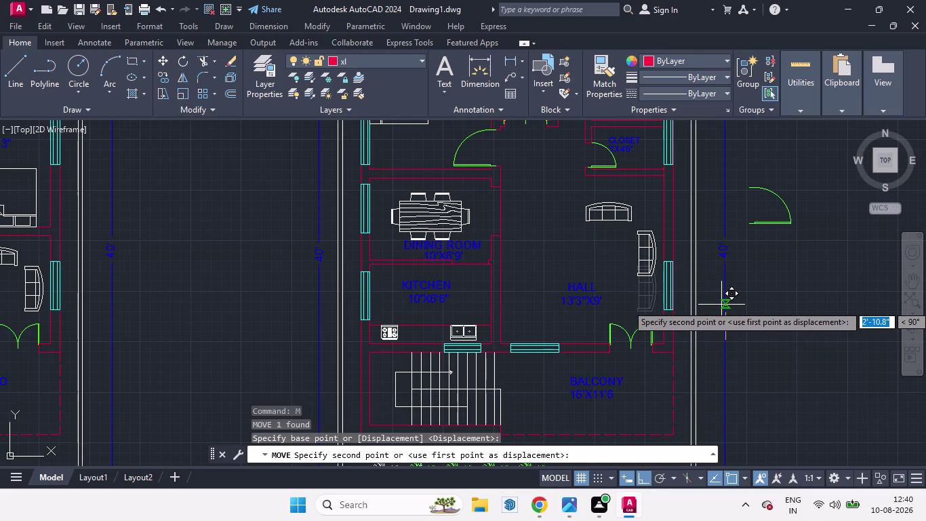
click(721, 305)
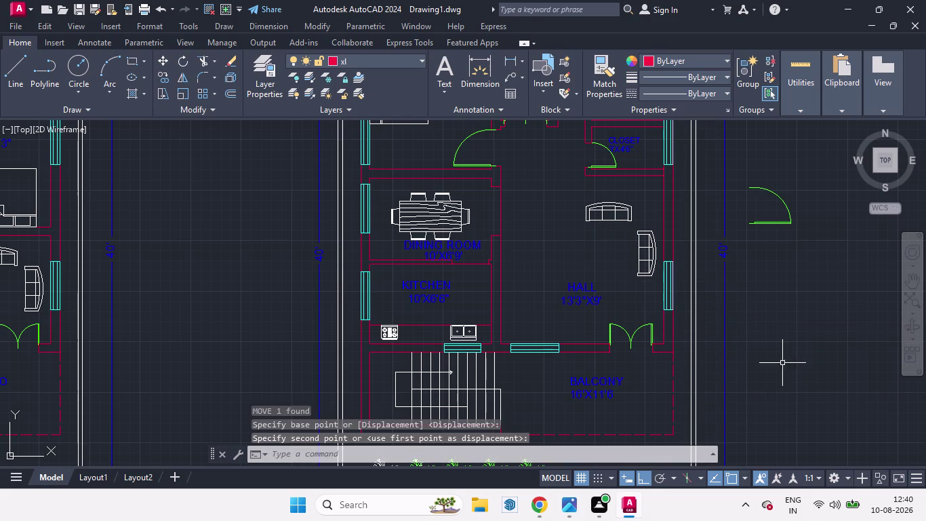
Mirror the top sofa, keeping the original, and move the copy lower.
click(616, 218)
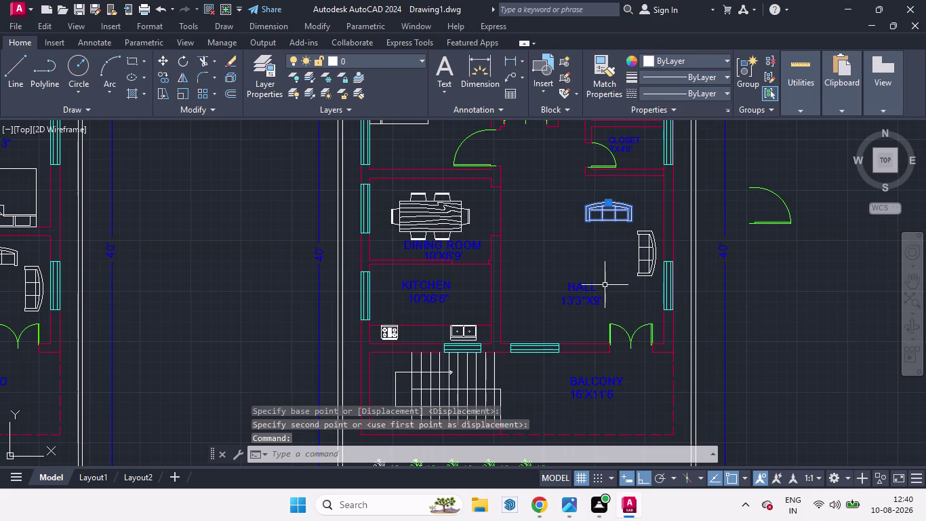
text(MI)
key(Return)
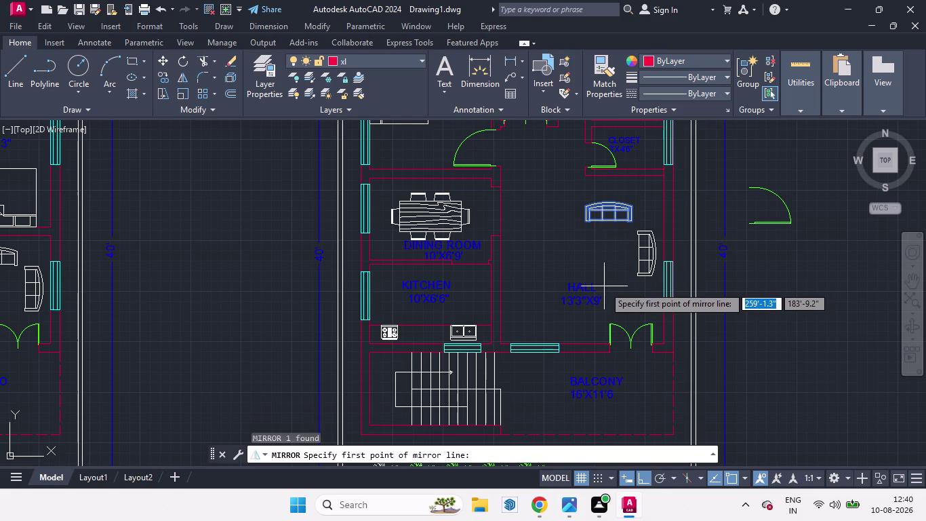
click(587, 218)
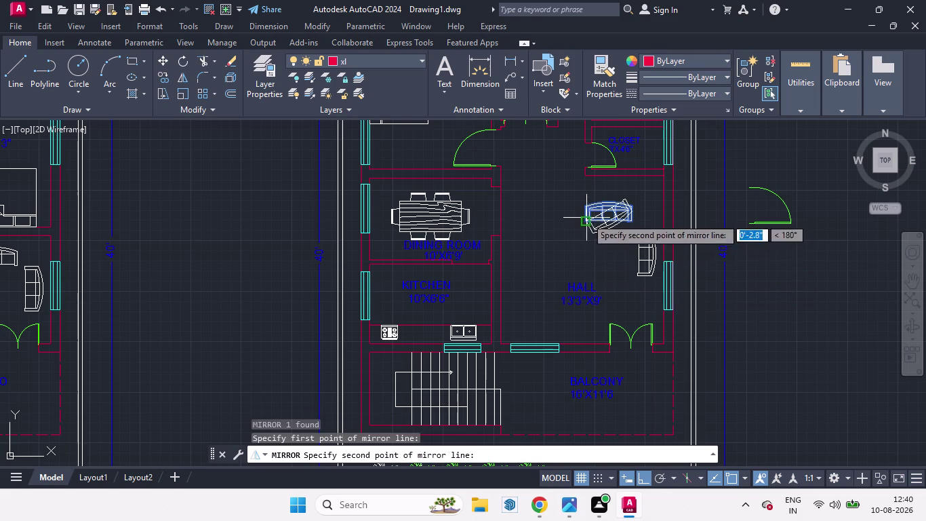
click(649, 215)
drag(678, 263, 649, 215)
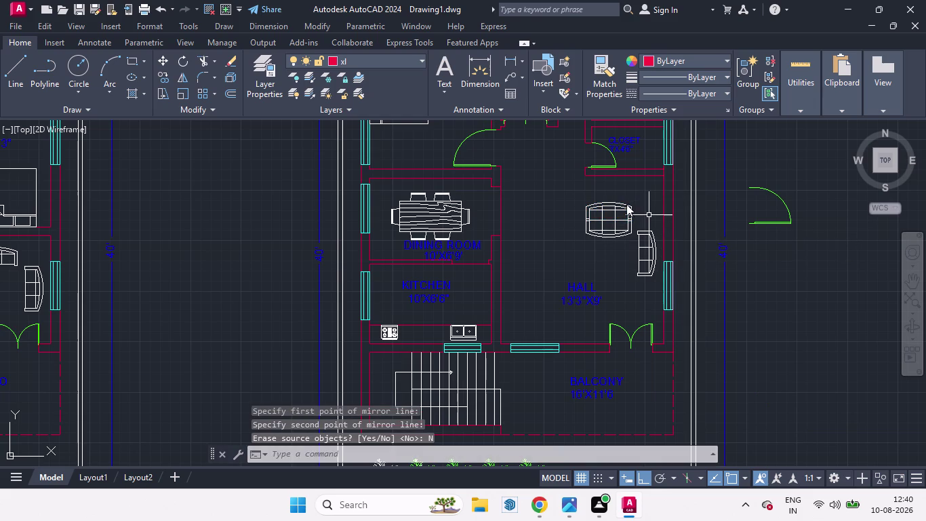
click(618, 232)
key(m)
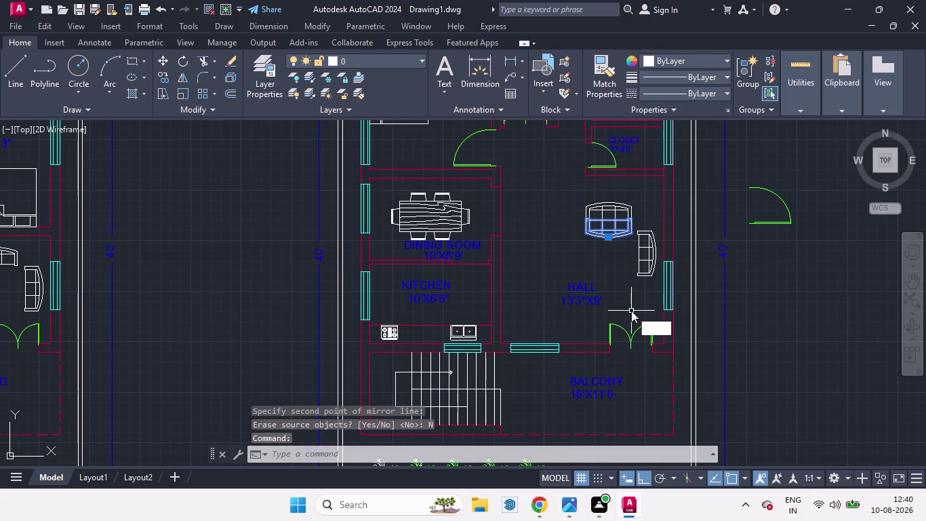
key(Return)
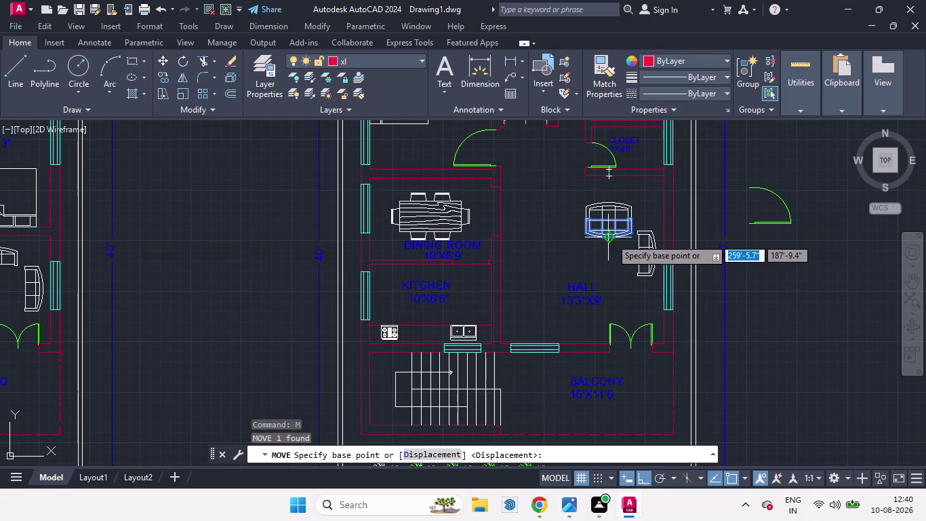
click(611, 239)
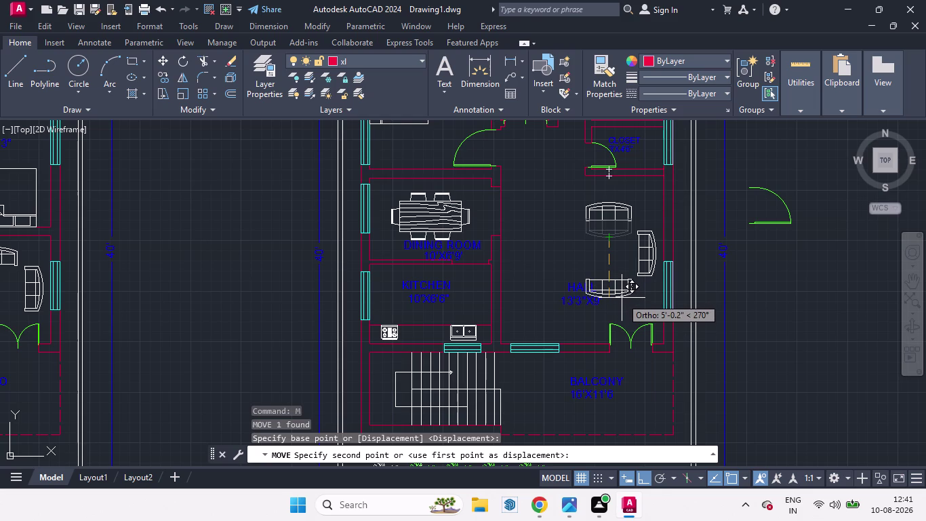
click(622, 298)
Move the top sofa opposite the bottom one.
click(613, 221)
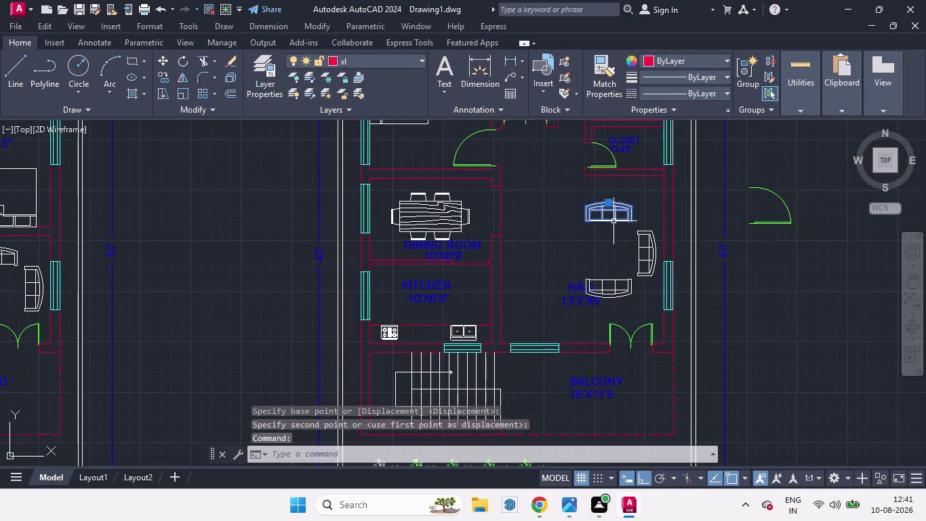
key(m)
key(Return)
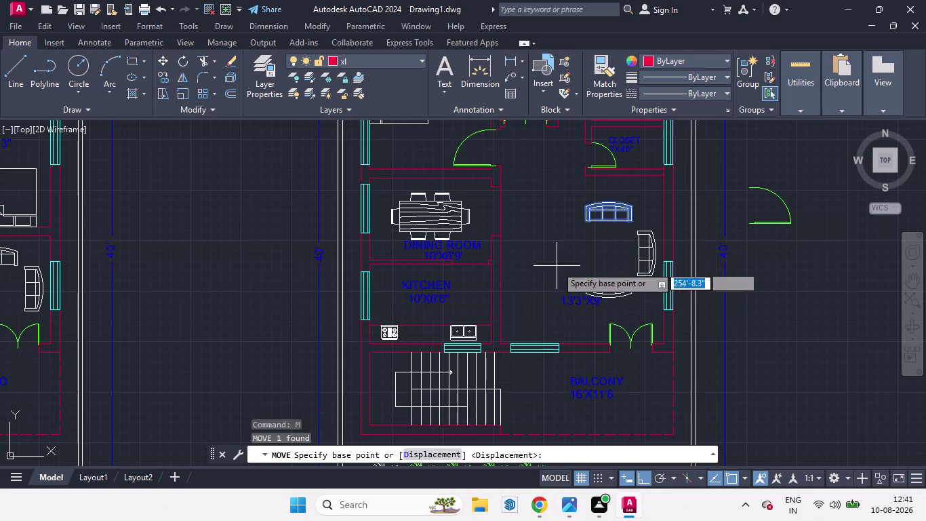
click(609, 224)
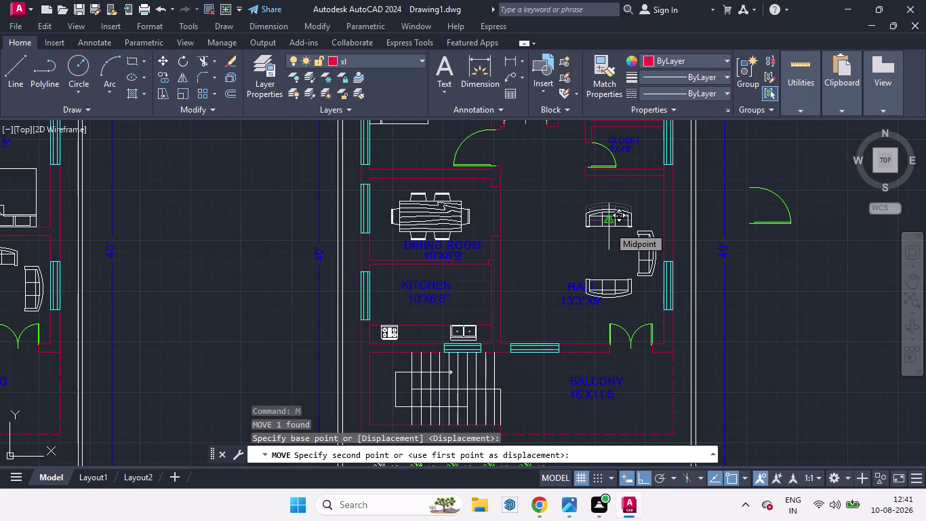
click(609, 225)
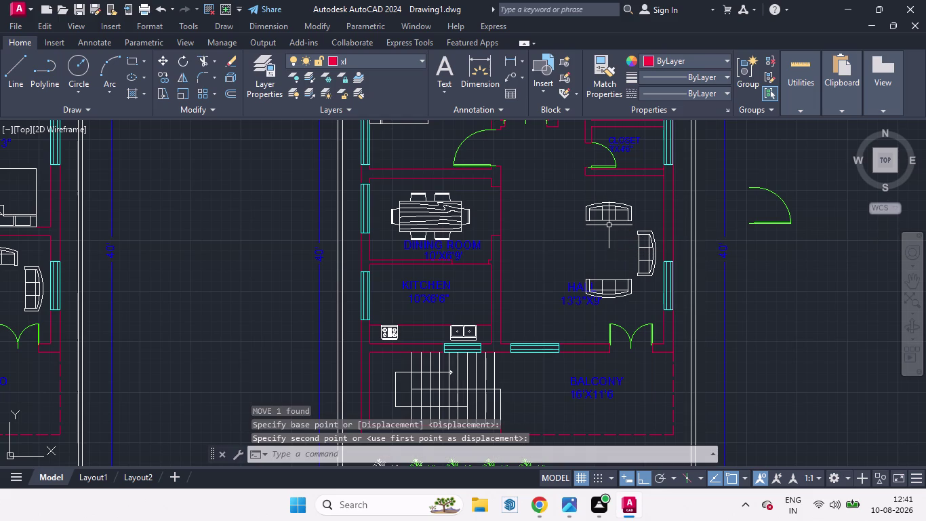
click(612, 217)
scroll(up, 3)
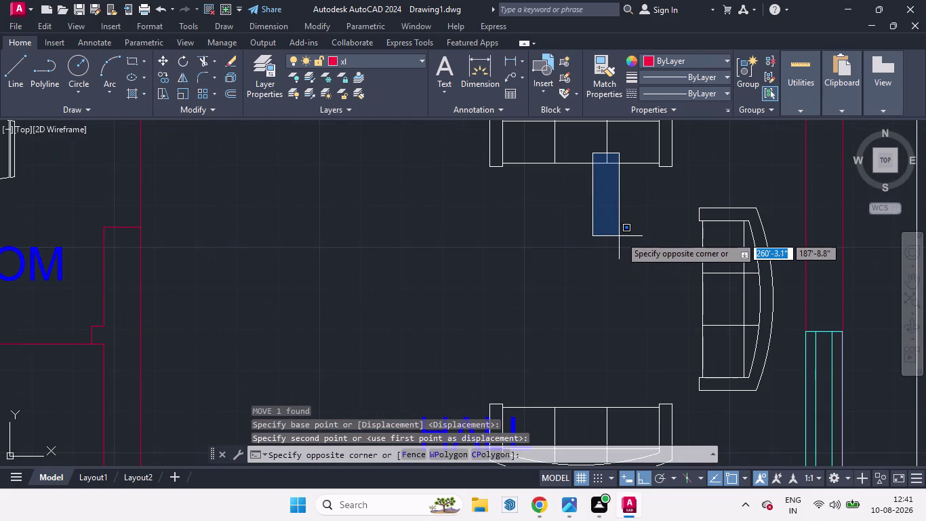
click(613, 239)
Shift the top sofa slightly lower into its final spot in the hall.
click(602, 162)
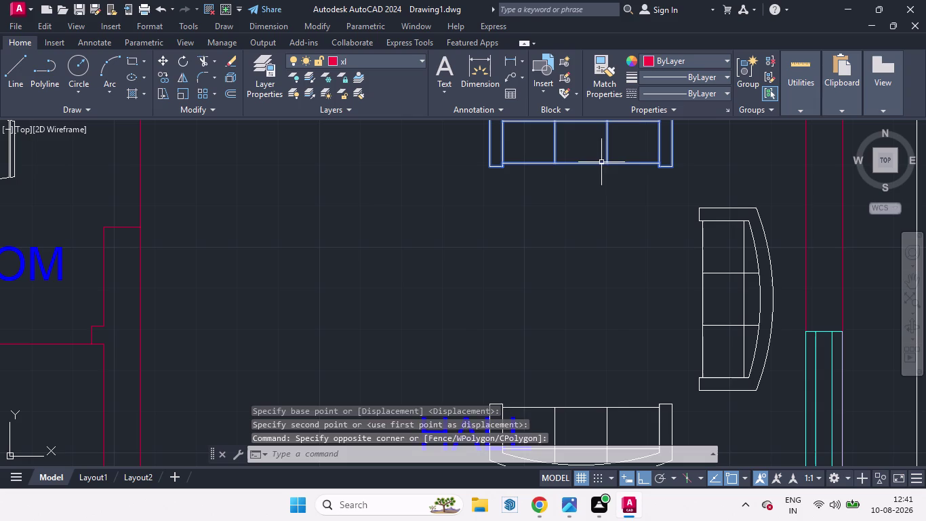
key(m)
key(Return)
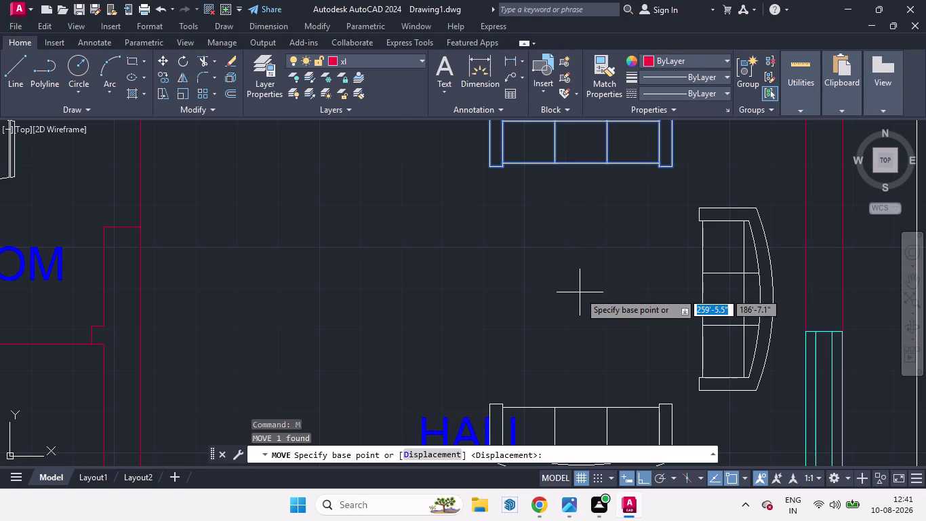
click(590, 241)
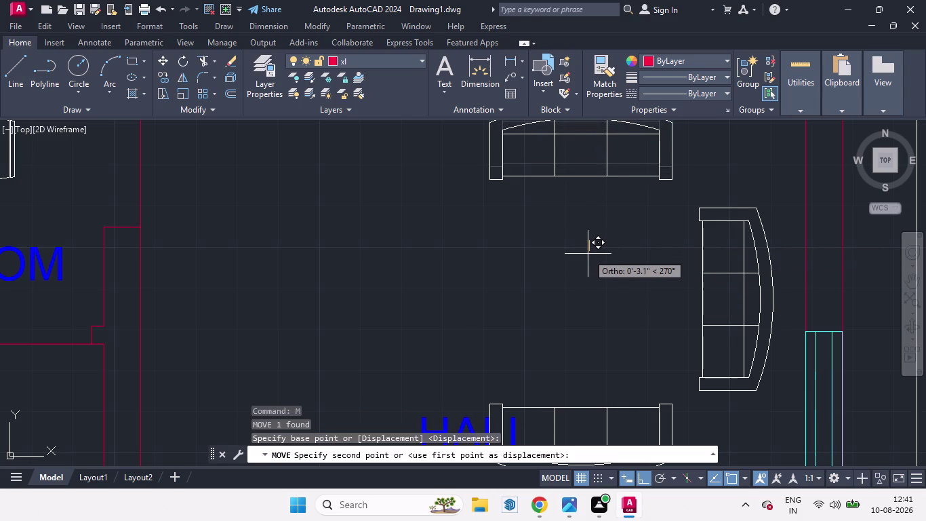
click(588, 258)
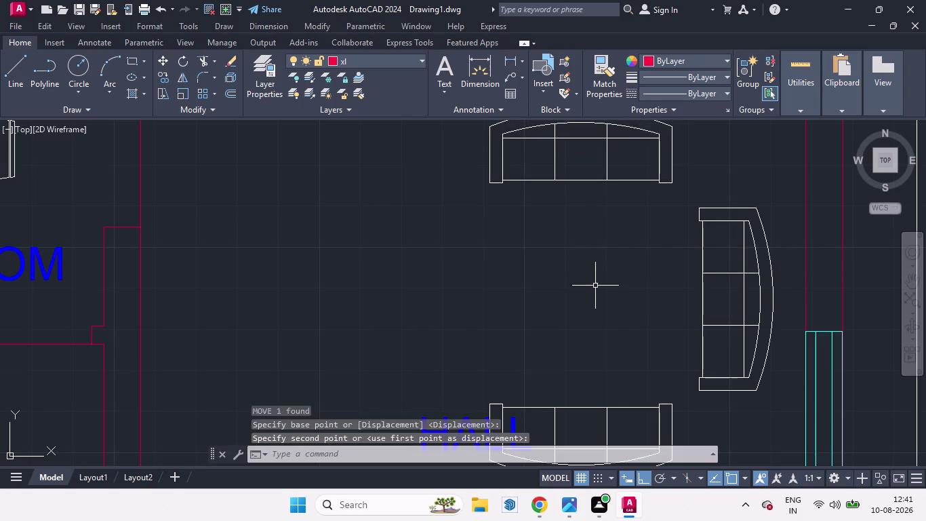
scroll(down, 3)
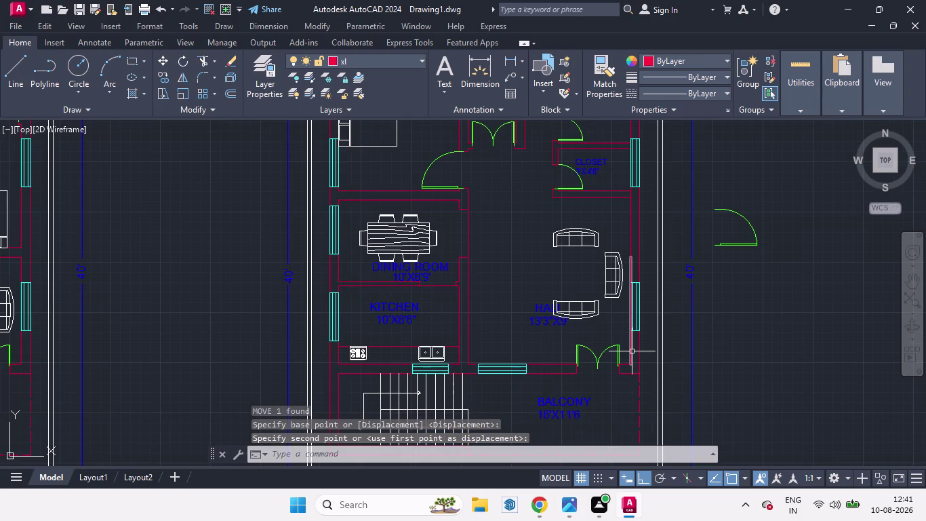
scroll(down, 3)
scroll(up, 3)
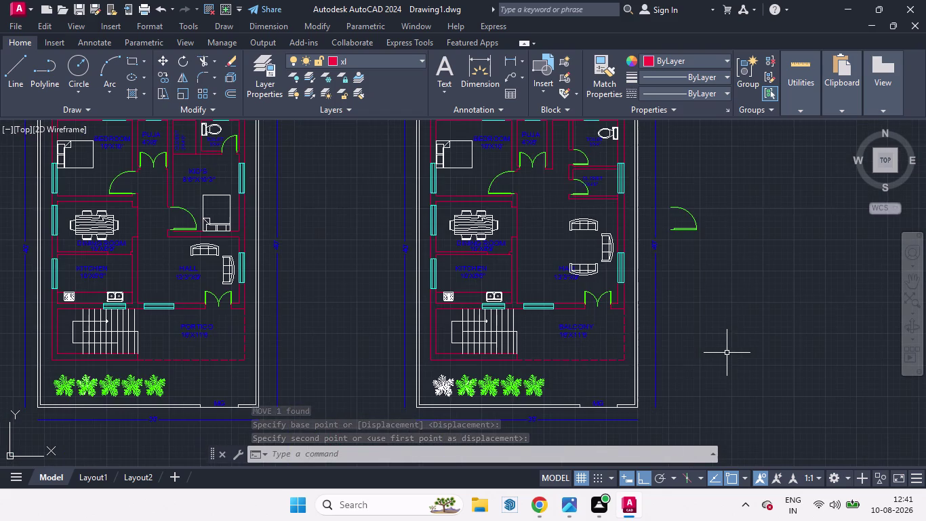
scroll(down, 3)
scroll(up, 3)
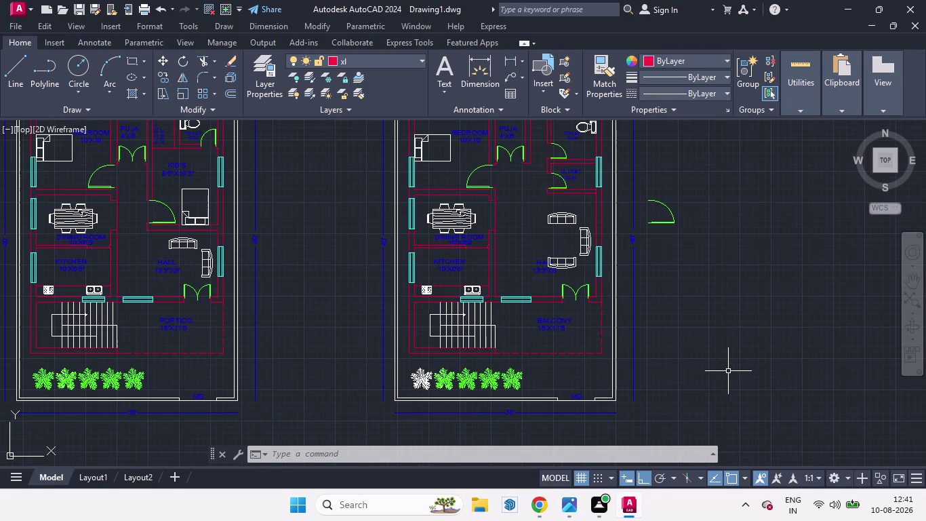
text(DC)
key(Return)
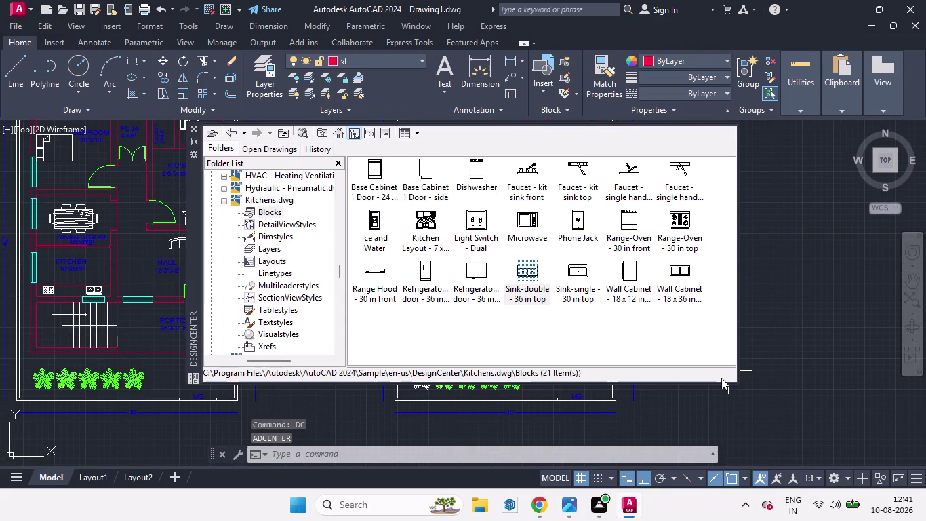
Browse DesignCenter's sample drawings to the Home - Space Planner blocks.
scroll(down, 3)
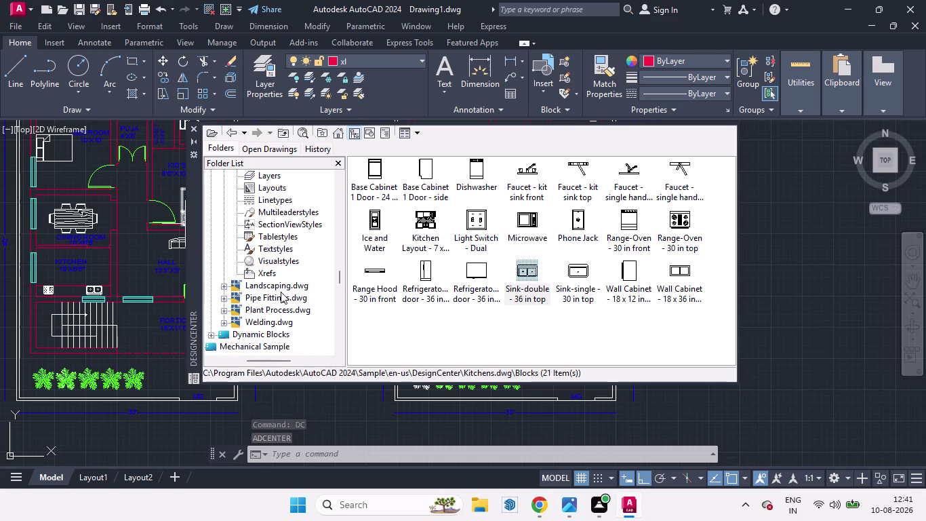
scroll(up, 3)
scroll(up, 3)
scroll(up, 3)
scroll(up, 3)
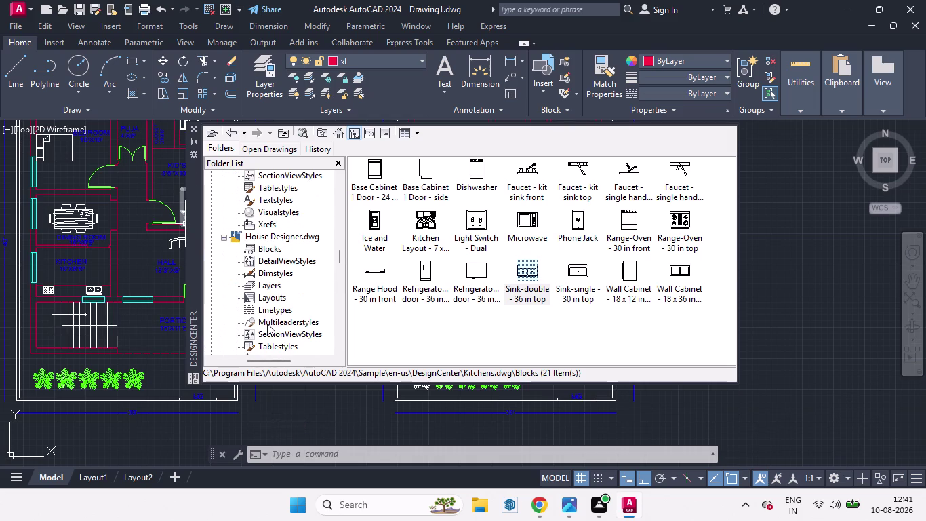
double_click(262, 246)
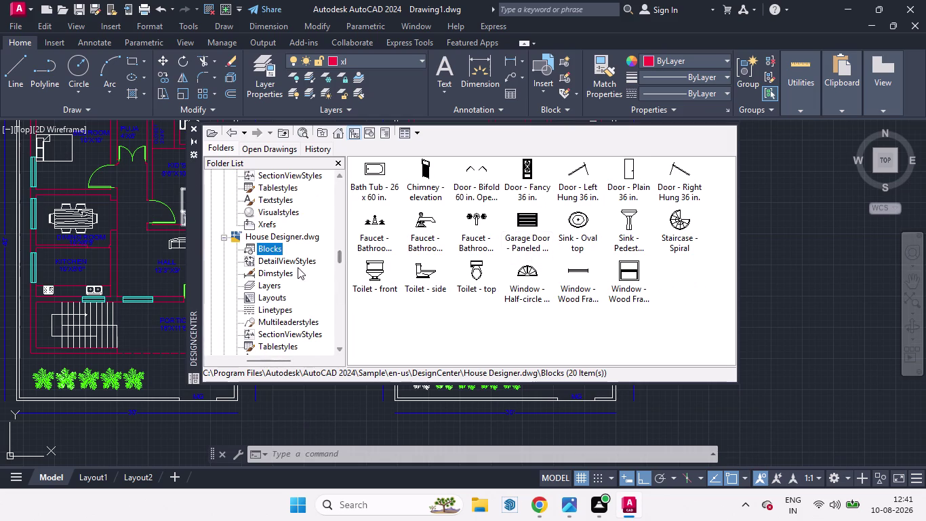
scroll(up, 3)
scroll(up, 3)
double_click(270, 274)
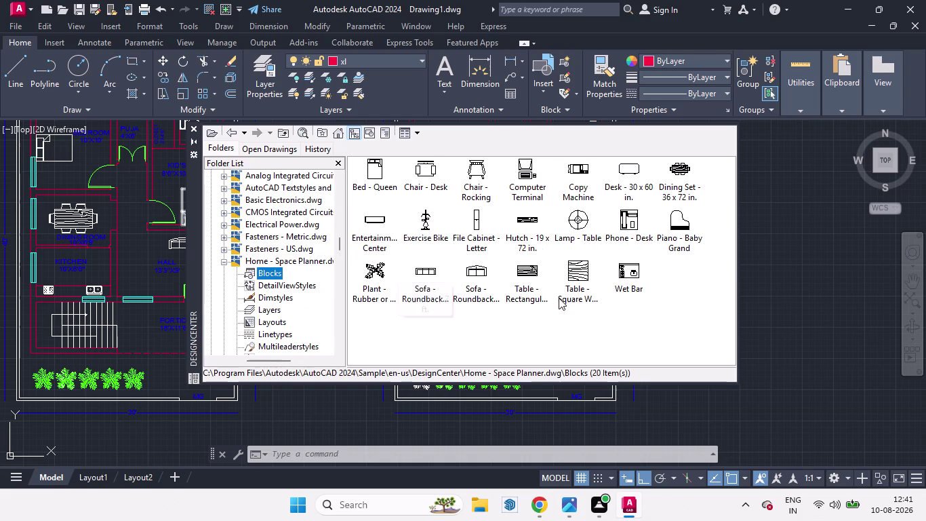
Insert the rectangular table block right of the plans and close DesignCenter.
drag(529, 268, 813, 329)
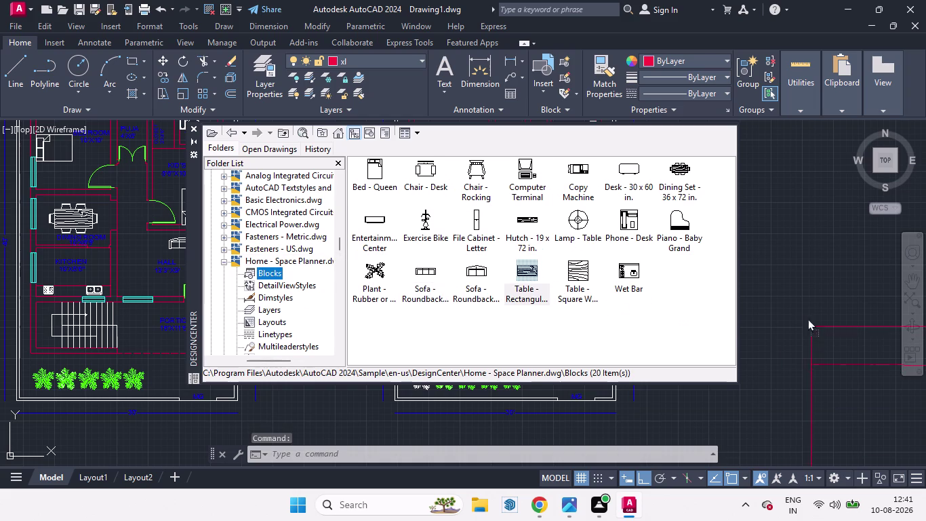
drag(813, 329, 757, 219)
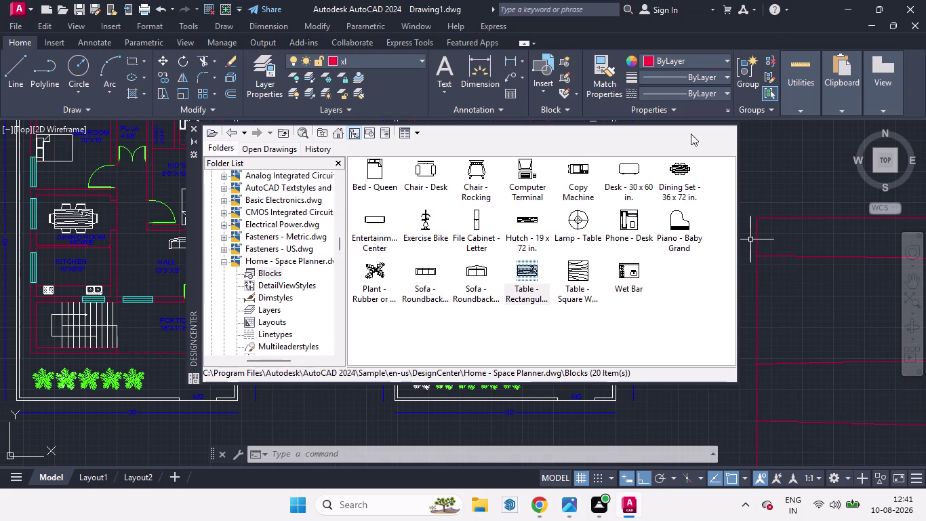
click(194, 125)
scroll(down, 3)
scroll(up, 3)
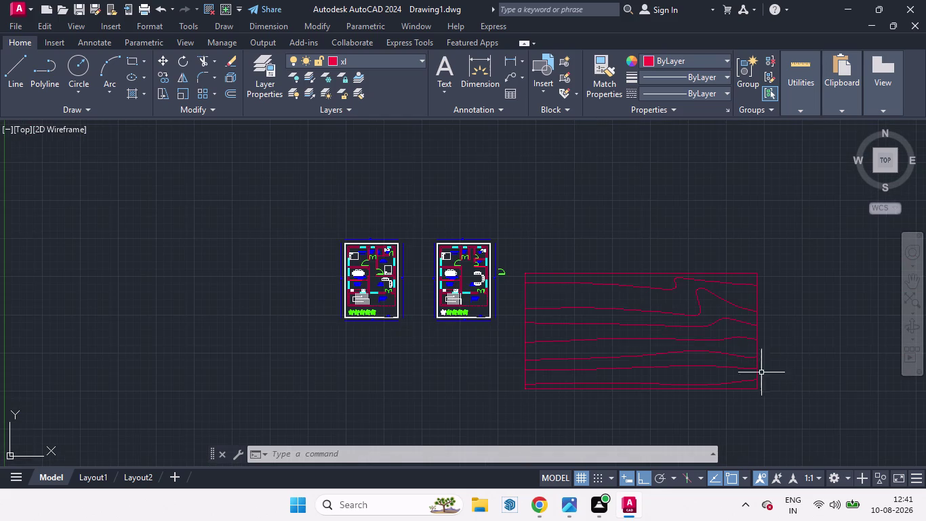
Put the inserted table block on the staircase layer.
click(525, 308)
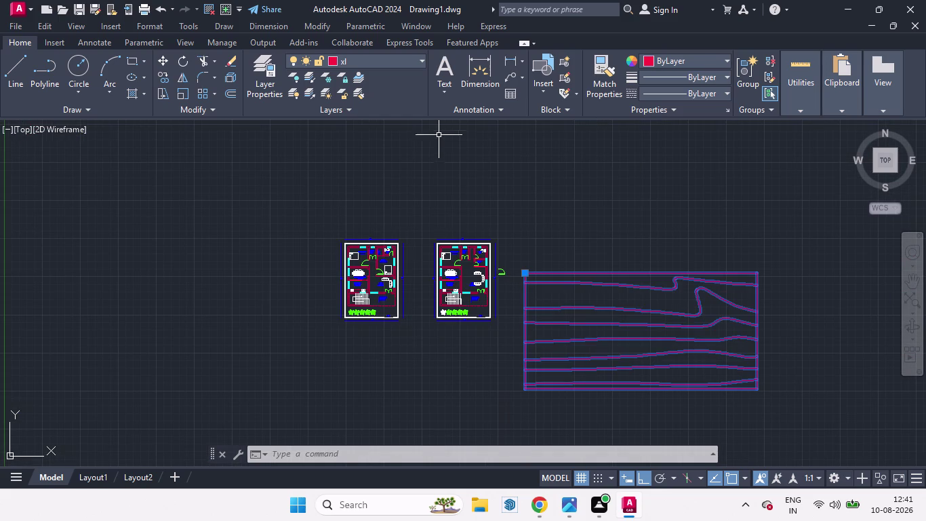
click(420, 60)
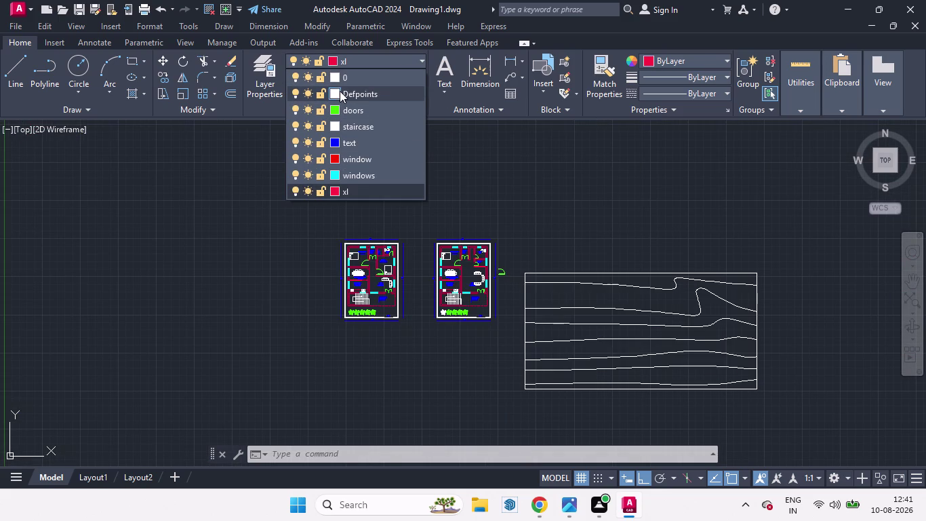
click(351, 128)
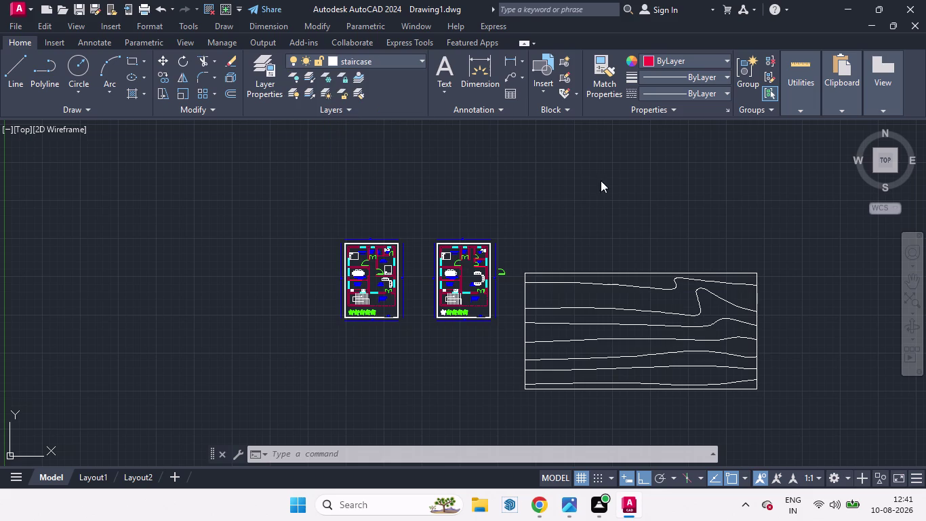
scroll(up, 3)
scroll(down, 3)
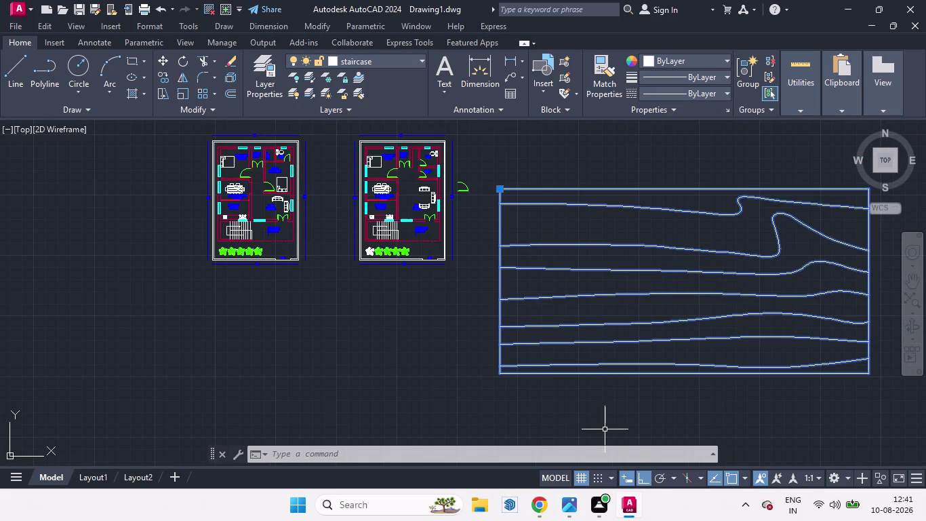
Scale the table down to furniture size from its top-left corner.
text(SC)
key(Return)
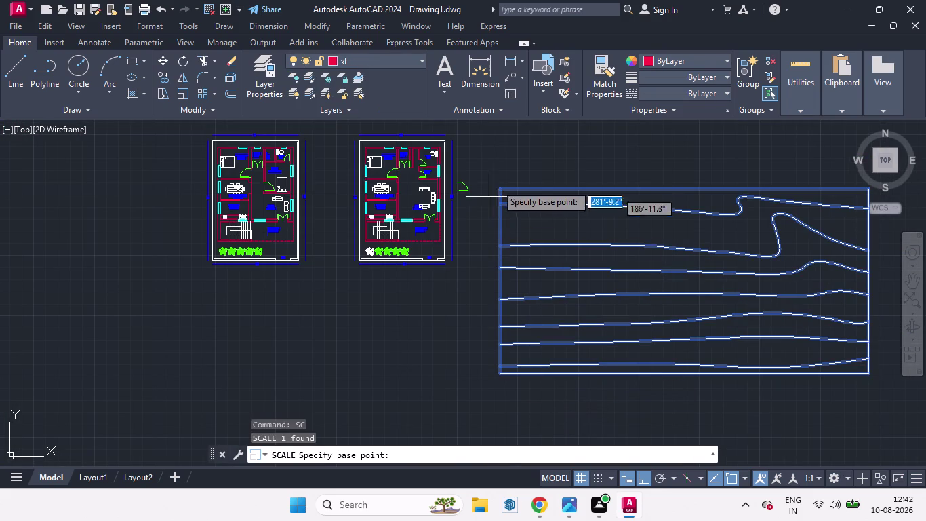
click(497, 189)
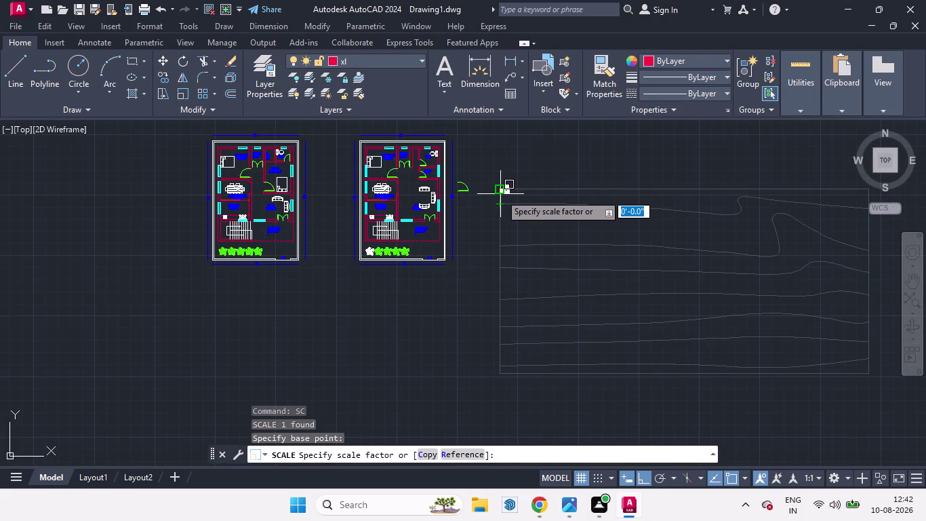
click(500, 192)
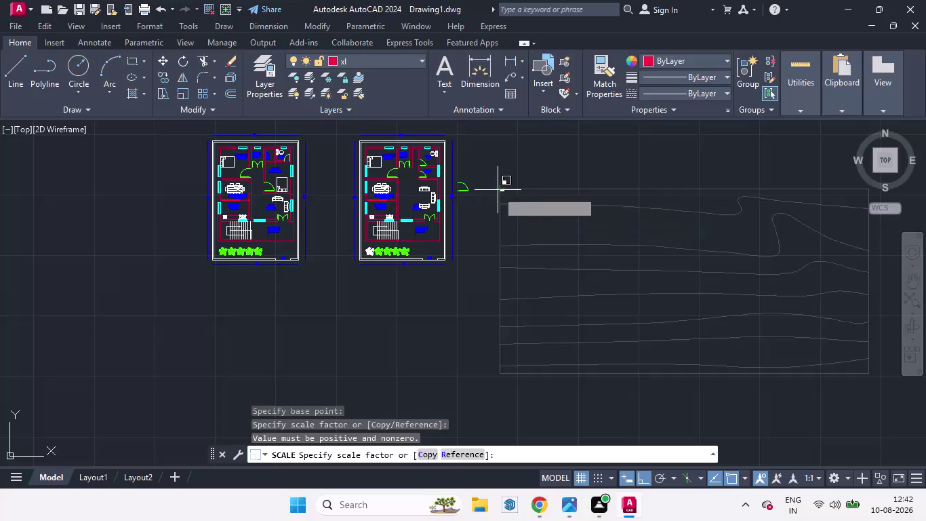
click(498, 188)
click(503, 198)
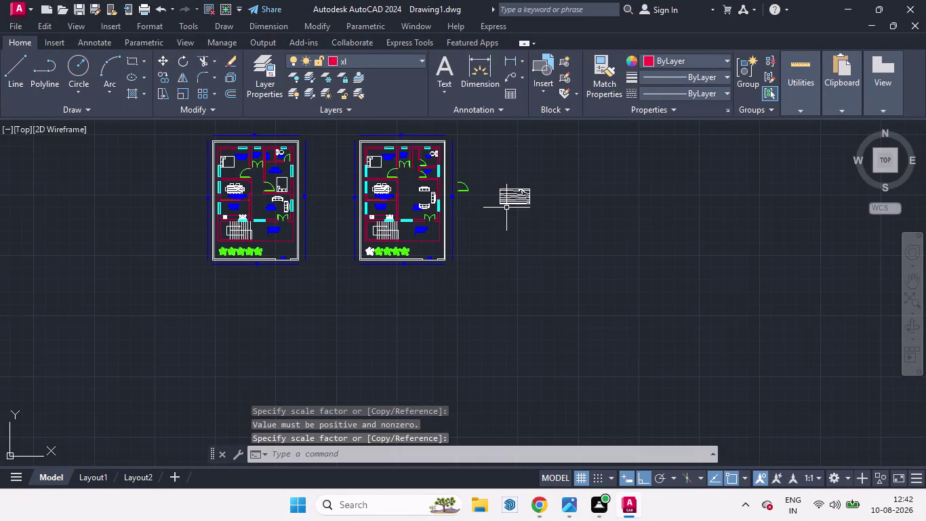
click(504, 189)
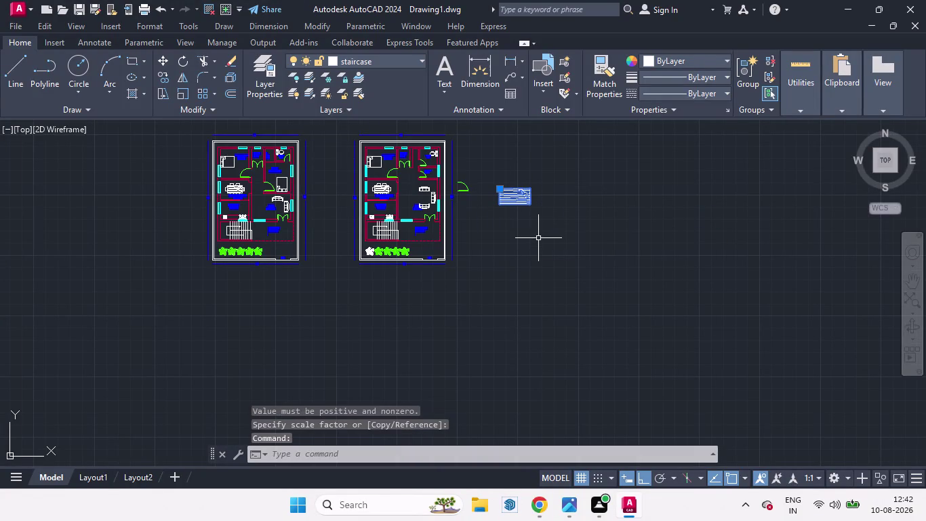
text(SC)
key(Return)
scroll(up, 3)
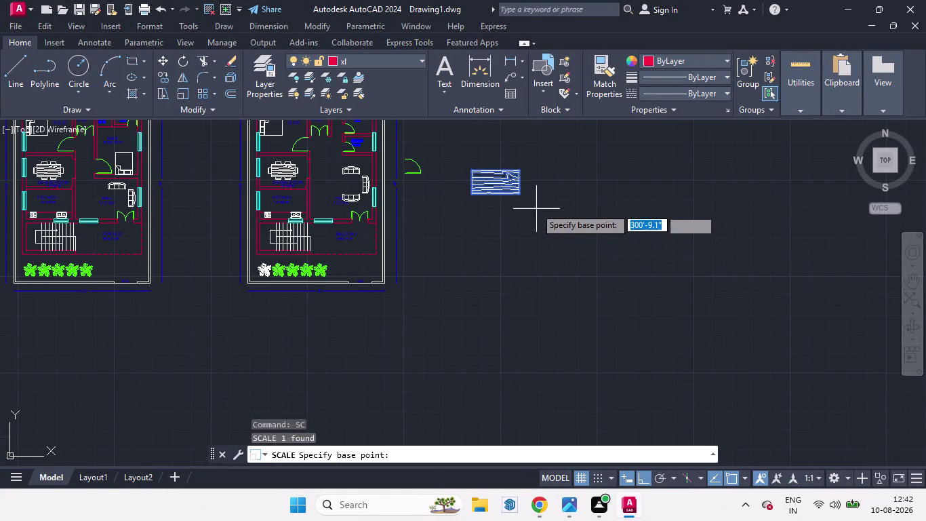
Scale the table down again with a smaller factor, anchored at its corner.
click(520, 194)
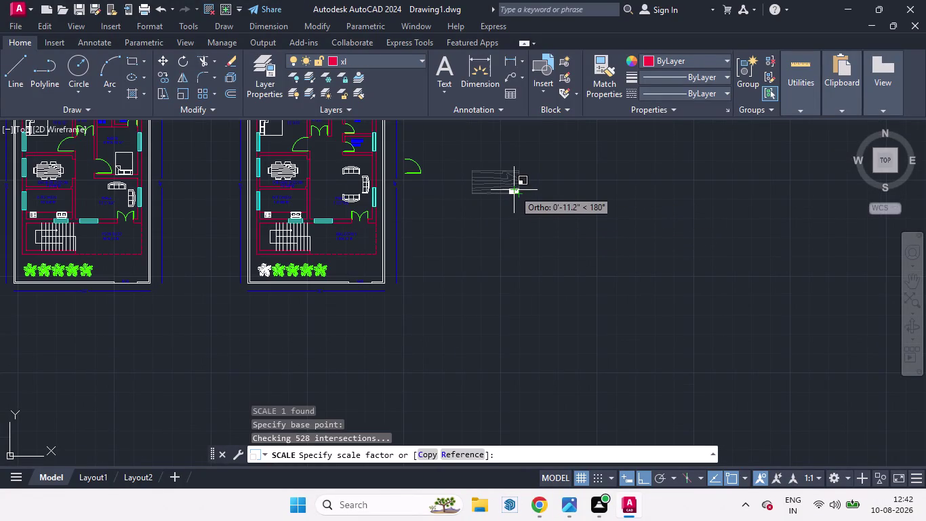
click(515, 190)
click(515, 194)
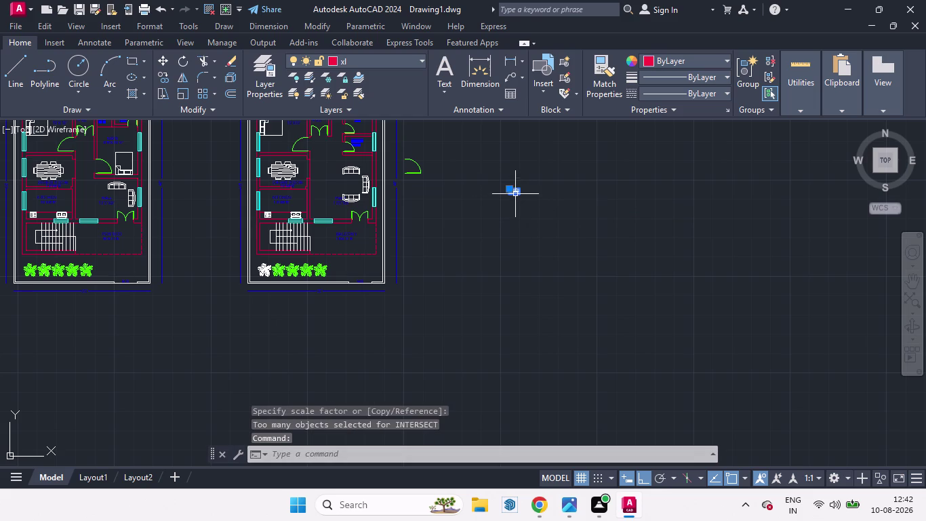
Move the shrunken table, with Ortho off, to between the sofas in the hall.
key(m)
key(Return)
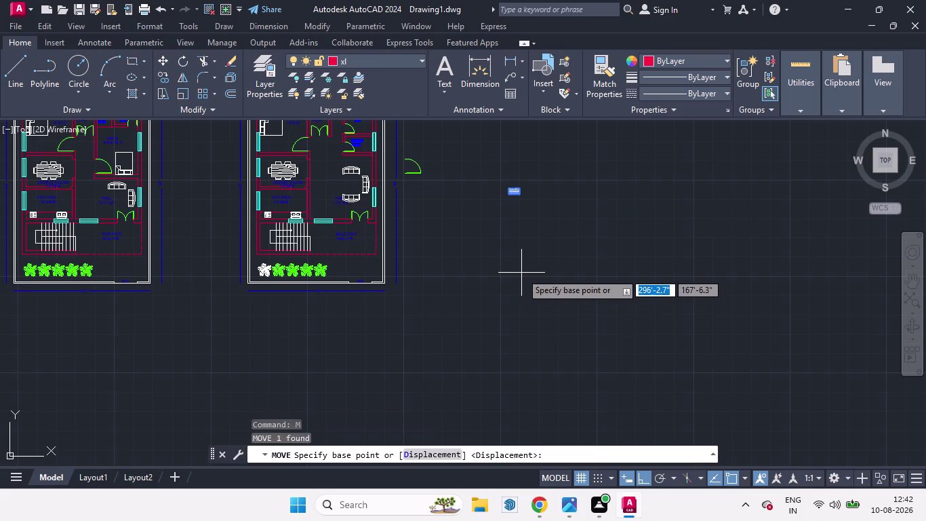
scroll(up, 3)
scroll(down, 3)
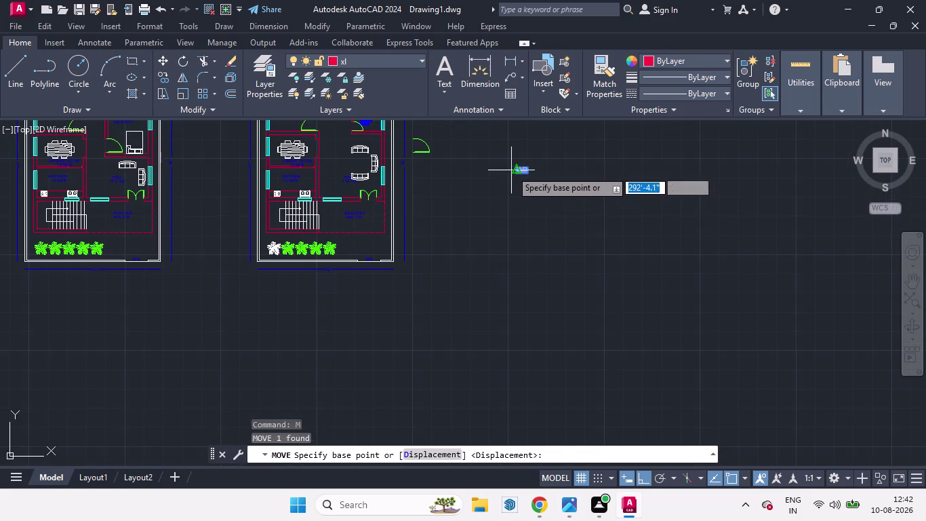
click(512, 170)
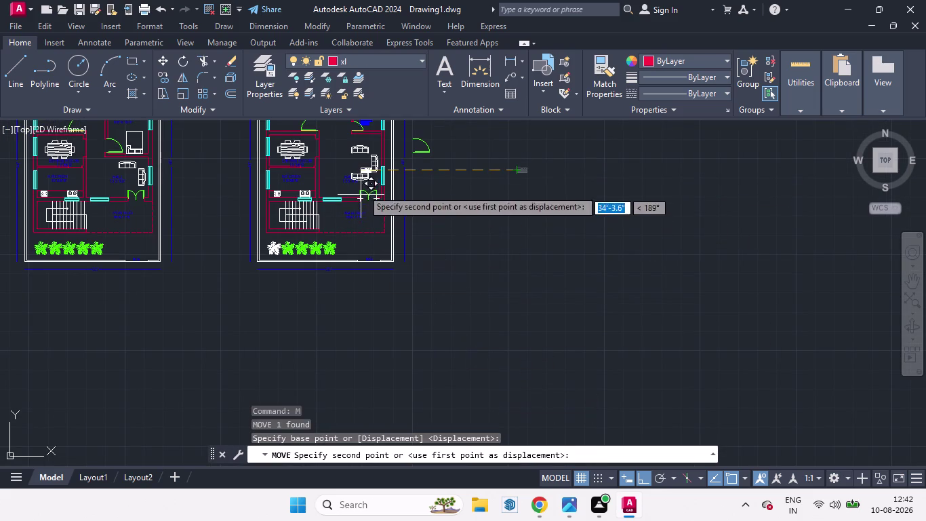
click(642, 481)
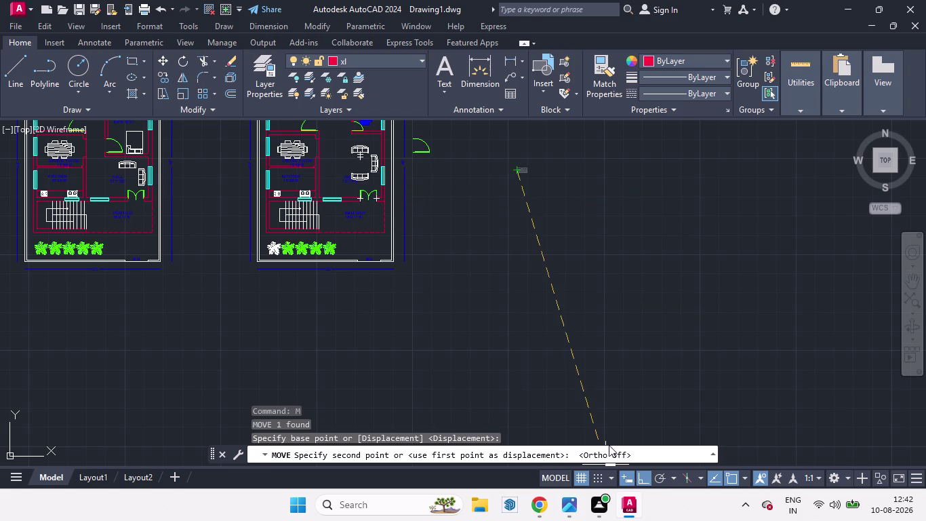
scroll(up, 3)
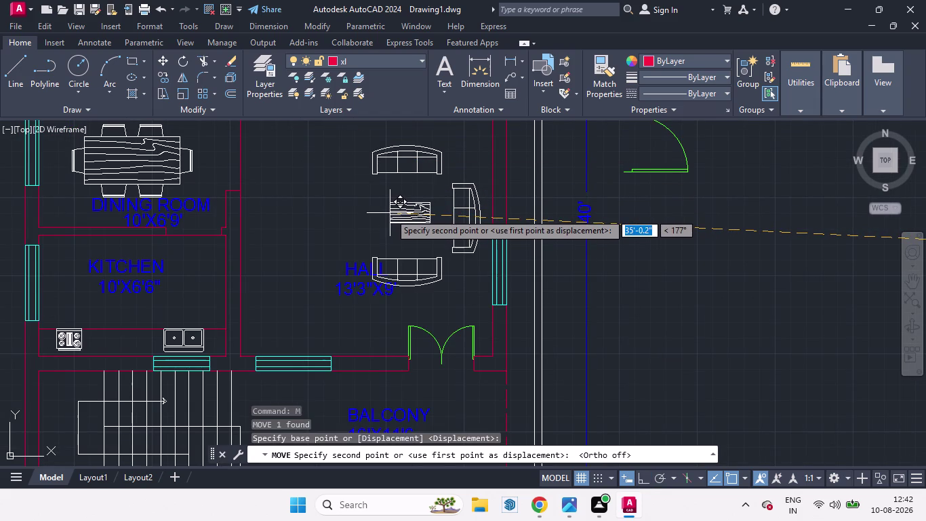
click(389, 213)
click(410, 219)
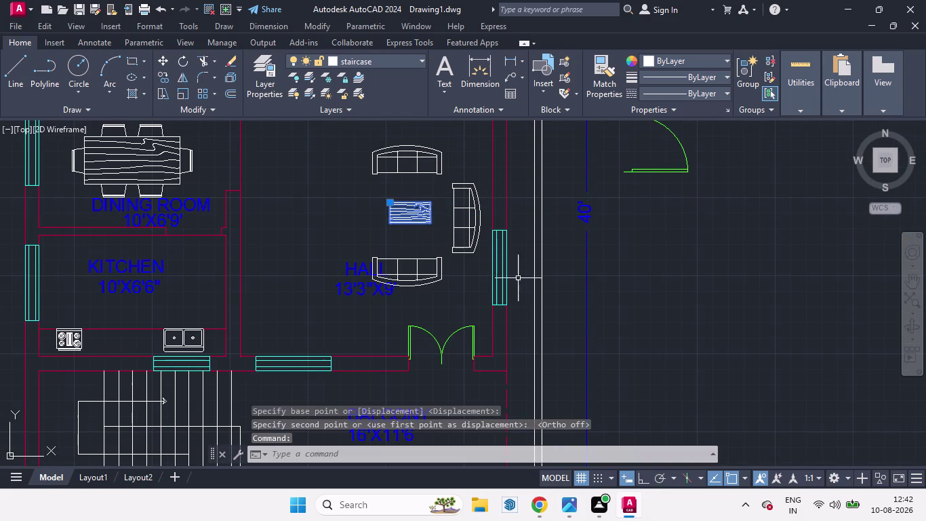
Rotate the hall's centre table so it stands upright.
key(r)
key(o)
key(Return)
click(430, 226)
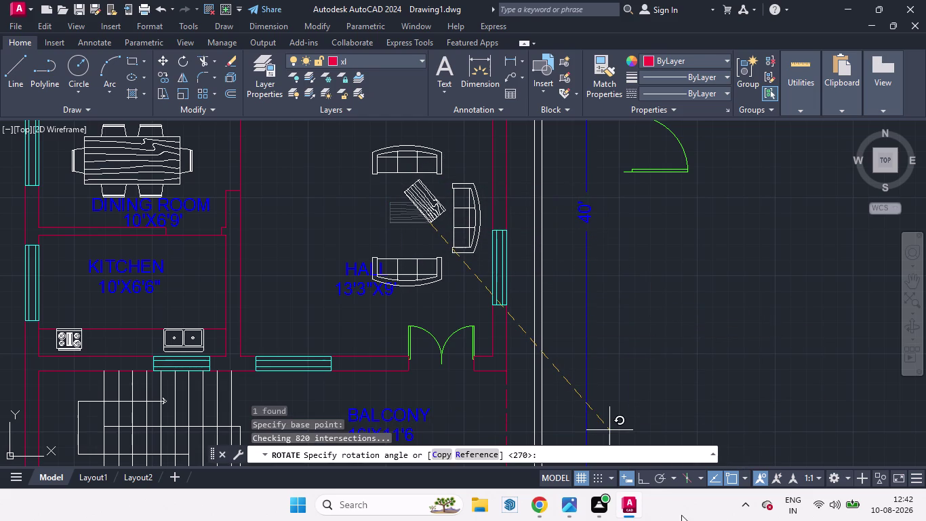
click(646, 477)
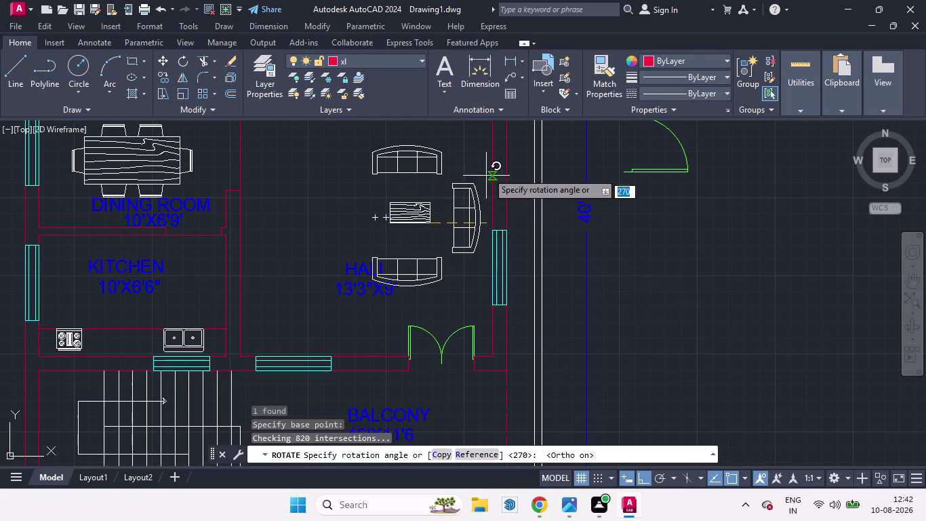
click(458, 120)
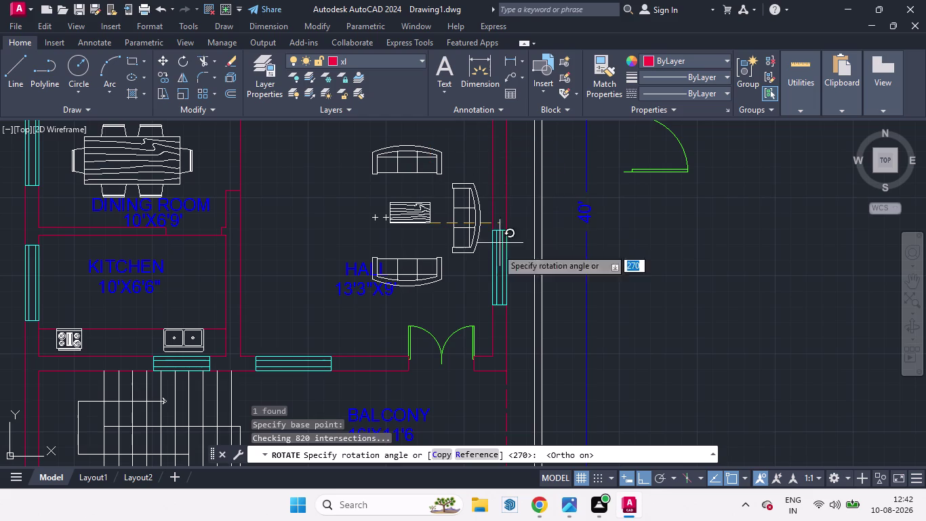
click(429, 126)
click(428, 241)
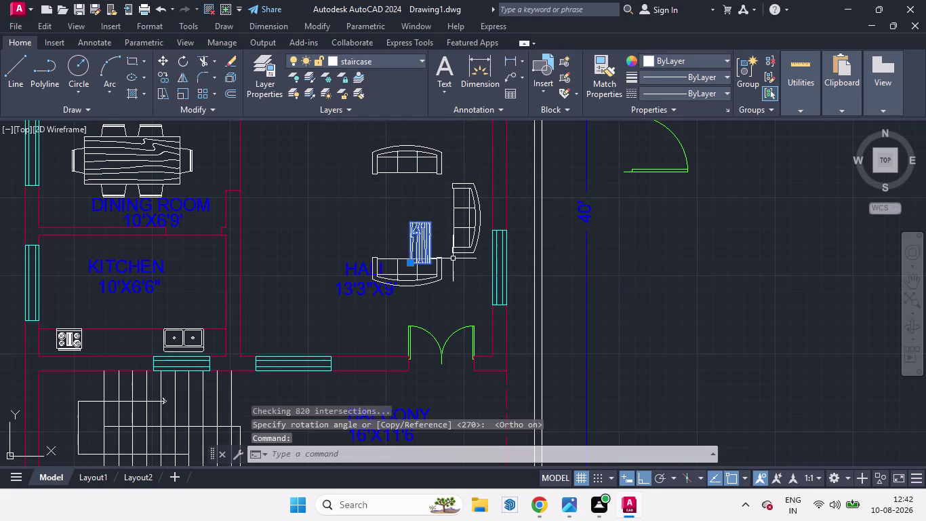
Move the rotated table inside the sofa seating.
key(m)
key(Return)
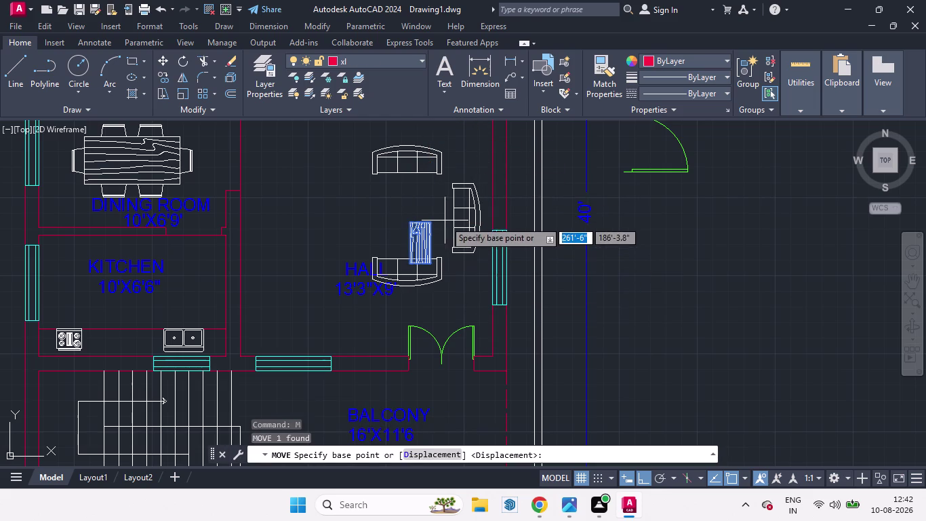
click(445, 221)
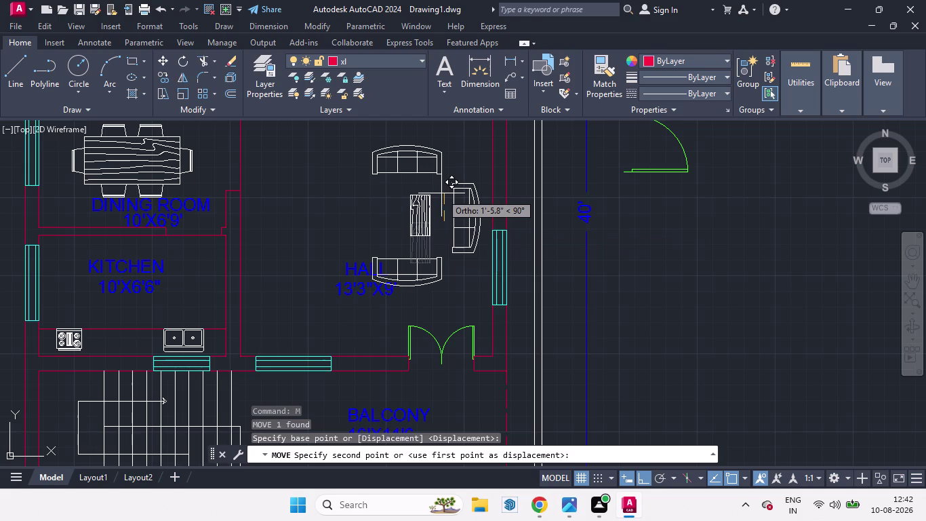
click(441, 193)
key(space)
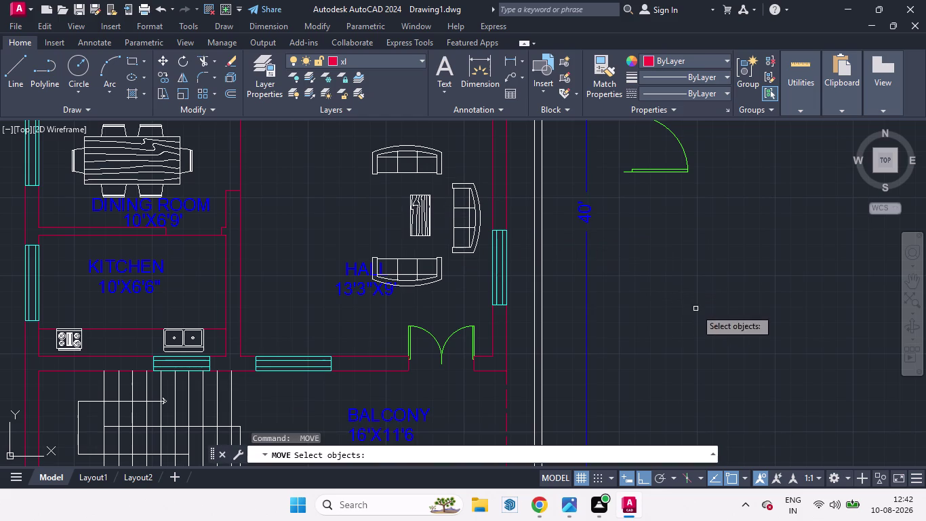
scroll(down, 3)
scroll(up, 3)
scroll(down, 3)
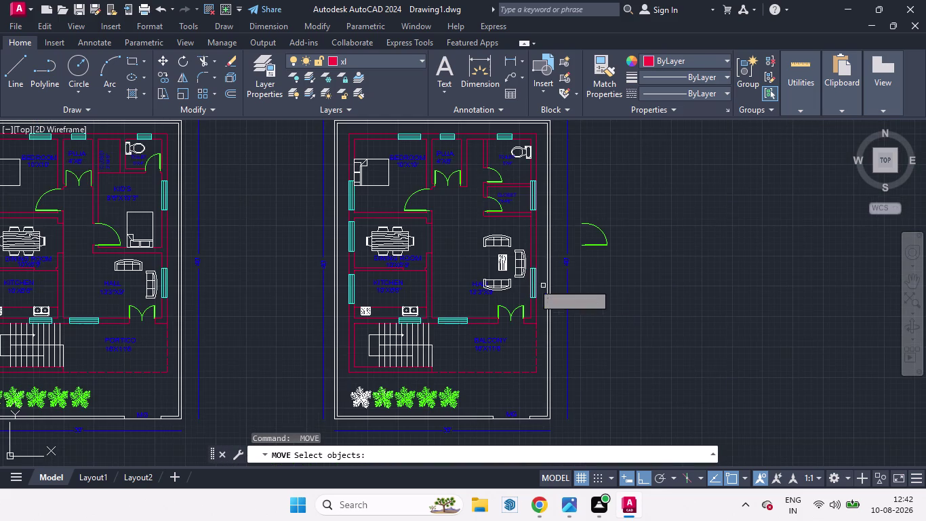
key(space)
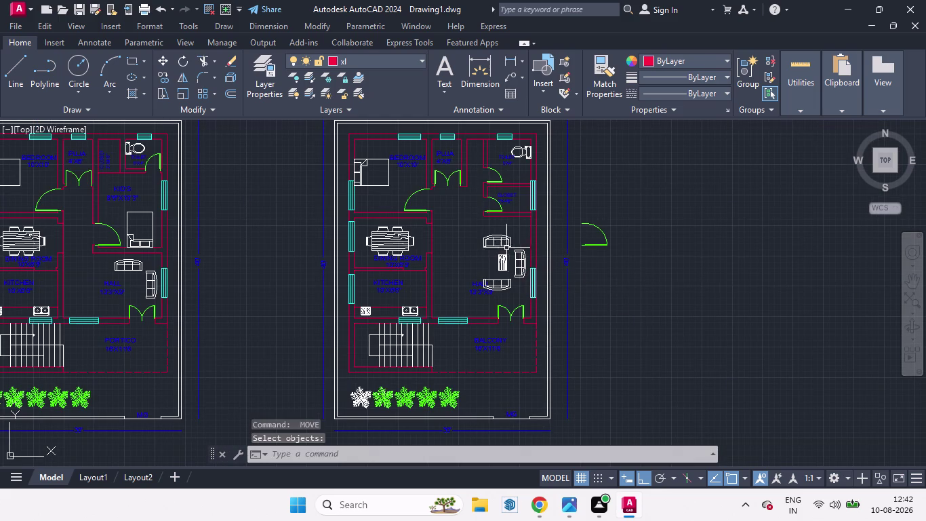
Reposition the table at a new spot among the hall furniture.
click(502, 244)
scroll(down, 3)
scroll(up, 3)
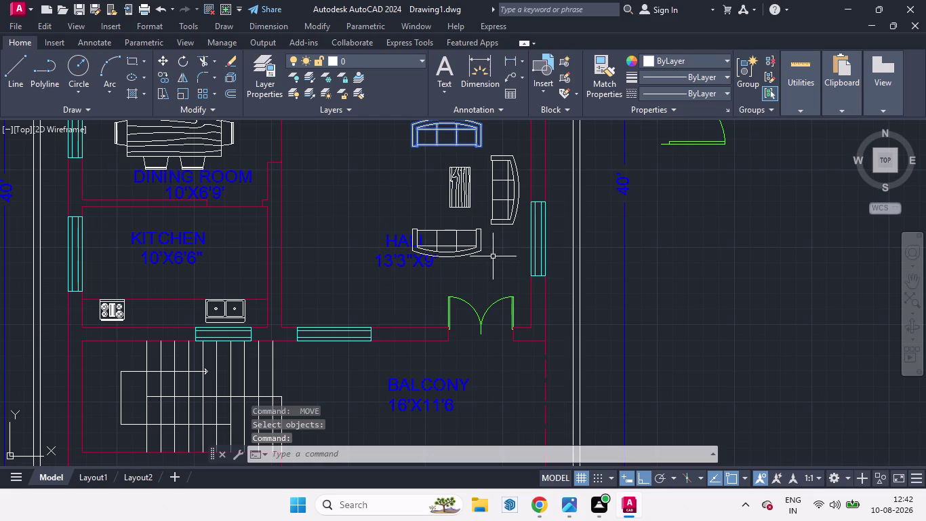
key(m)
key(Return)
click(451, 161)
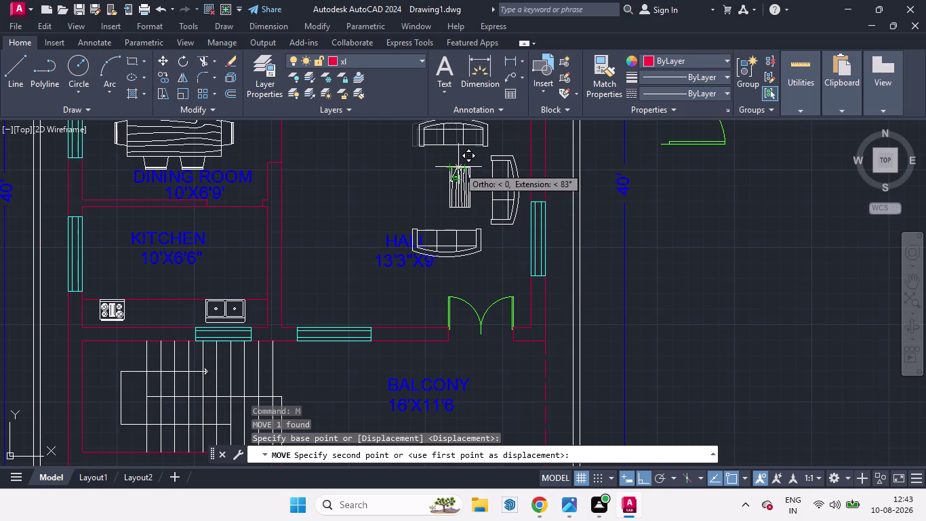
scroll(up, 3)
scroll(down, 3)
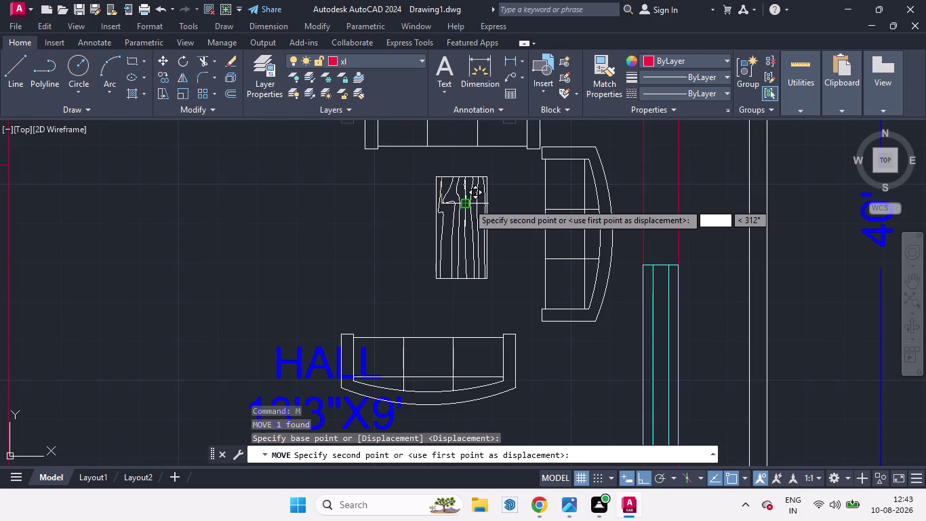
click(468, 203)
scroll(down, 3)
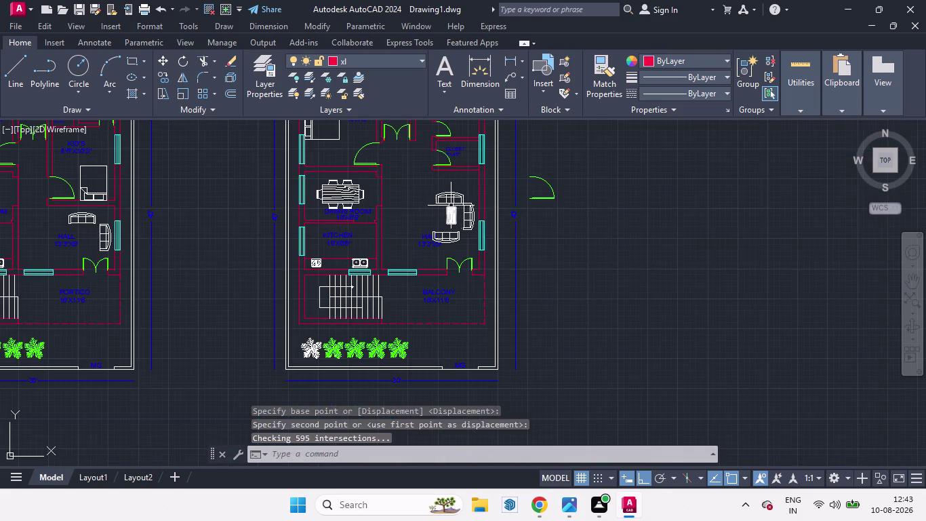
scroll(up, 3)
scroll(down, 3)
scroll(up, 3)
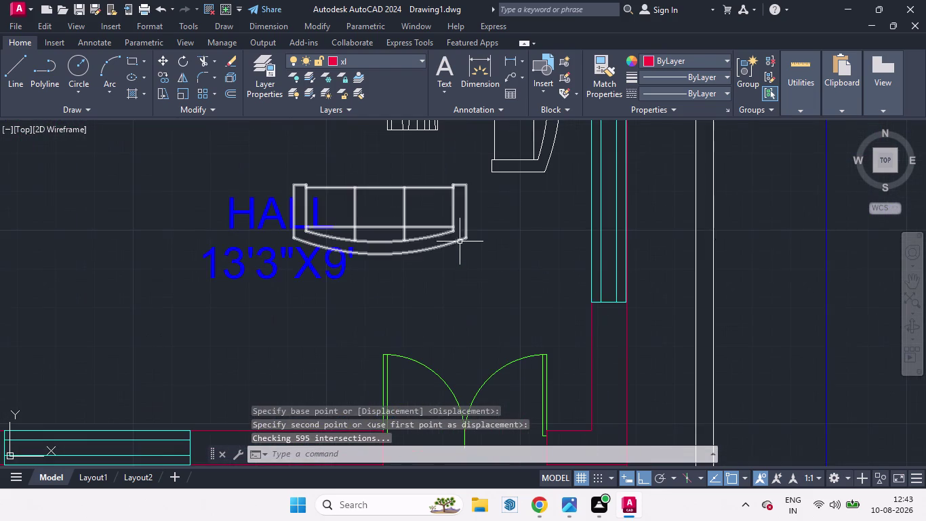
Shift the lower sofa slightly sideways, then nudge it upward.
click(451, 232)
key(m)
key(Return)
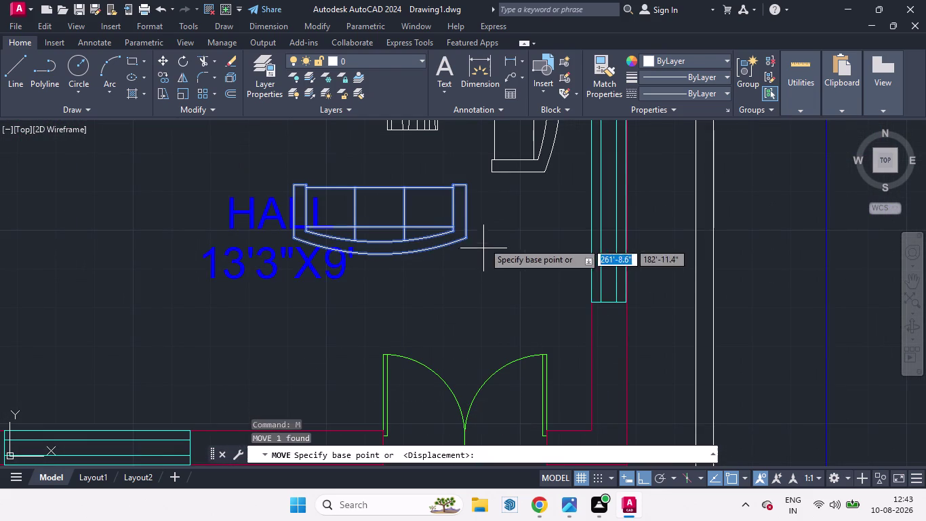
click(475, 235)
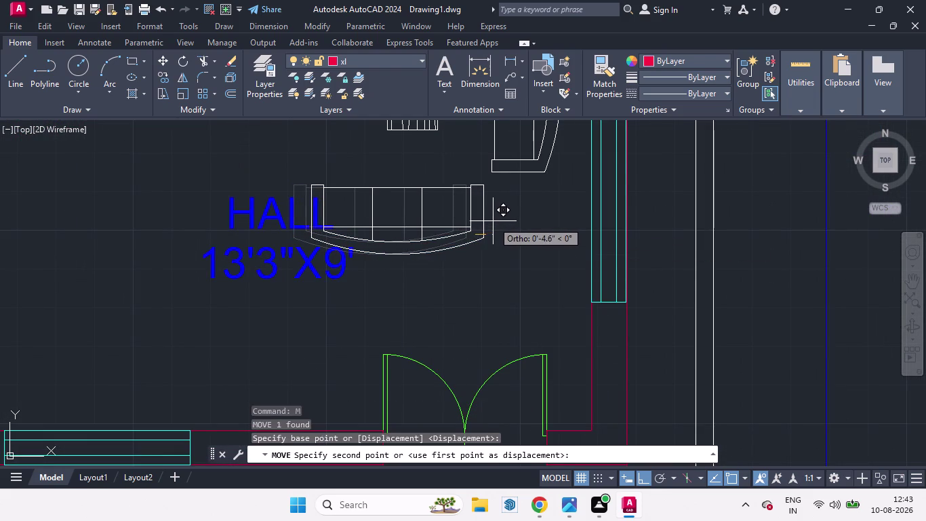
click(493, 221)
click(483, 213)
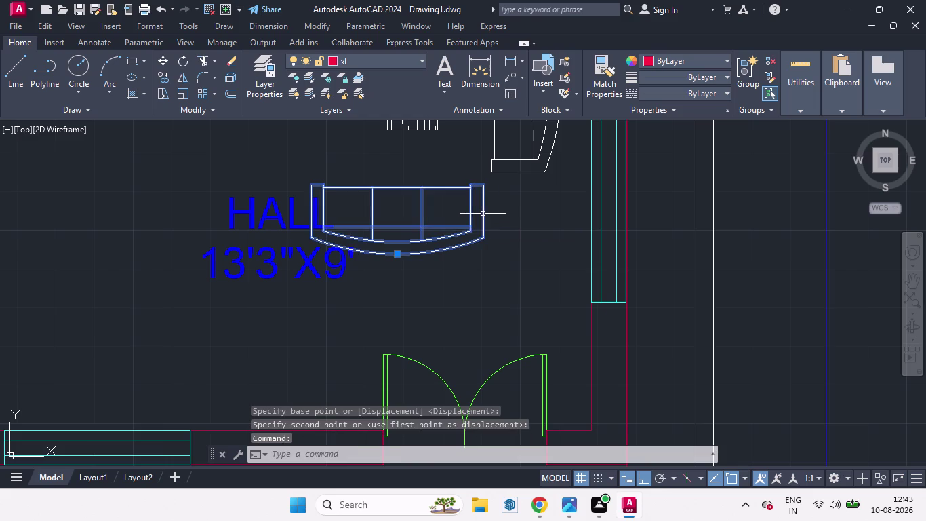
key(m)
key(Return)
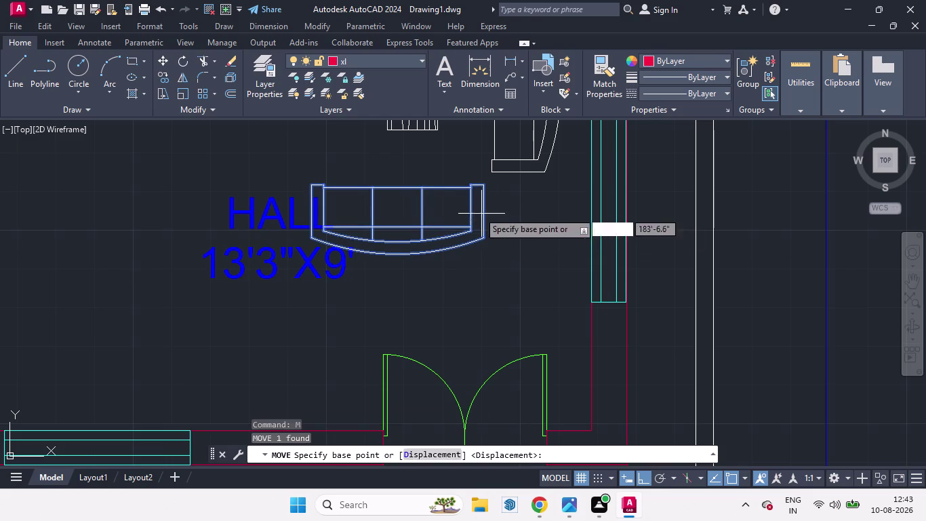
click(437, 198)
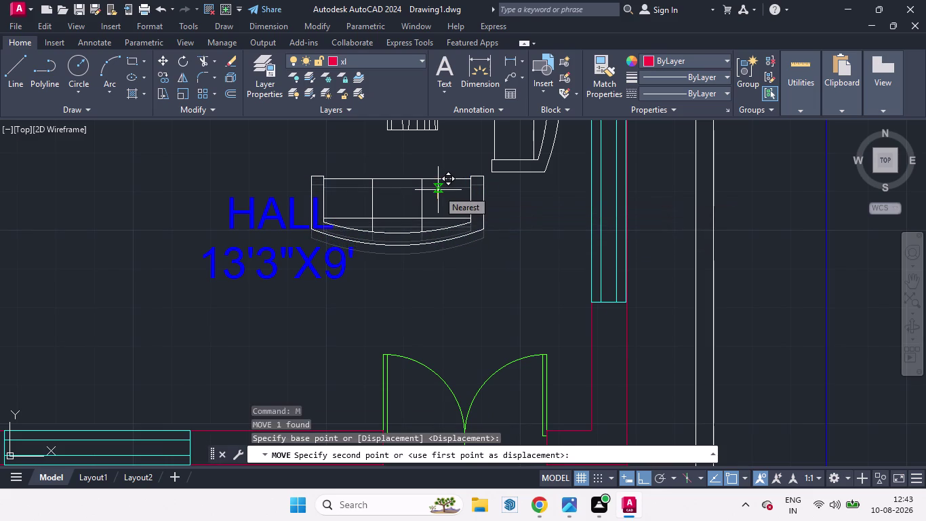
click(438, 187)
scroll(down, 3)
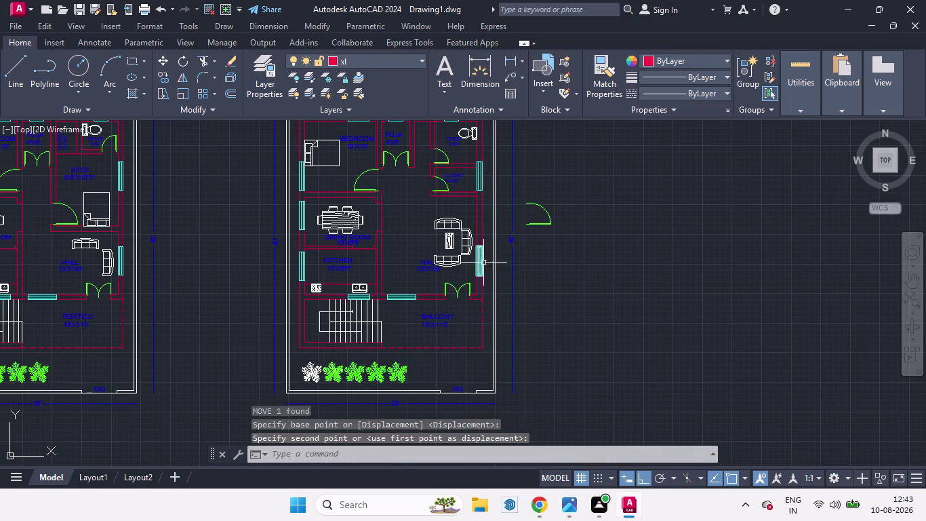
scroll(up, 3)
Fine-tune the centre table's position, shifting it slightly left then right.
click(451, 245)
key(m)
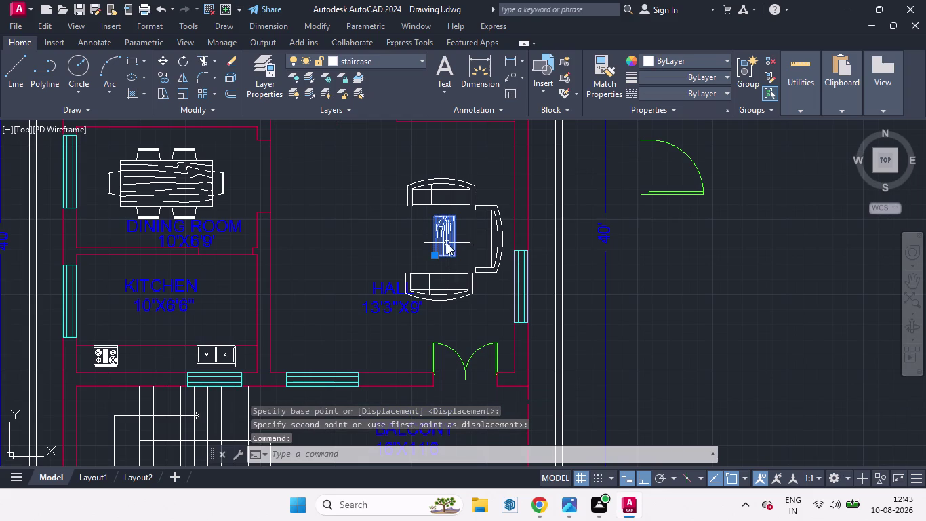
key(Return)
click(443, 245)
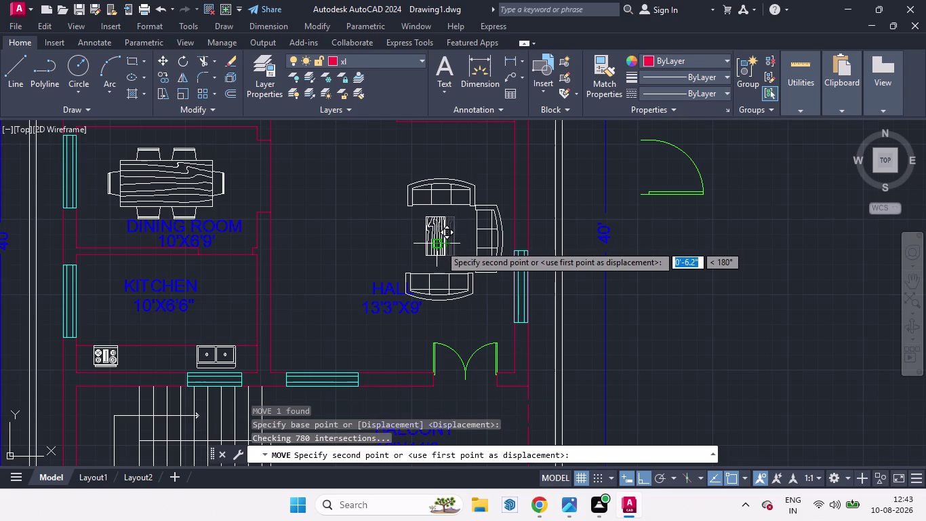
click(440, 245)
click(442, 235)
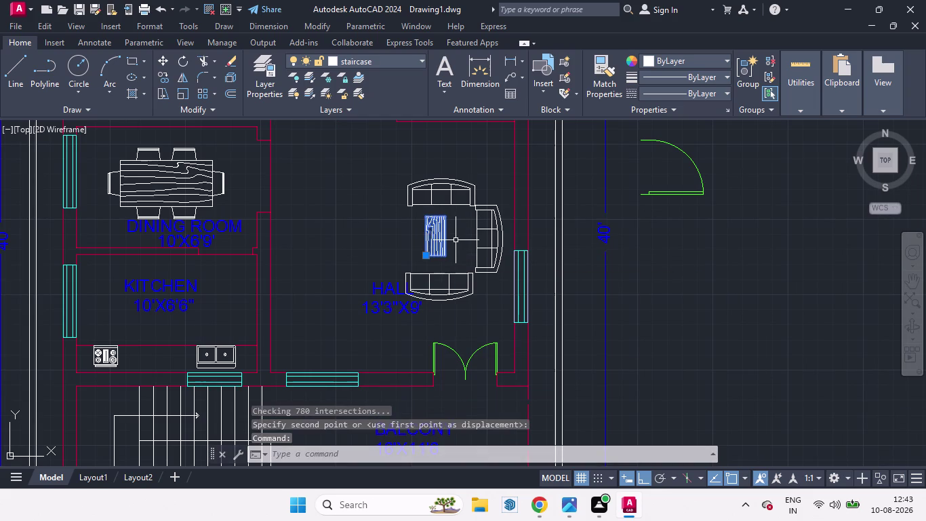
key(m)
key(Return)
click(455, 240)
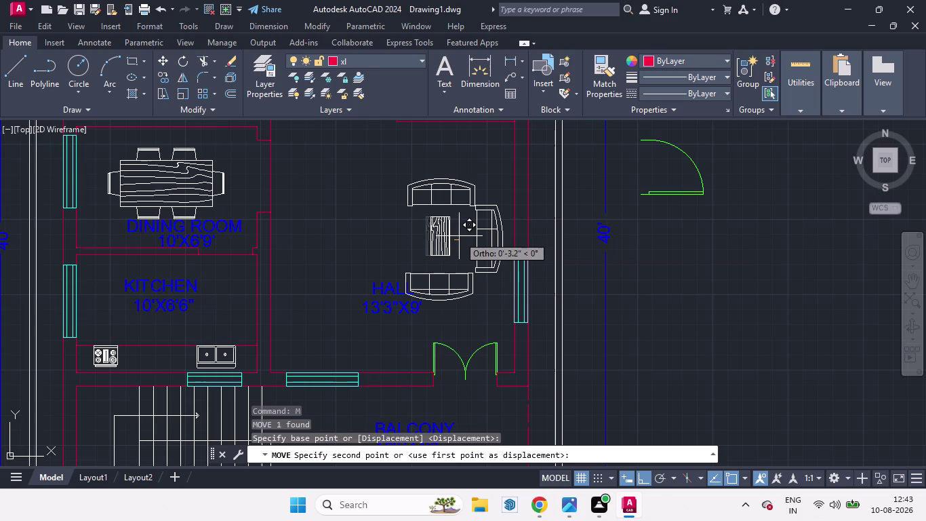
click(460, 236)
scroll(up, 3)
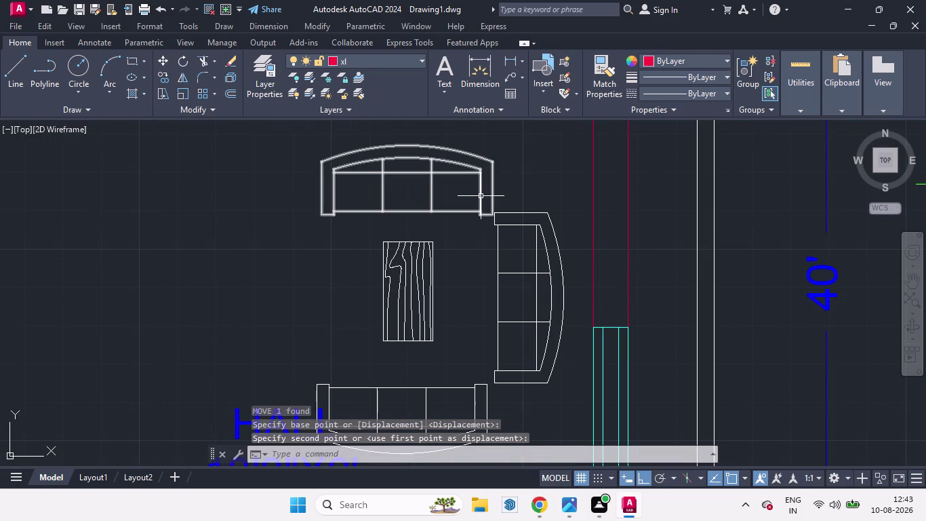
Raise the upper sofa slightly, then shift it a little left.
click(480, 196)
key(m)
key(Return)
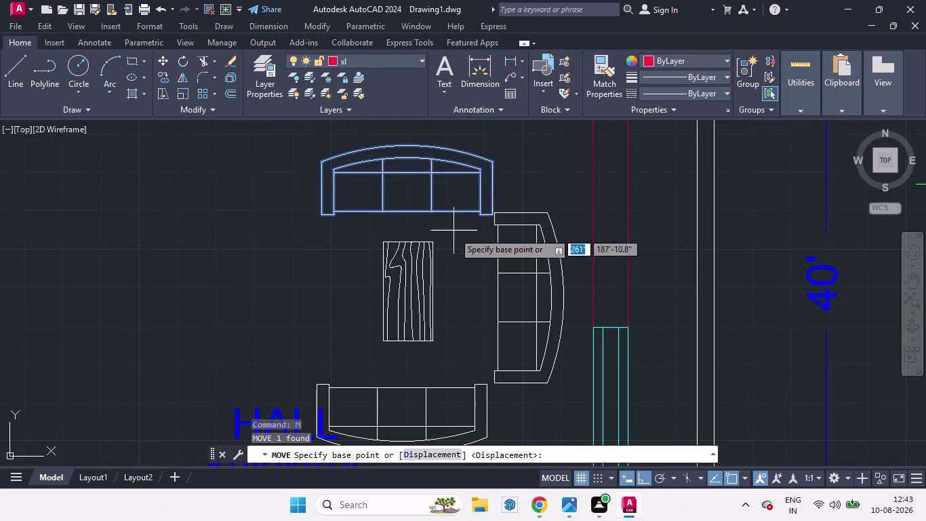
click(453, 232)
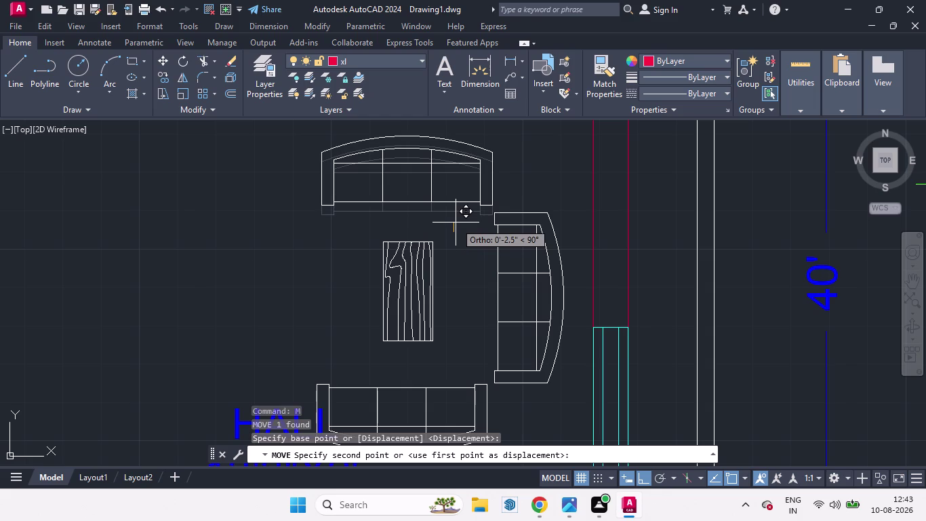
click(456, 222)
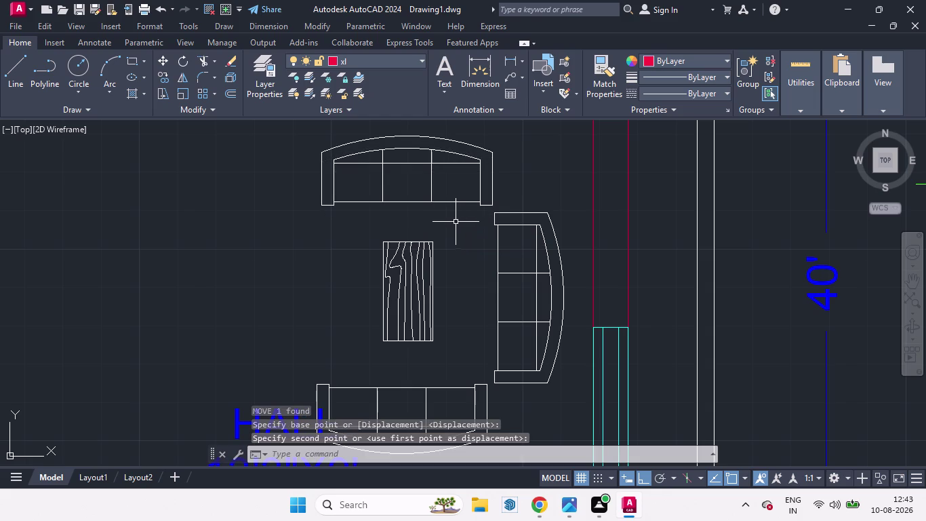
click(446, 201)
key(m)
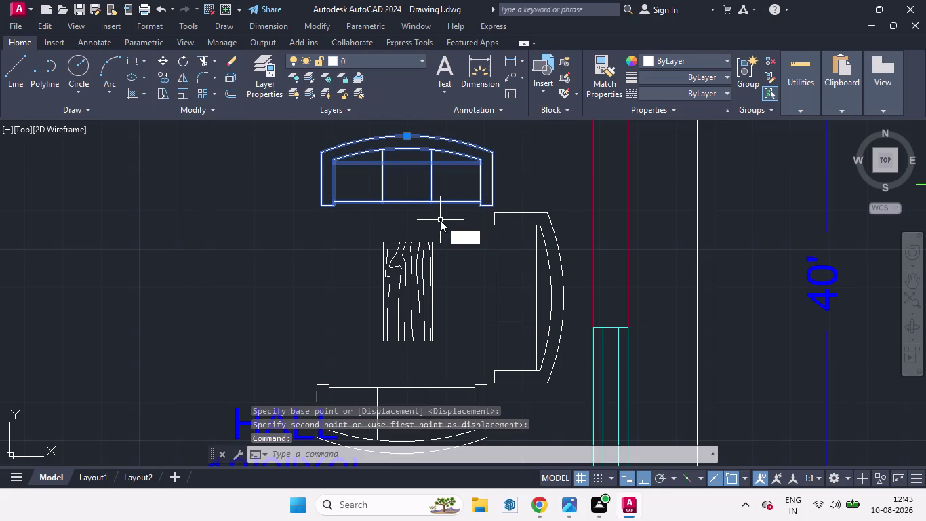
key(Return)
click(441, 220)
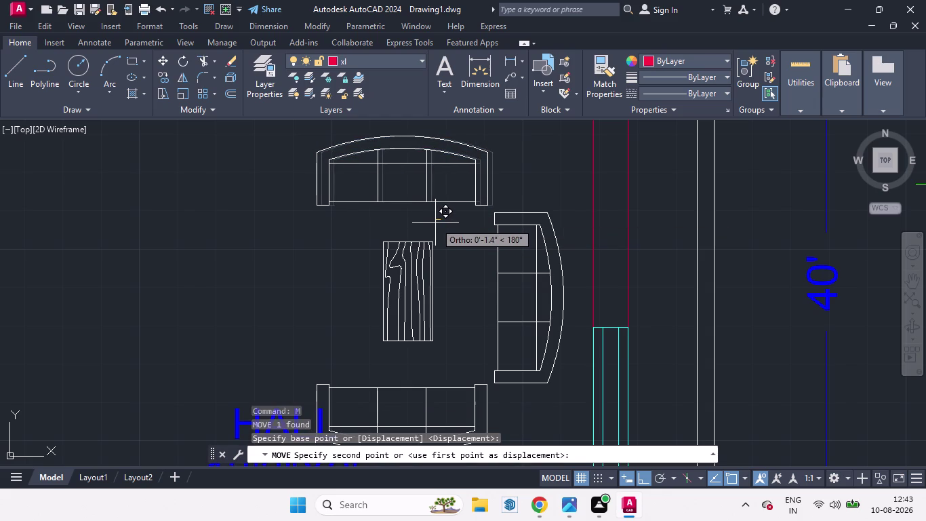
click(436, 222)
scroll(down, 3)
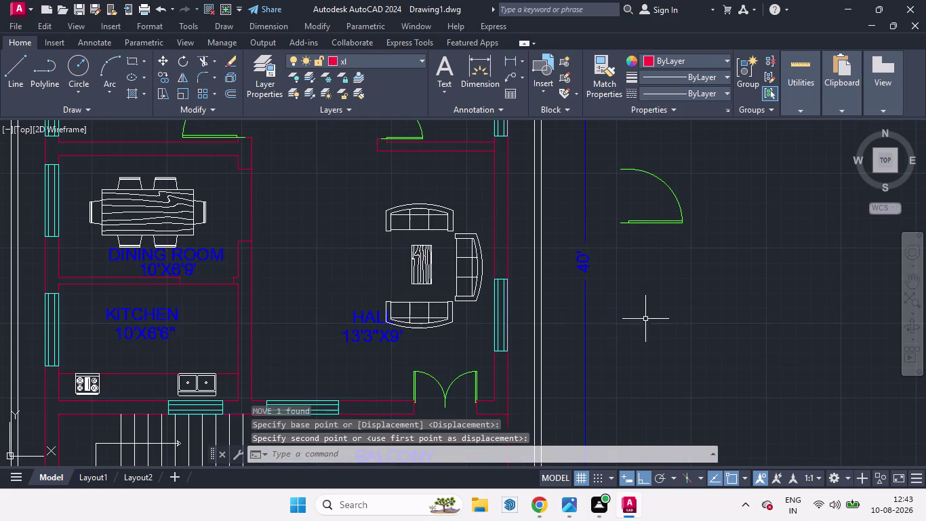
scroll(down, 3)
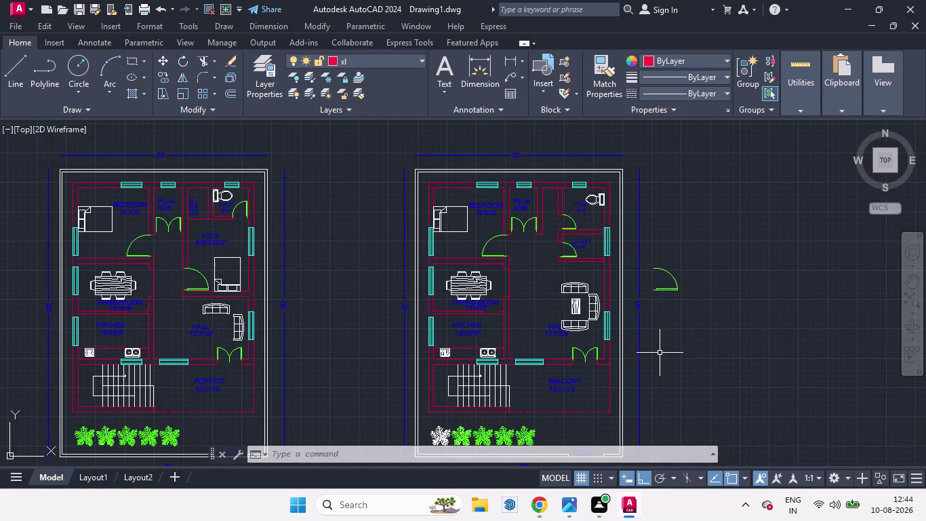
Edit the hall size text, inserting 13' before 9' so it reads 13'3"X13'9".
scroll(up, 3)
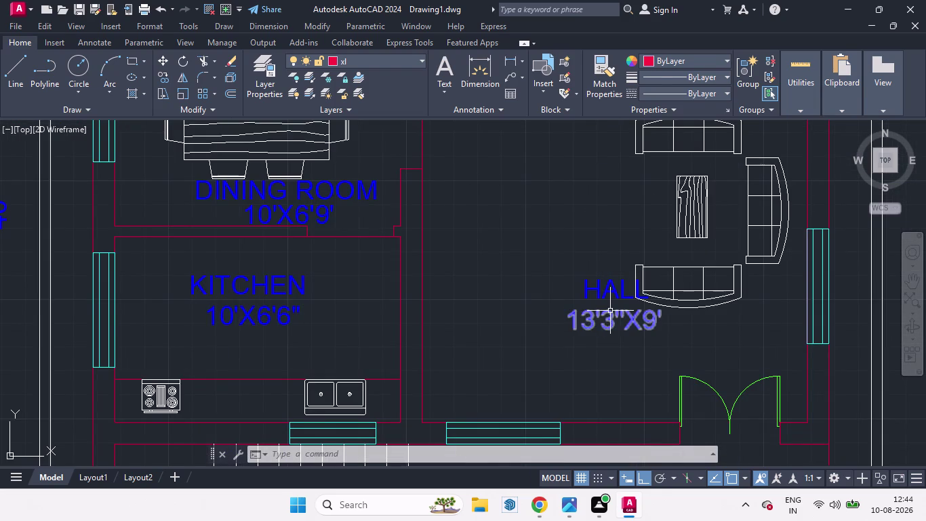
double_click(611, 310)
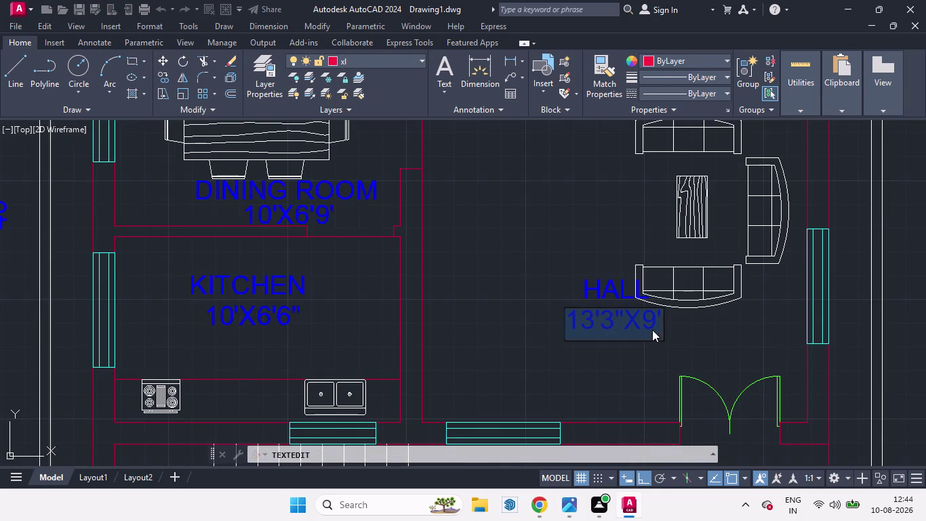
click(655, 317)
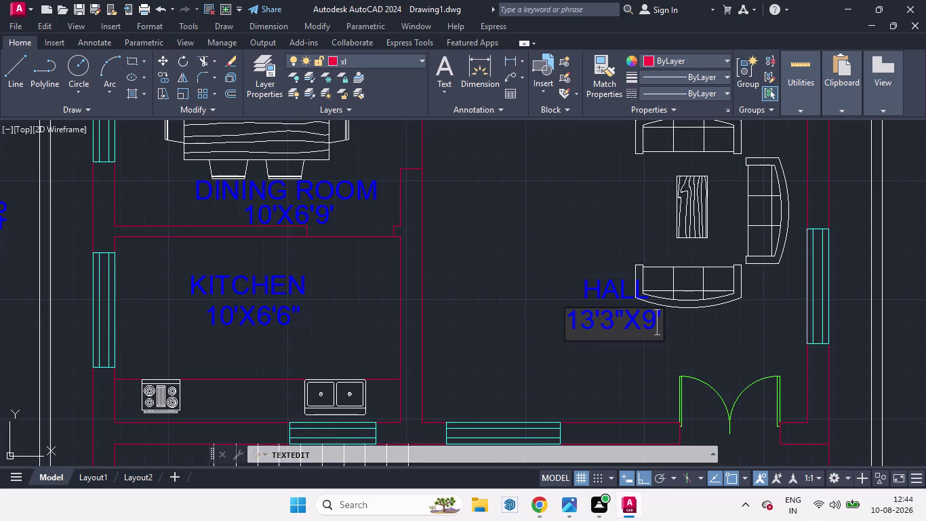
click(645, 317)
text(13')
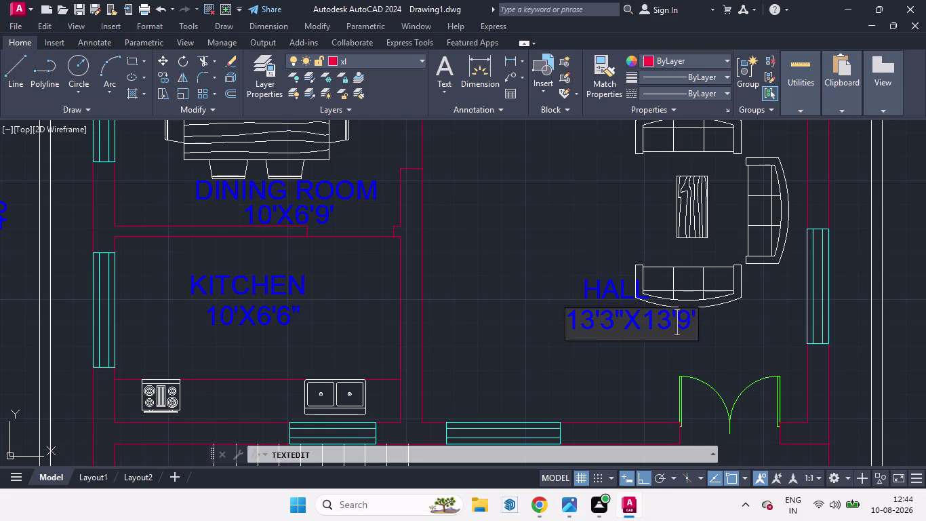
click(694, 319)
key(apostrophe)
scroll(down, 3)
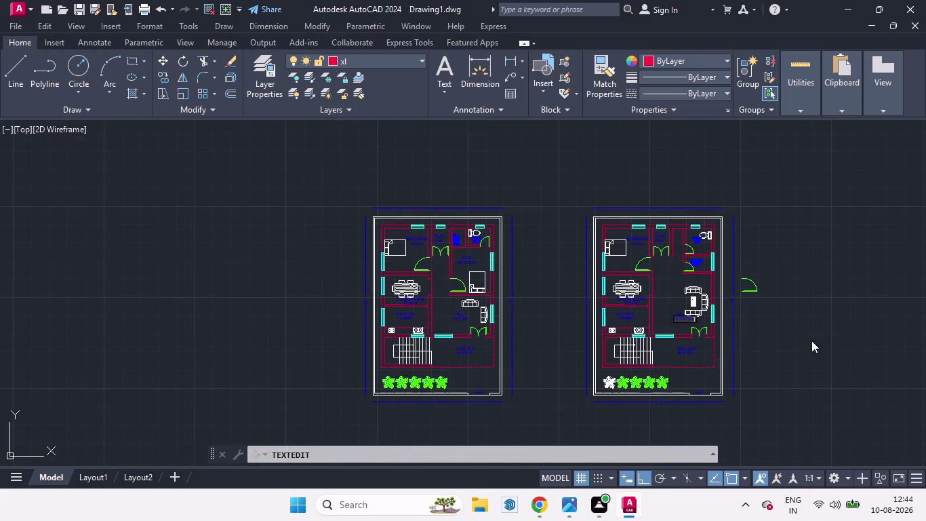
click(806, 352)
Move the HALL name and size labels together up to the top of the hall.
scroll(up, 3)
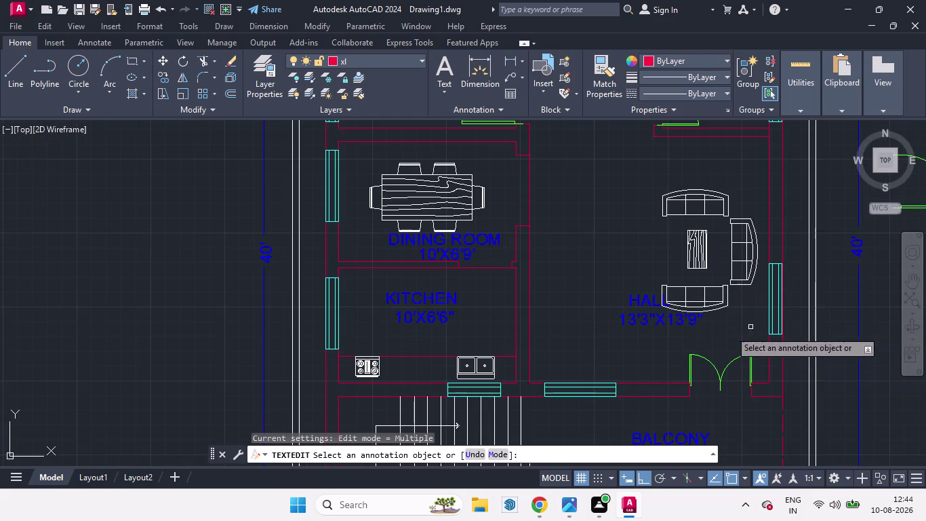
scroll(down, 3)
key(space)
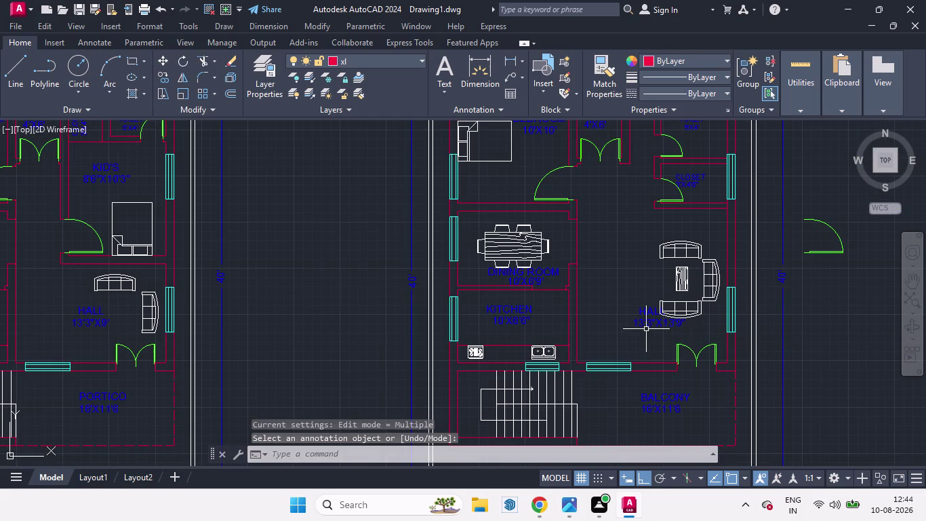
click(642, 326)
click(640, 314)
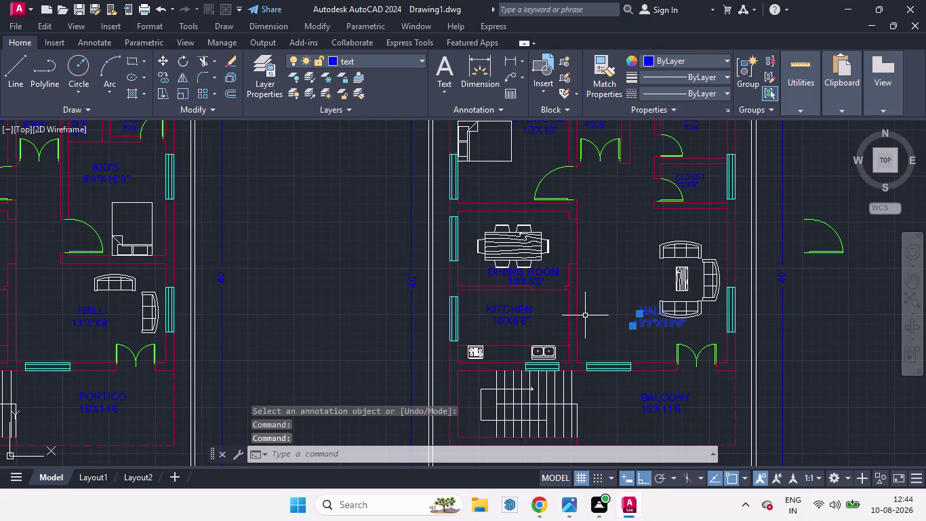
key(m)
key(Return)
click(595, 310)
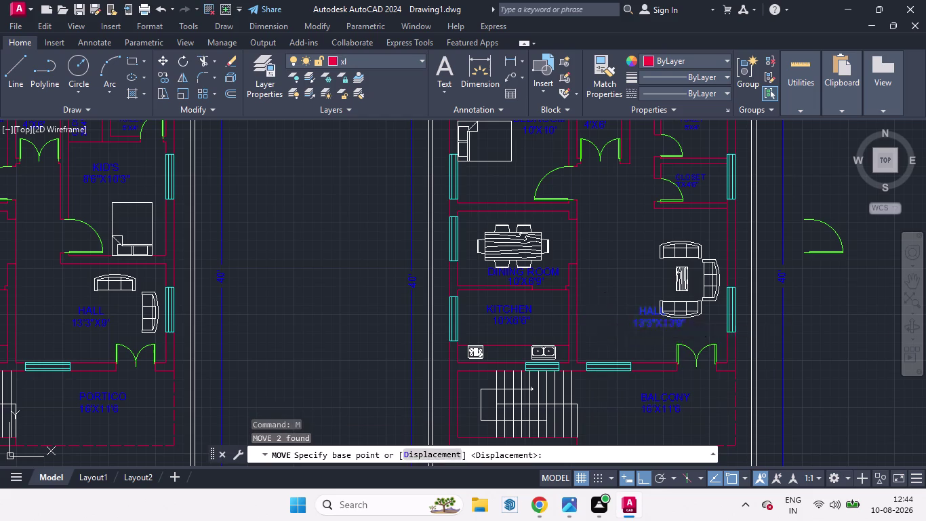
click(645, 478)
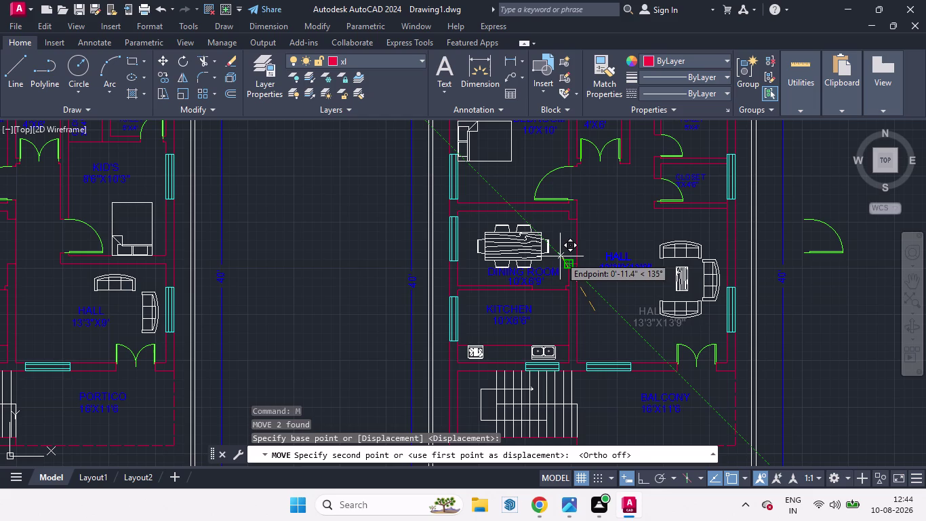
click(560, 256)
scroll(down, 3)
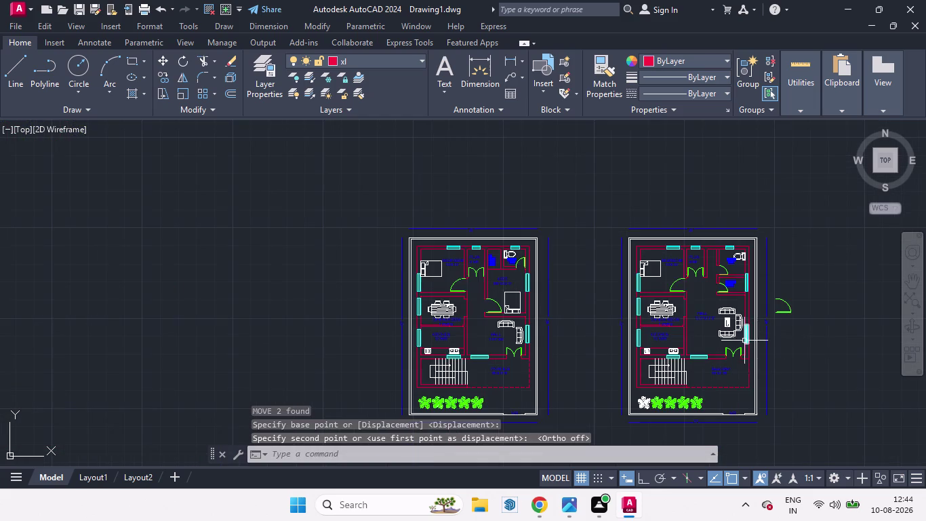
scroll(down, 3)
scroll(up, 3)
scroll(up, 3)
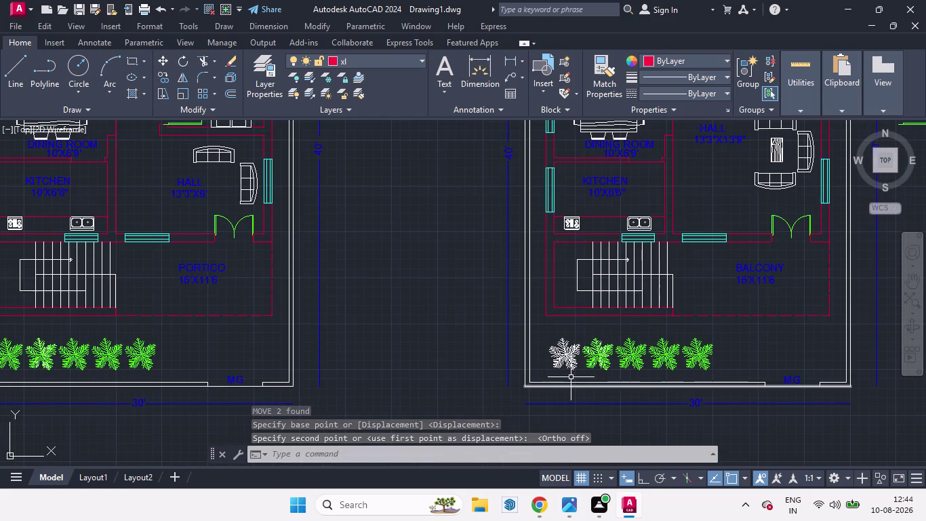
Put the leftmost plant under the right-hand plan on the doors layer.
click(555, 355)
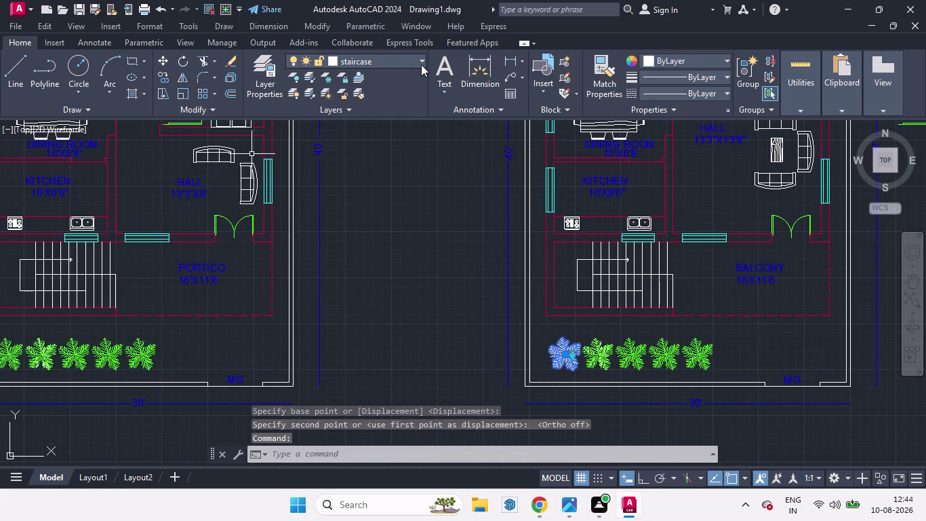
click(421, 65)
click(359, 109)
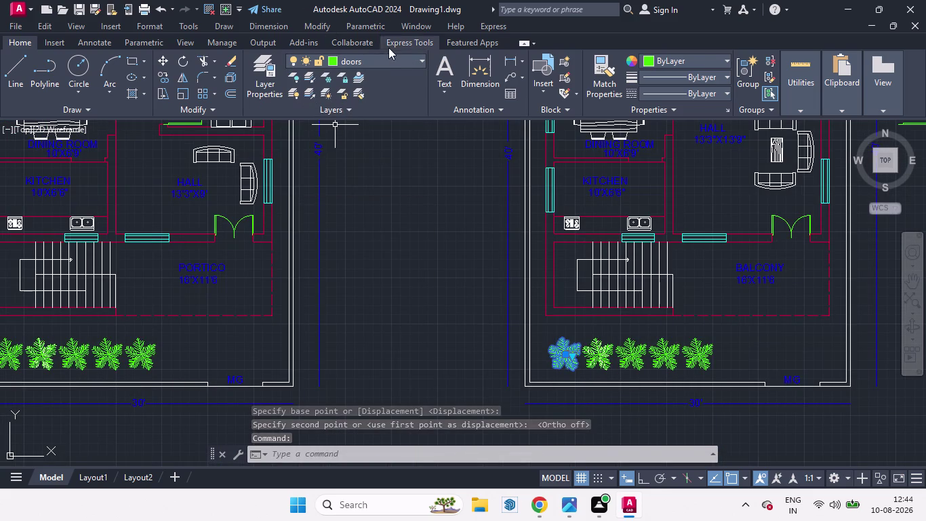
click(418, 66)
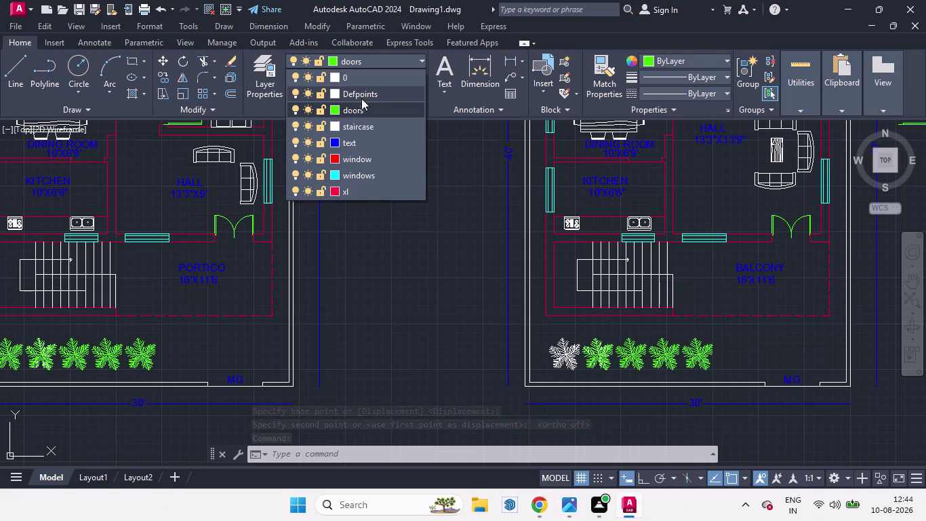
click(346, 143)
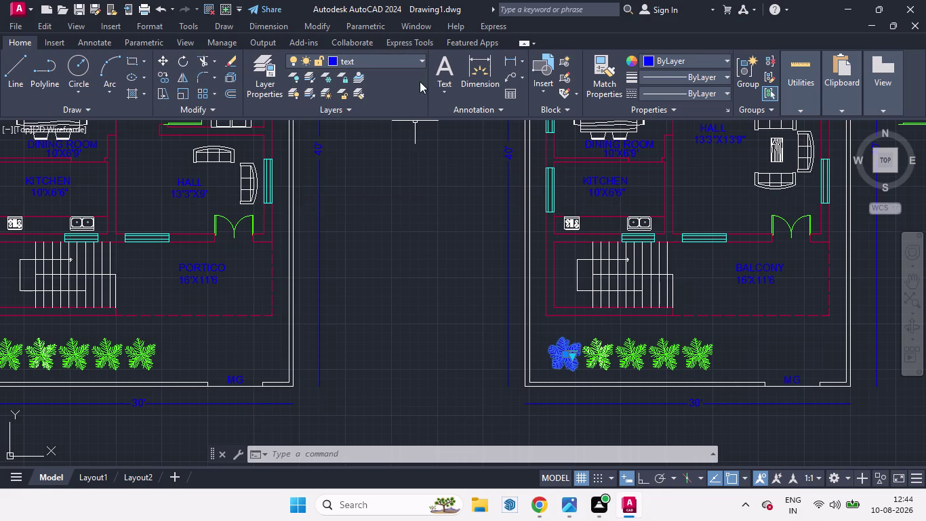
click(418, 57)
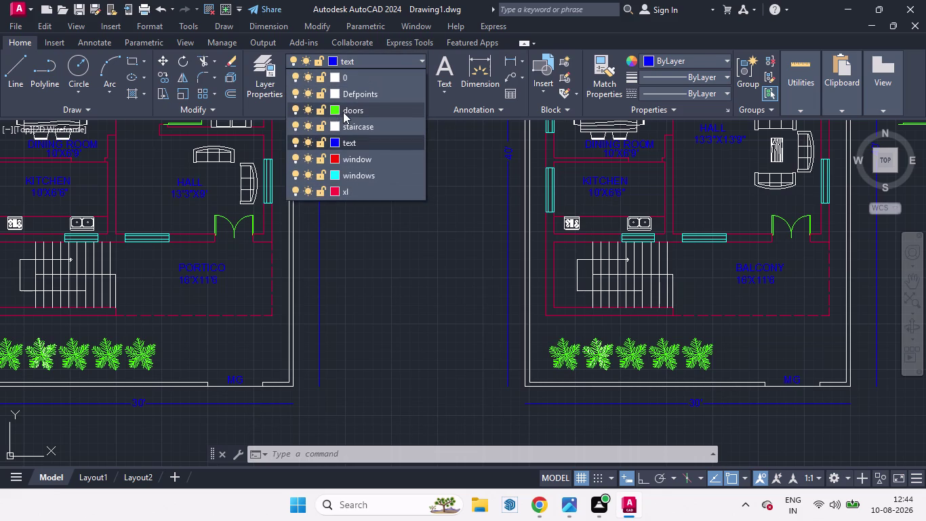
click(343, 112)
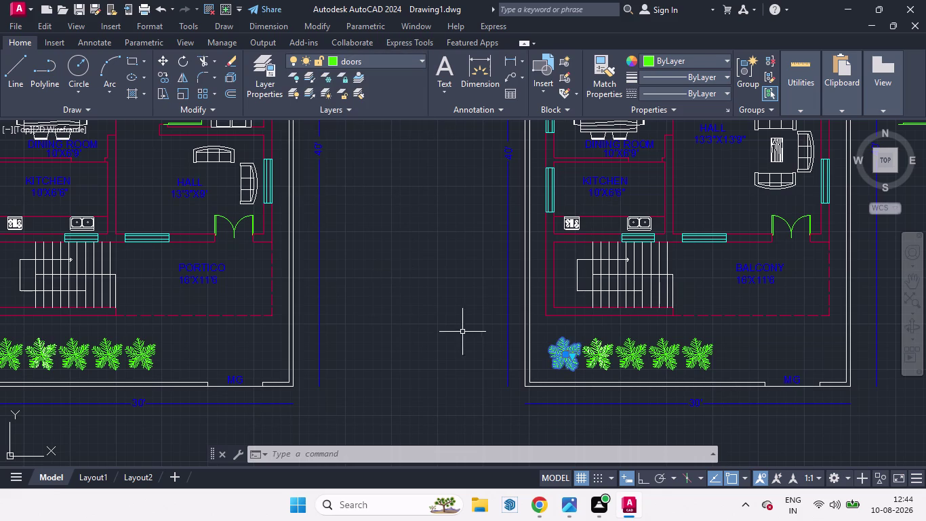
click(457, 338)
key(space)
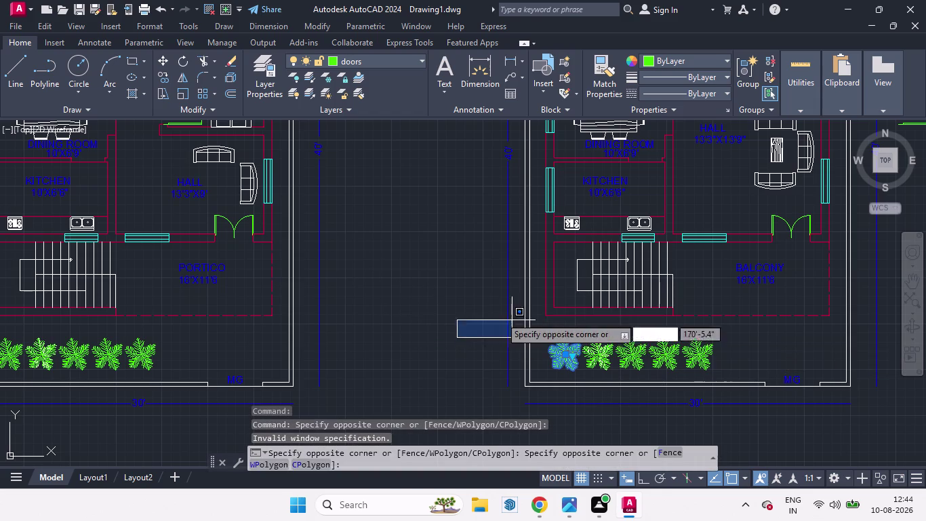
key(Escape)
key(Escape)
Window-select the stray door arc outside the plan and delete it.
scroll(down, 3)
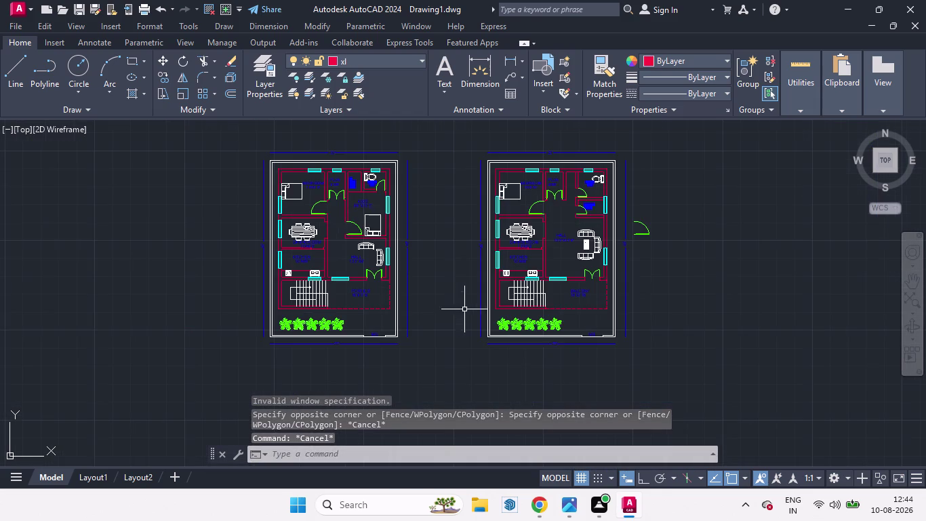
click(645, 232)
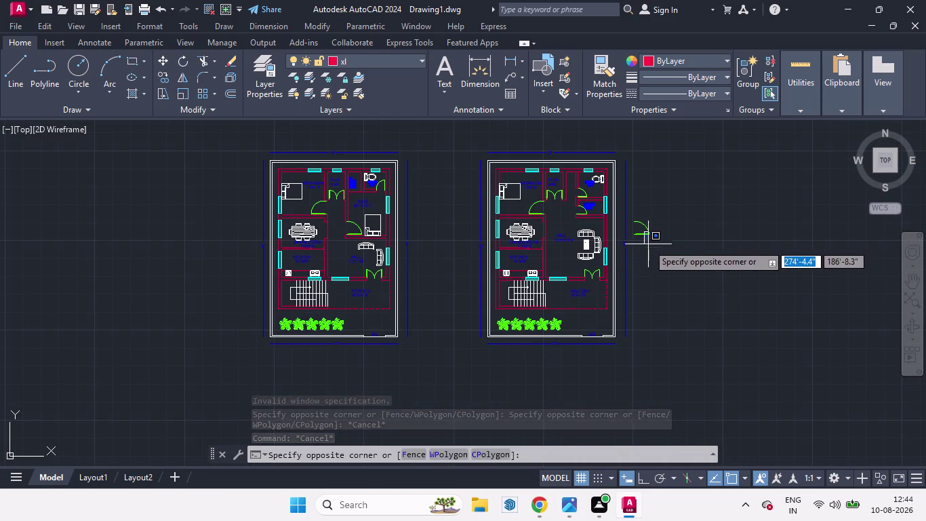
click(649, 244)
click(641, 220)
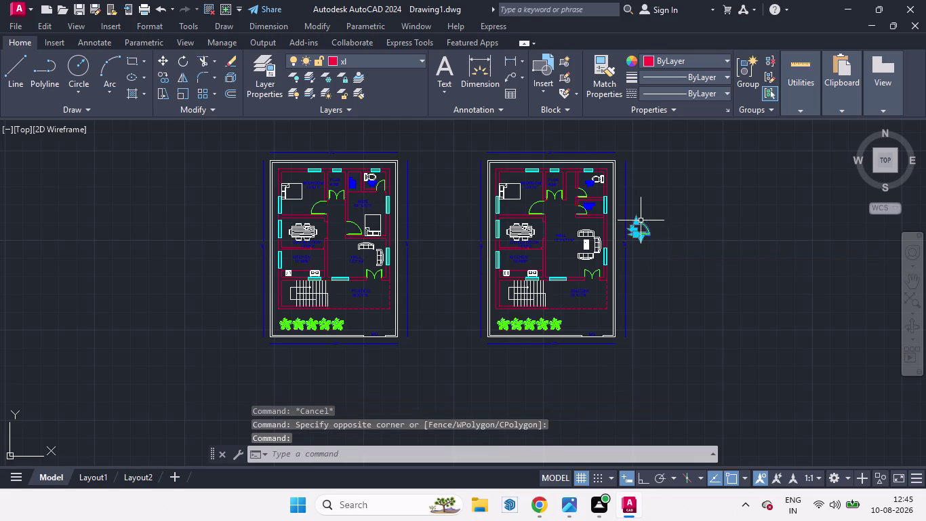
key(Delete)
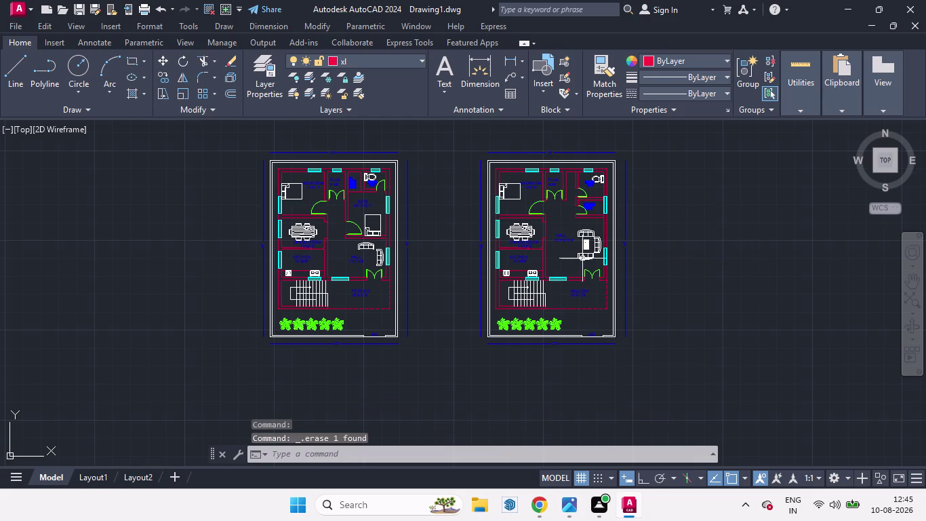
scroll(up, 3)
scroll(up, 3)
scroll(down, 3)
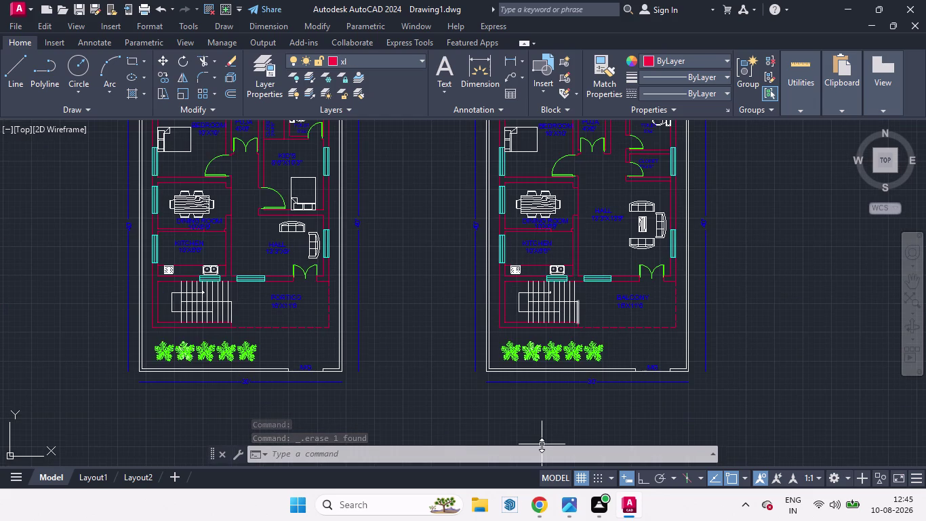
scroll(down, 3)
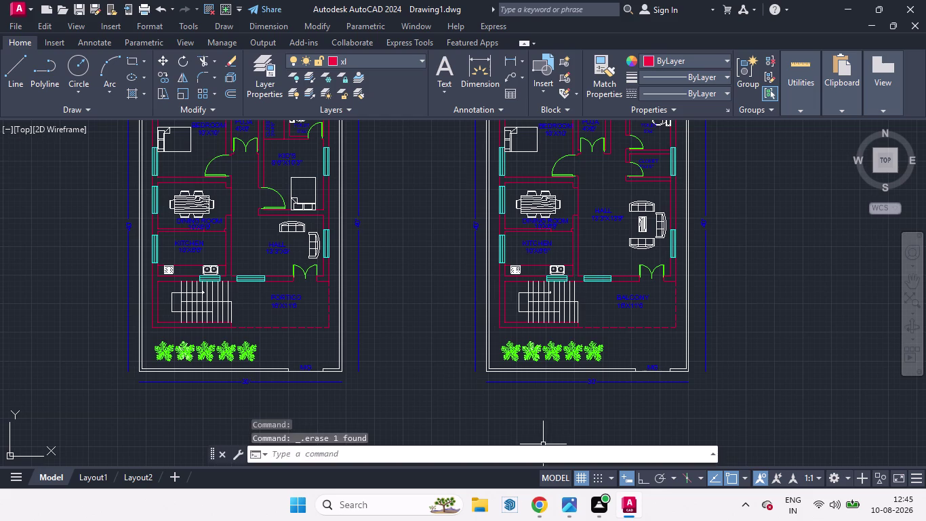
scroll(down, 3)
Change the toilet's size label to 6'X6'.
scroll(up, 3)
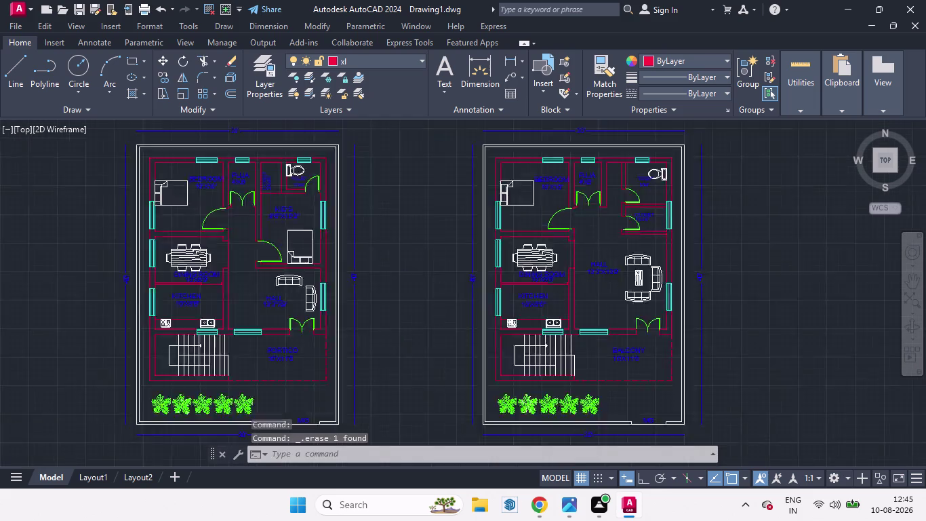
scroll(up, 3)
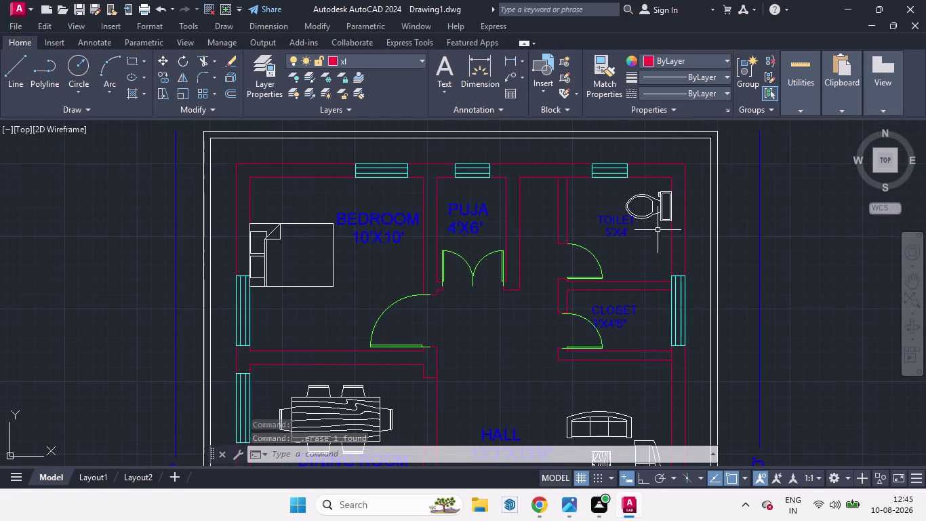
scroll(up, 3)
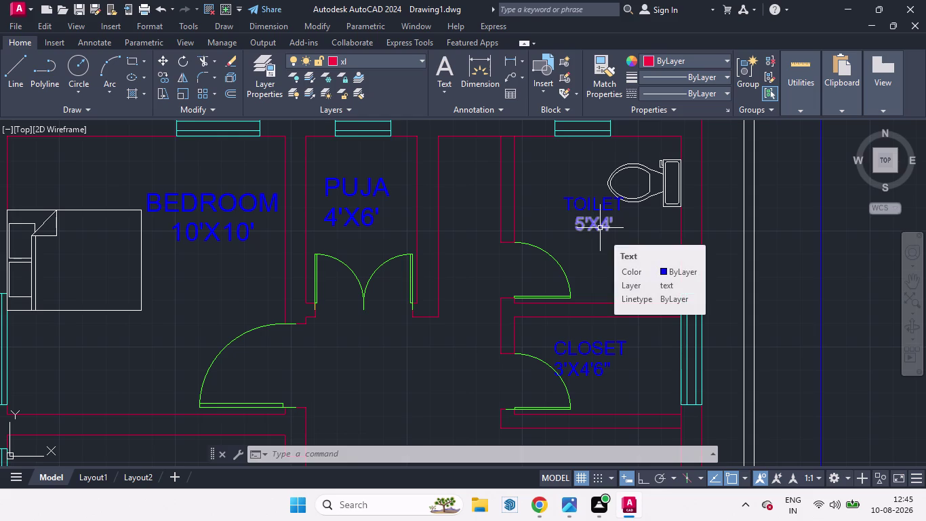
double_click(601, 228)
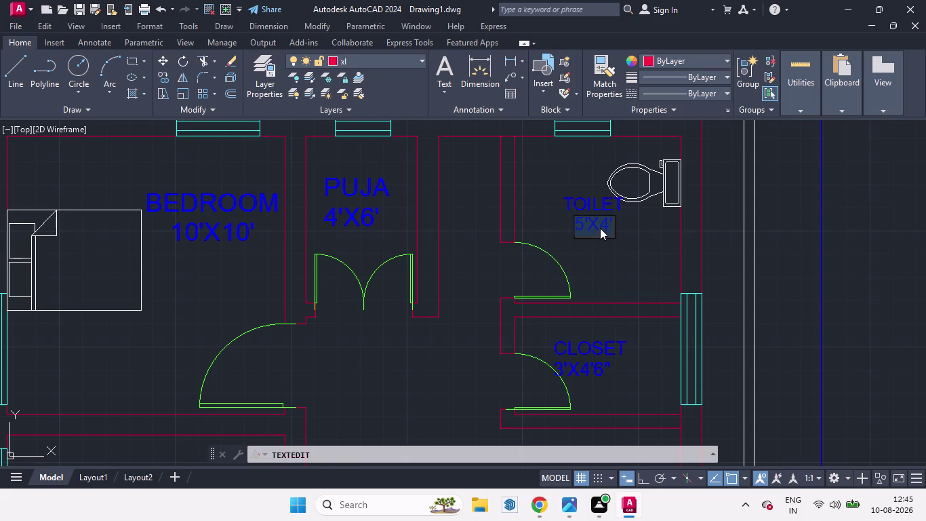
text(6')
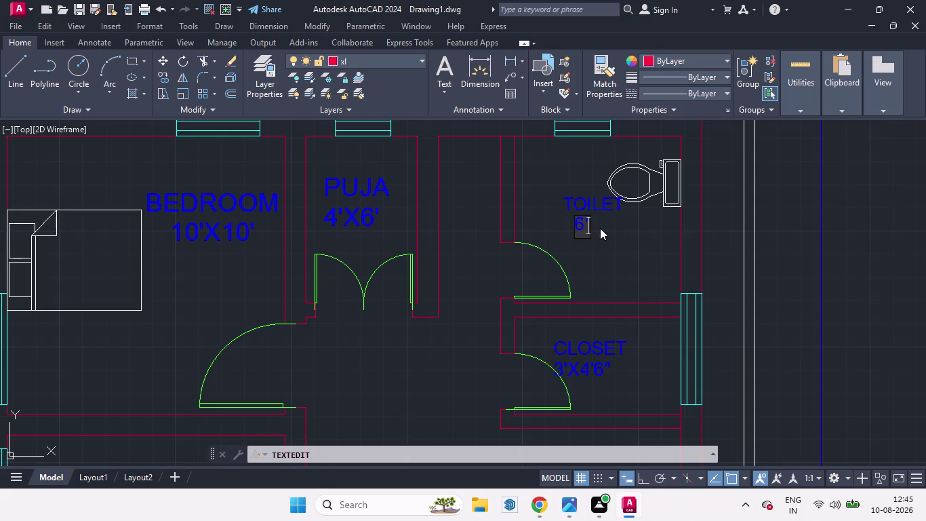
key(x)
key(6)
key(apostrophe)
key(Return)
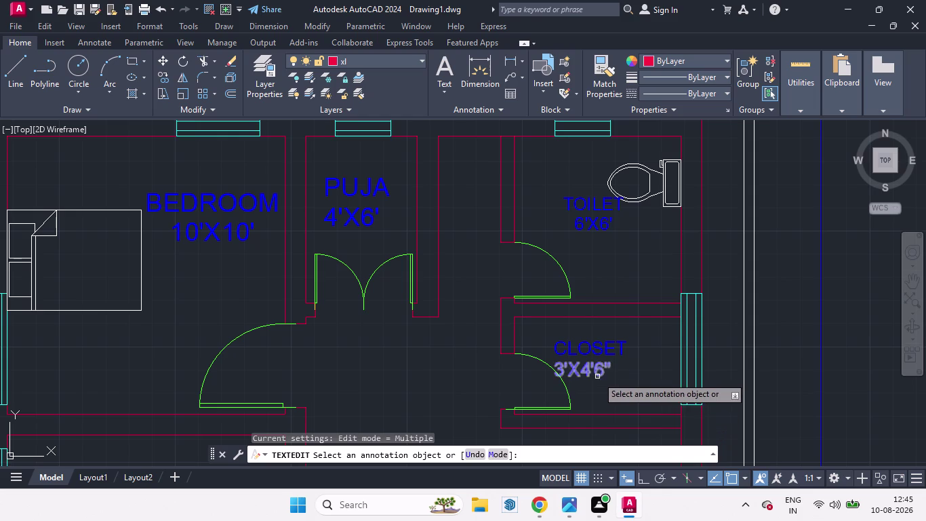
Retype the closet's size label as 6'X3'6" and end text editing.
double_click(593, 368)
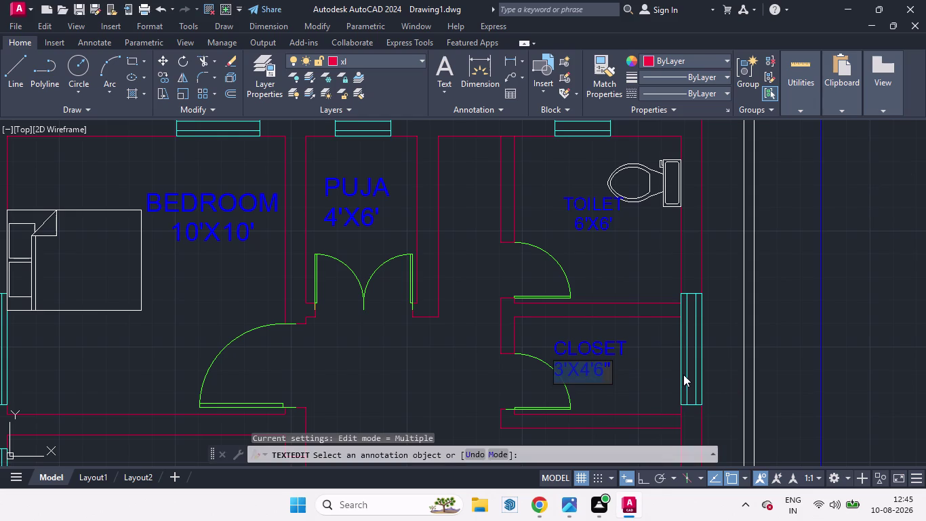
text(6)
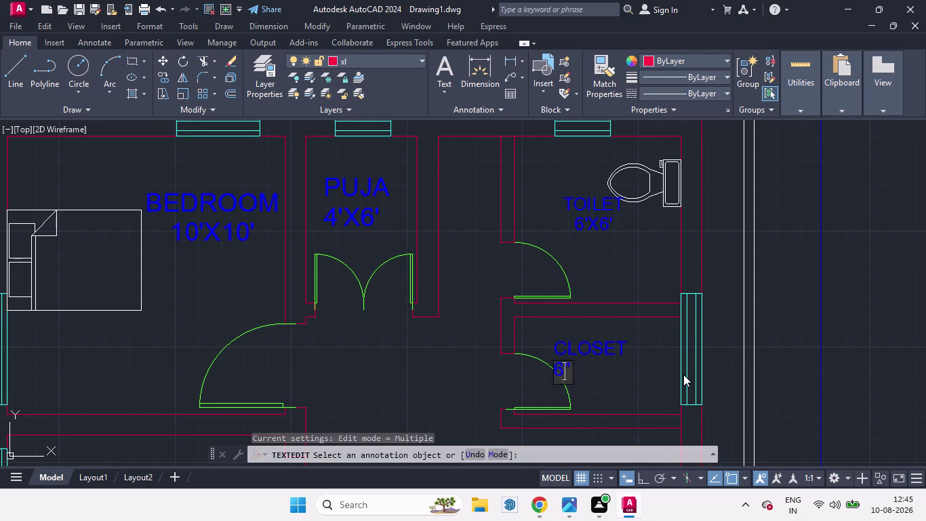
text('X3)
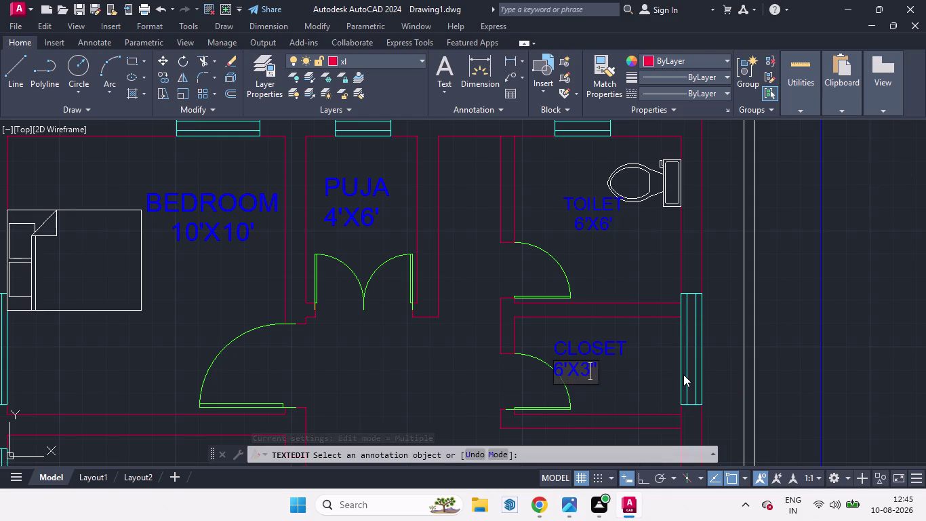
key(semicolon)
key(BackSpace)
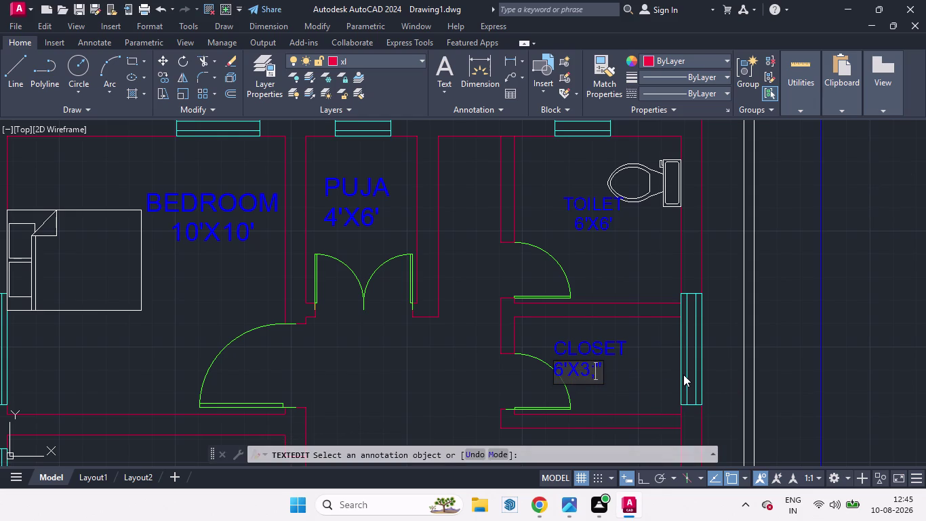
key(apostrophe)
key(6)
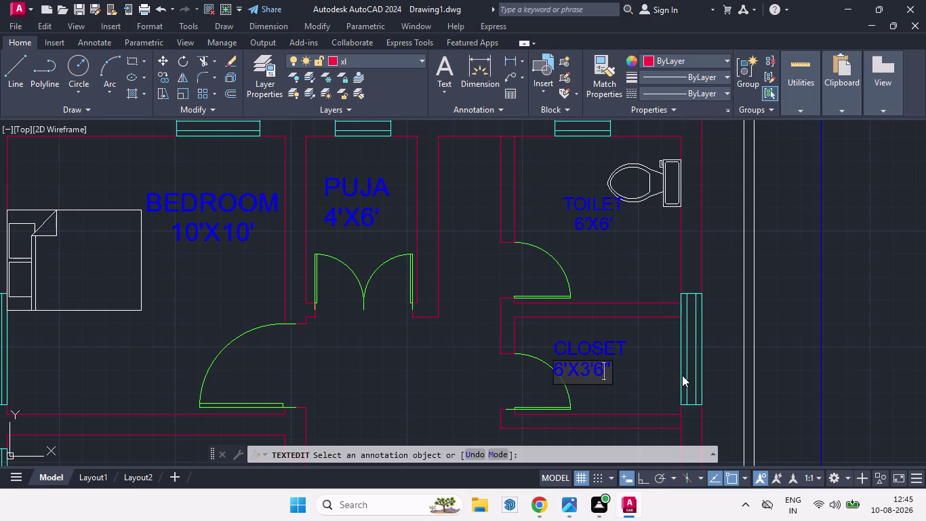
click(653, 364)
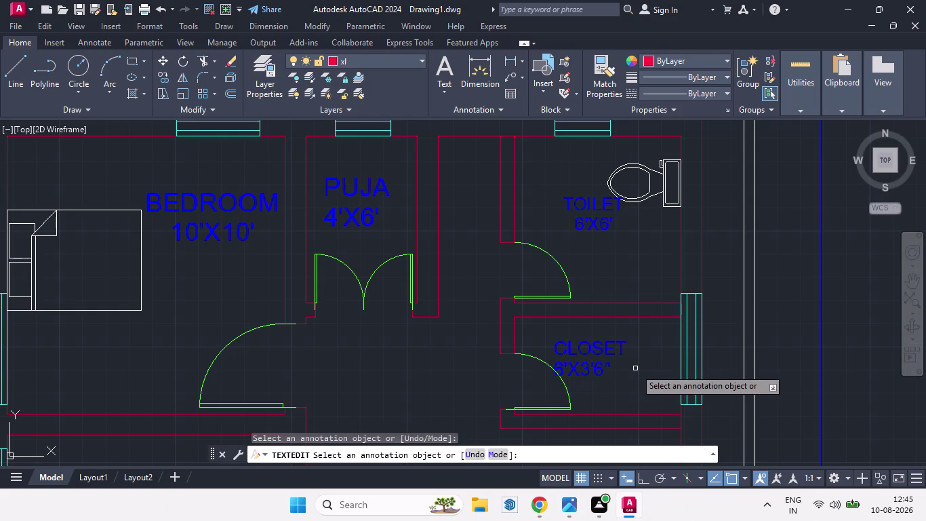
key(space)
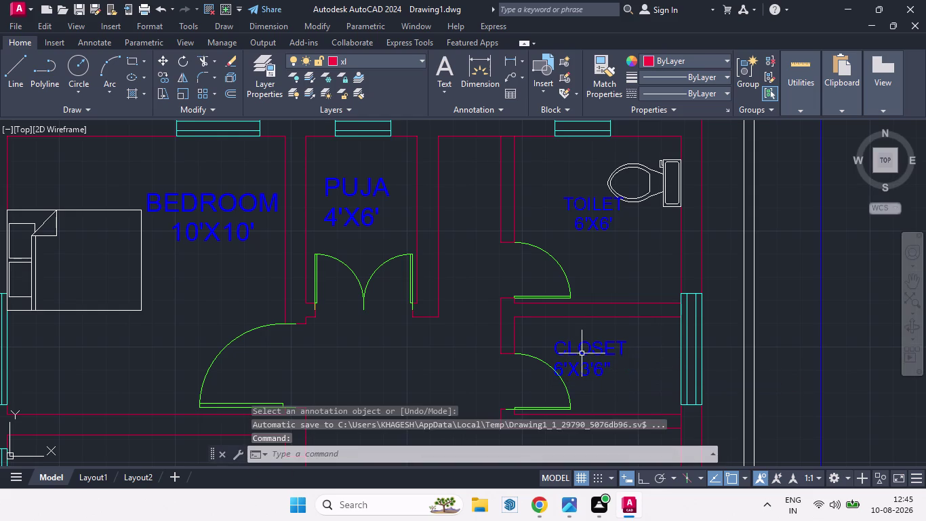
Move the CLOSET name and size labels right to centre them in the closet.
click(588, 367)
click(618, 345)
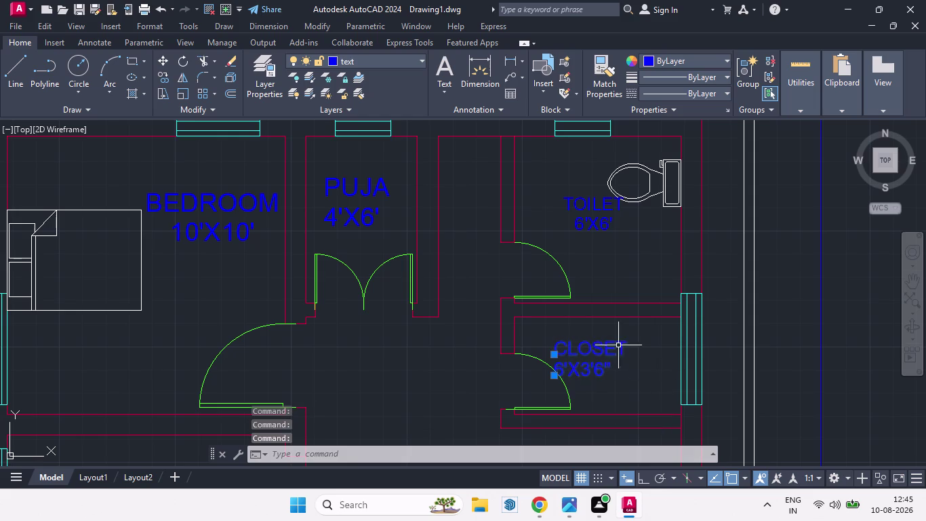
key(m)
key(Return)
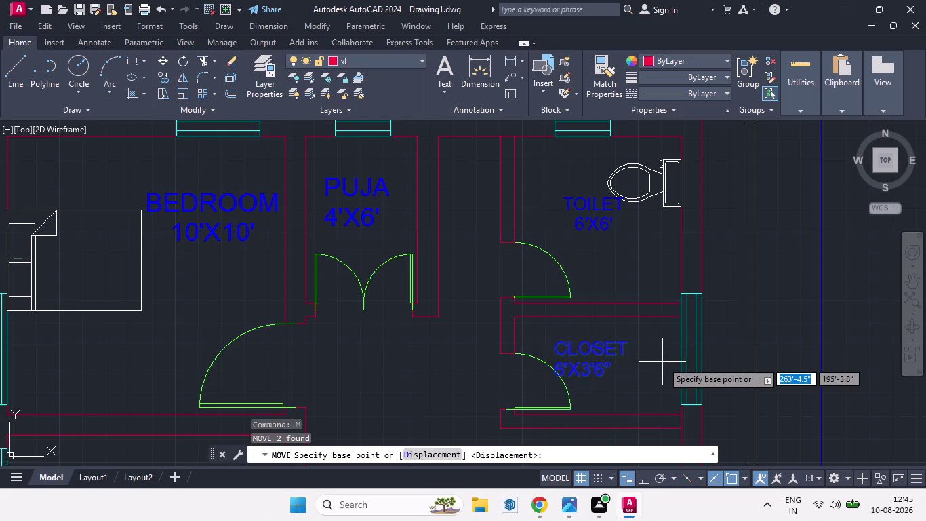
drag(635, 375, 655, 375)
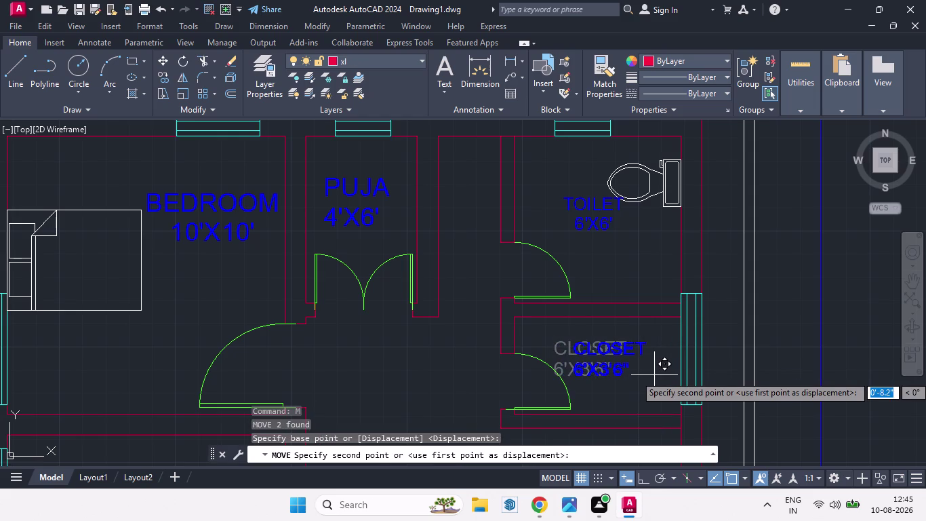
drag(655, 375, 658, 375)
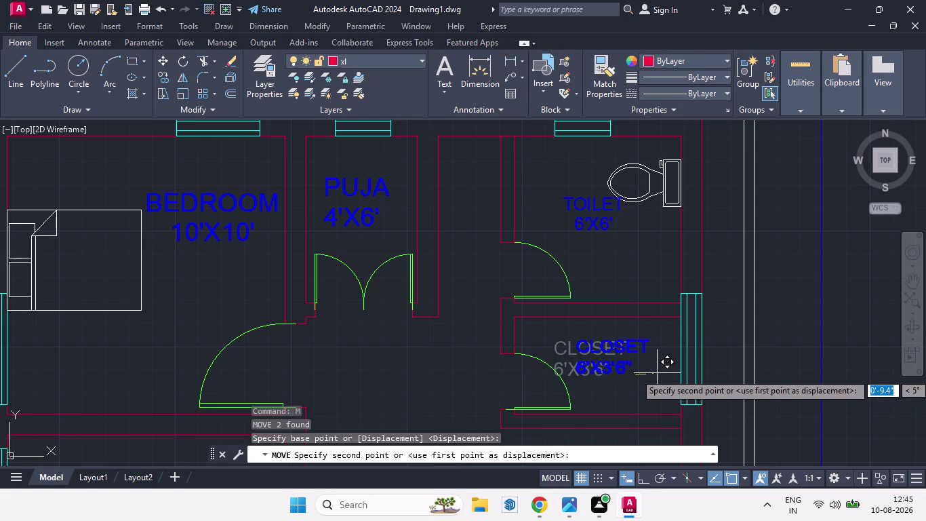
click(657, 374)
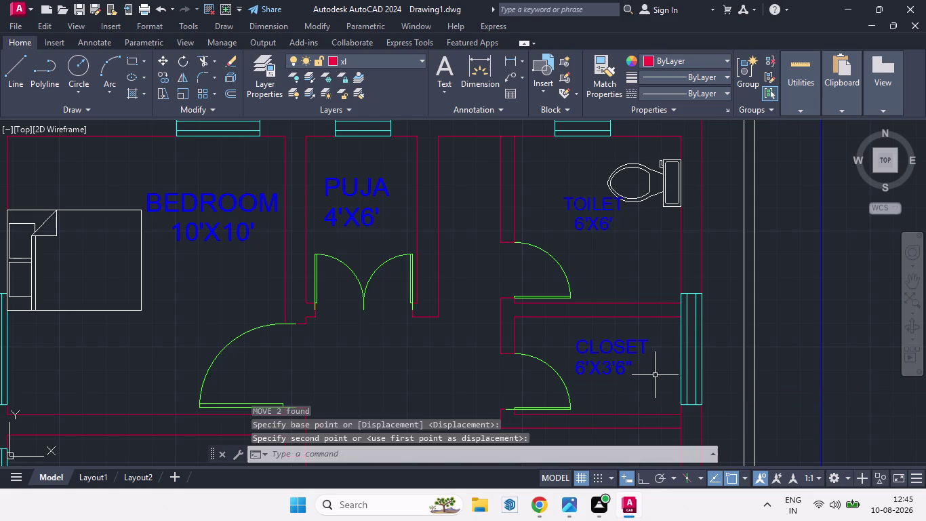
Move the 6'X3'6" size label so it sits aligned under CLOSET.
click(623, 371)
key(m)
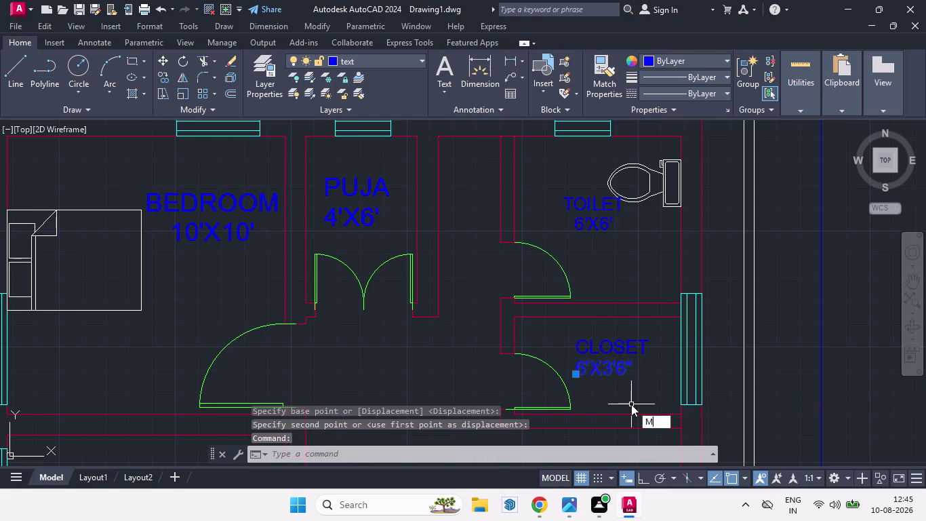
key(Return)
click(623, 398)
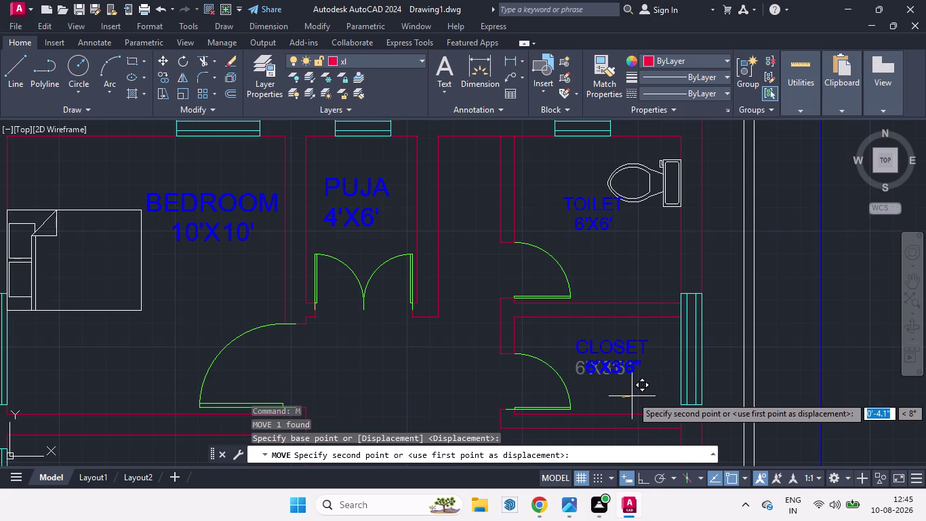
click(632, 396)
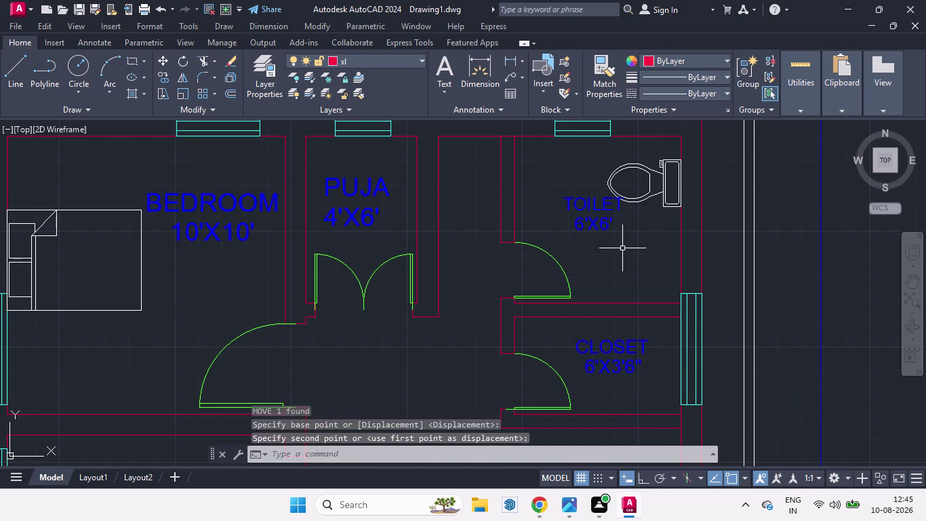
Window-select both TOILET labels and move them lower in the toilet room.
scroll(down, 3)
scroll(up, 3)
click(596, 207)
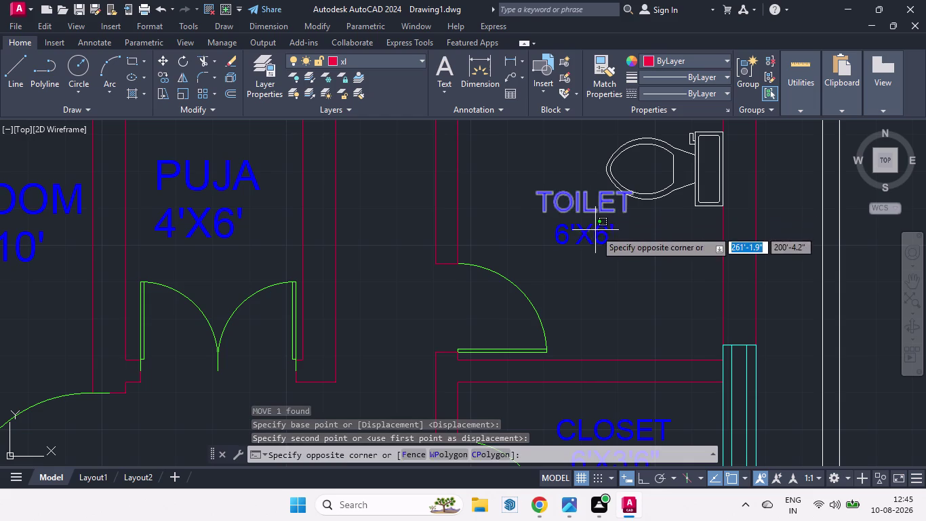
click(595, 230)
key(m)
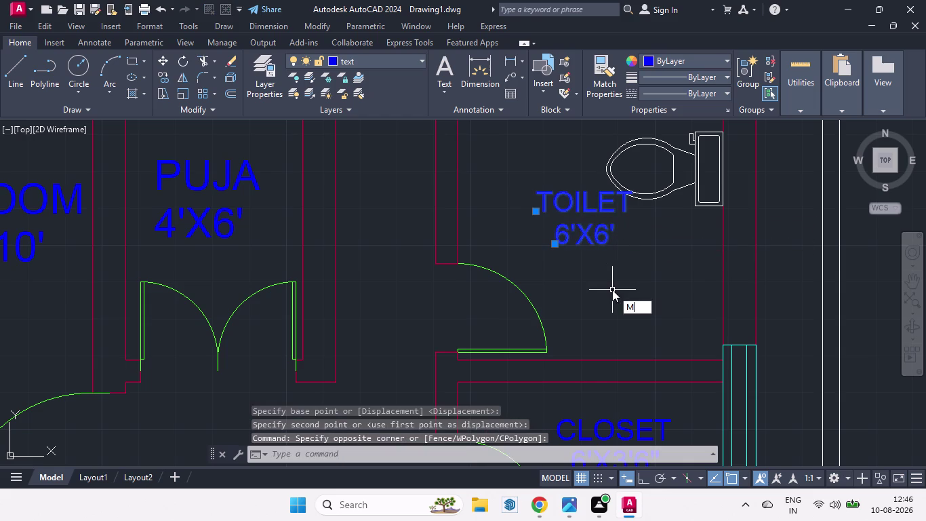
key(Return)
click(610, 287)
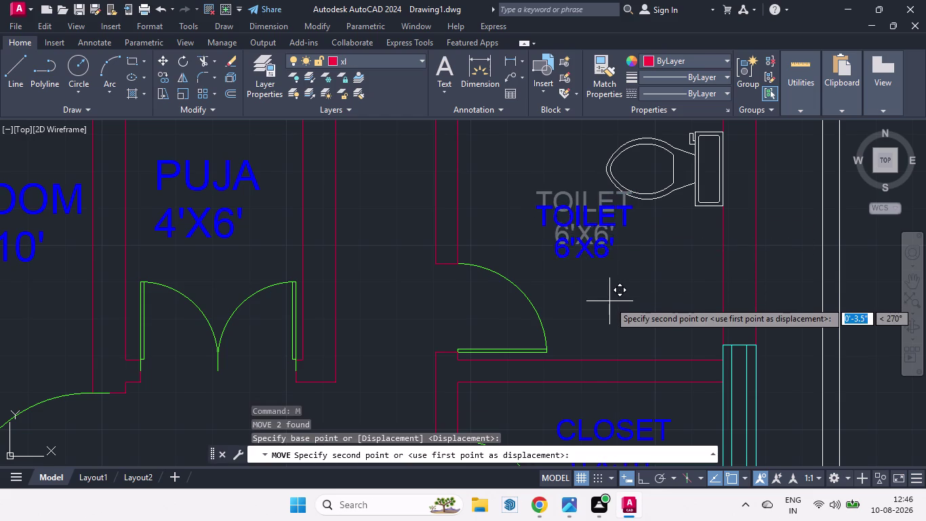
click(610, 306)
scroll(down, 3)
Zoom and pan until both plans' bottom edges and the empty space beneath are visible.
scroll(down, 3)
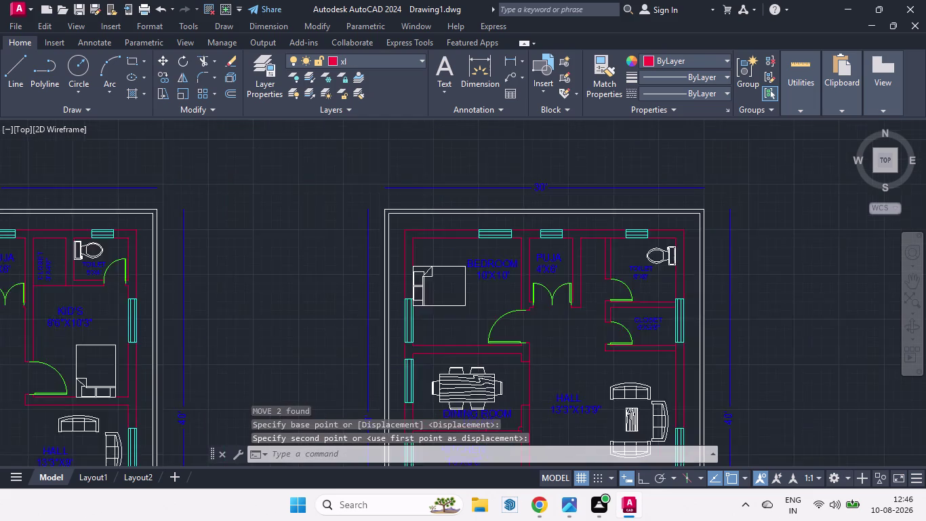
scroll(down, 3)
scroll(up, 3)
scroll(down, 3)
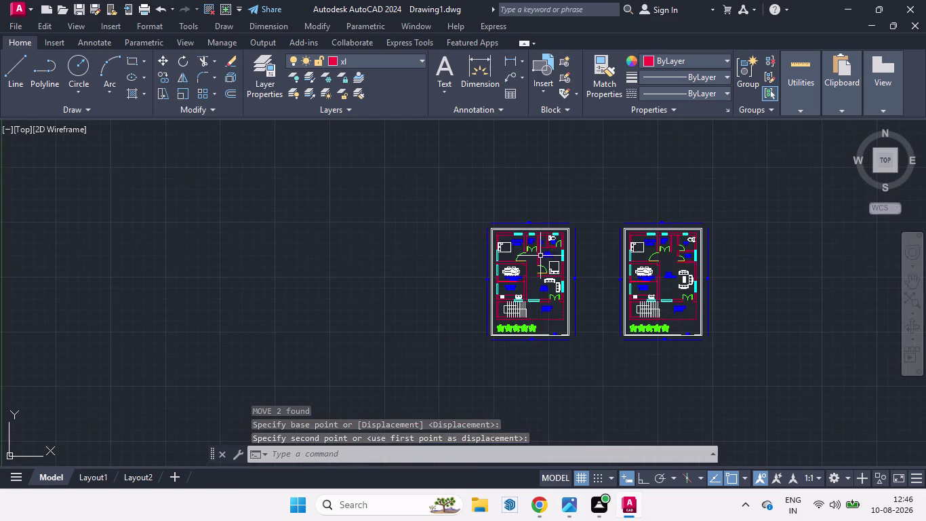
scroll(up, 3)
scroll(down, 3)
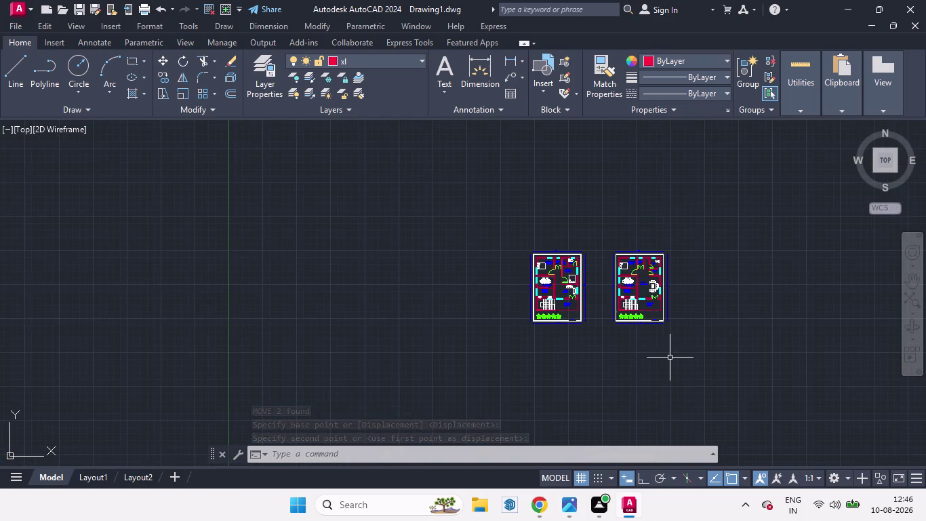
scroll(up, 3)
scroll(up, 3)
scroll(down, 3)
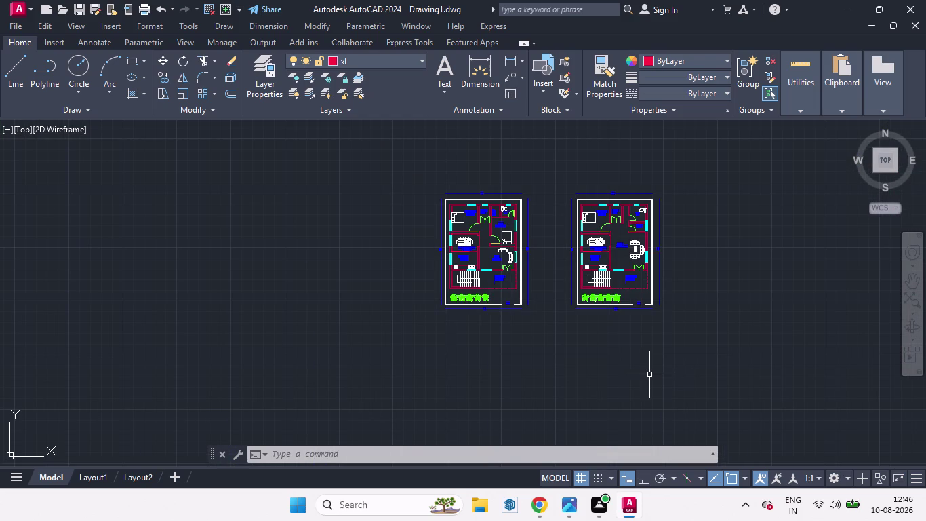
scroll(up, 3)
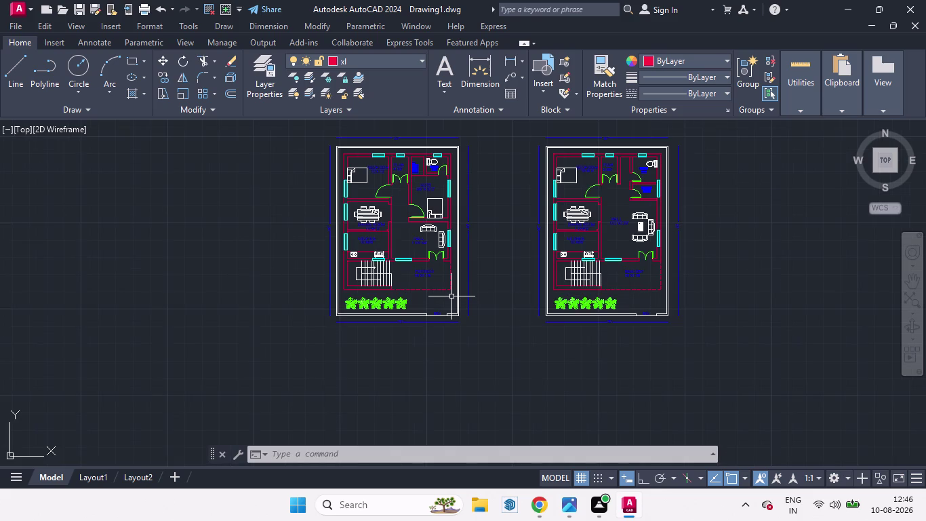
scroll(down, 3)
scroll(up, 3)
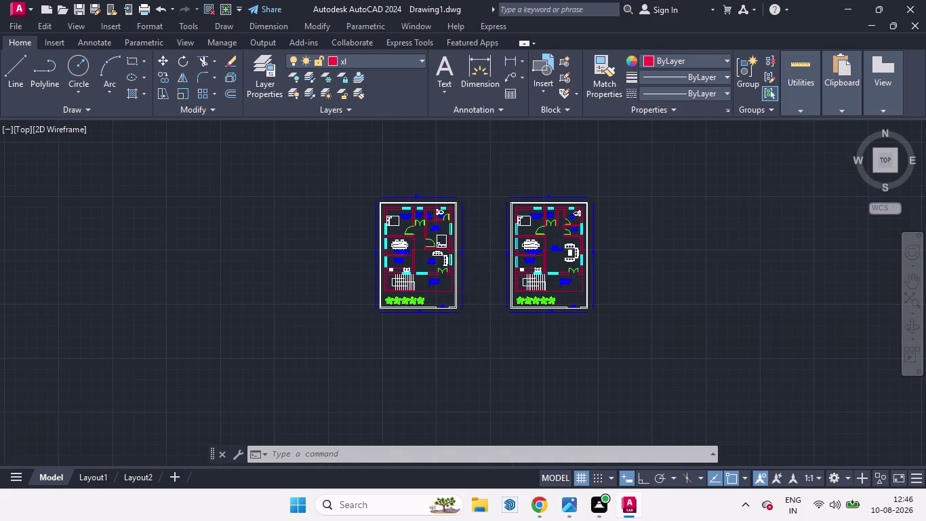
scroll(down, 3)
scroll(up, 3)
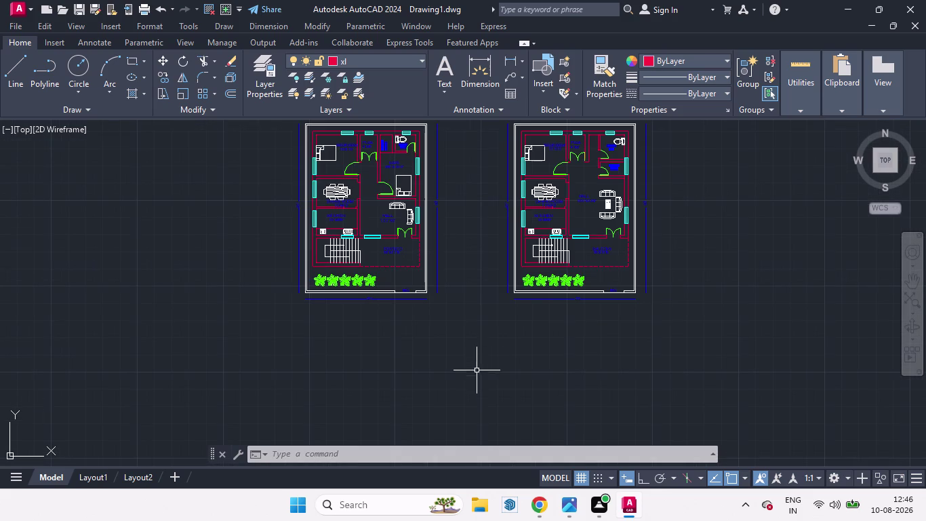
scroll(down, 3)
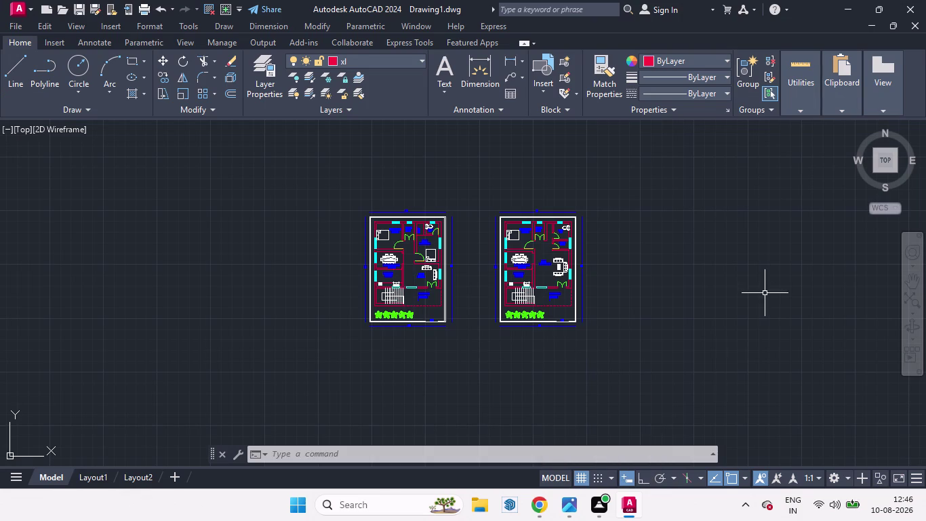
scroll(up, 3)
scroll(down, 3)
middle_drag(485, 340, 460, 348)
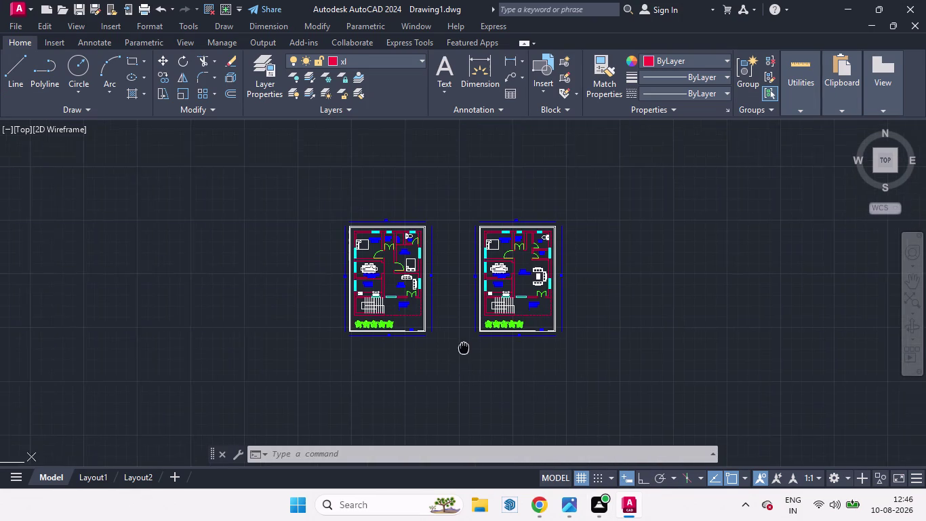
middle_drag(460, 347, 462, 320)
scroll(up, 3)
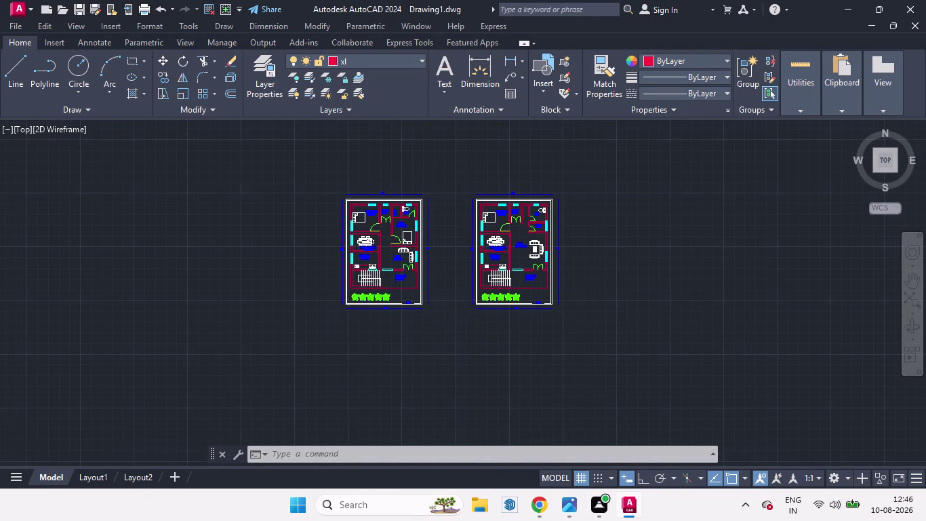
scroll(up, 3)
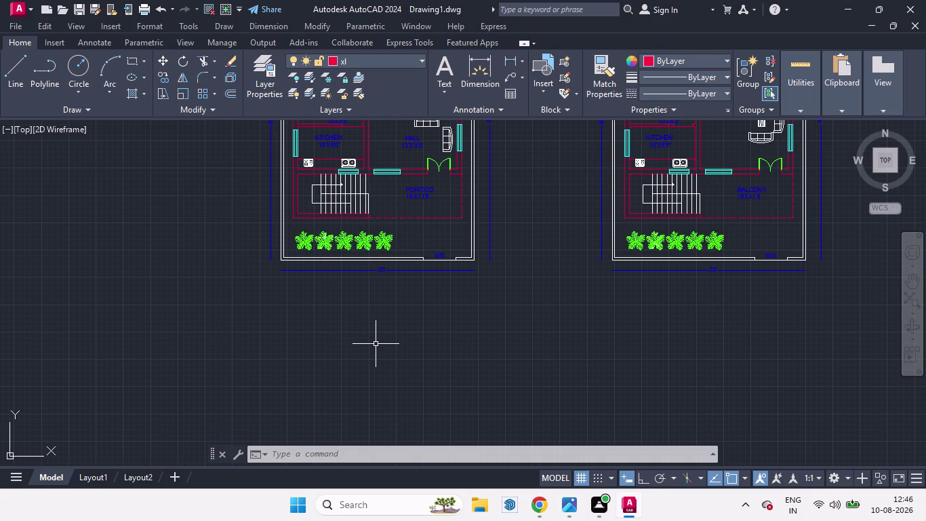
Add single-line text 'GROUND FLOOR', height 14, below the left floor plan.
text(DT)
key(Return)
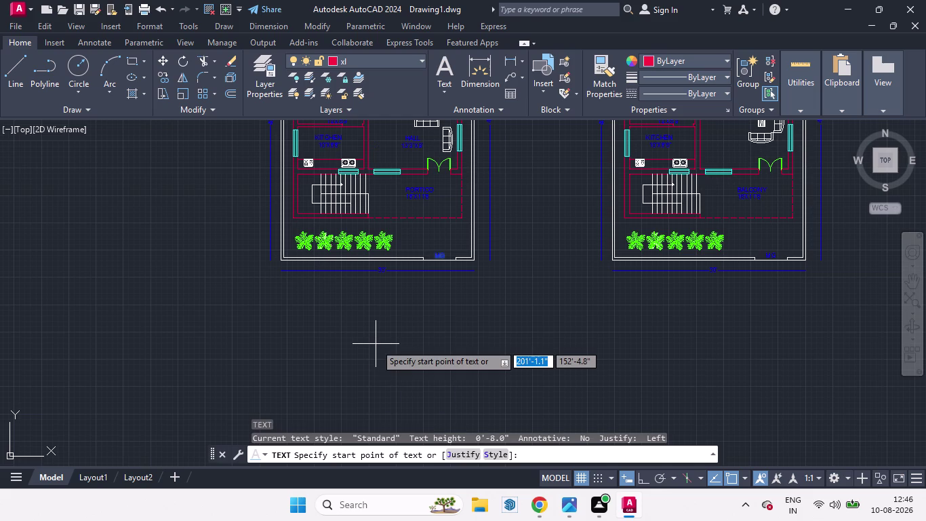
click(335, 288)
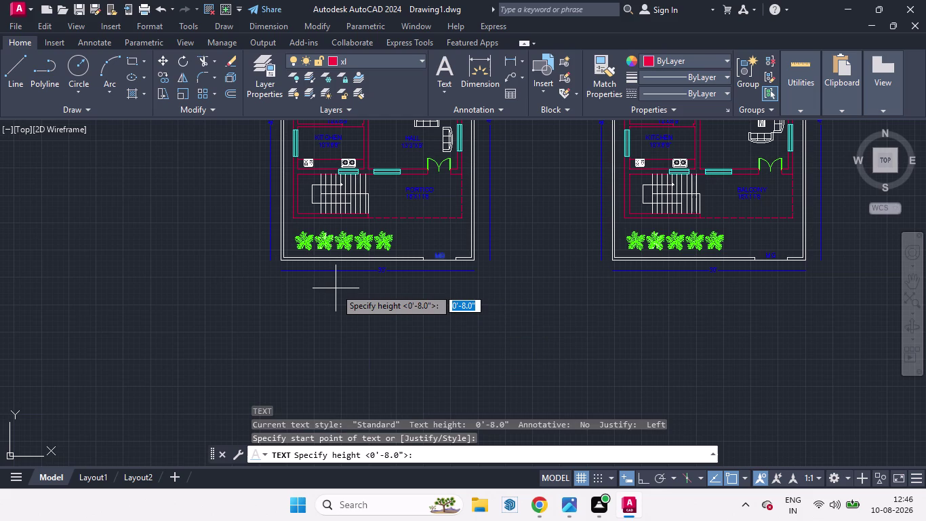
text(14)
key(Return)
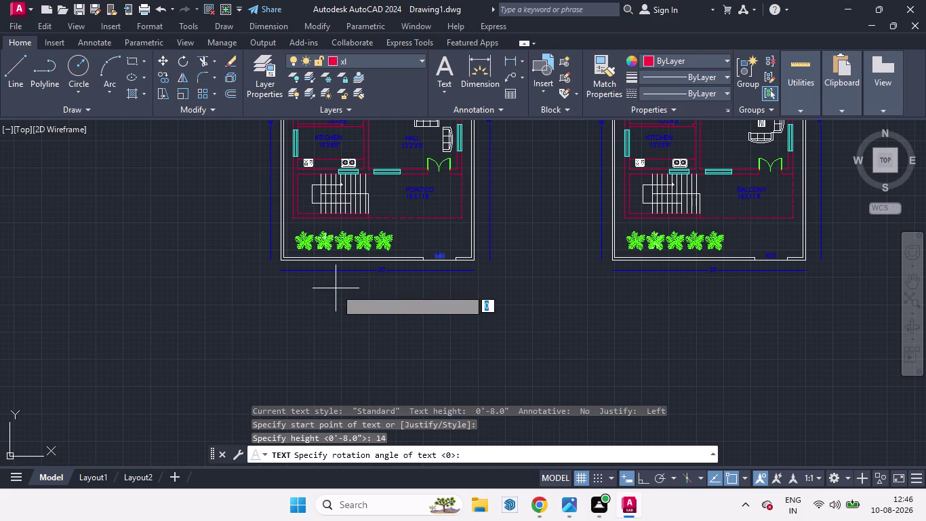
key(Return)
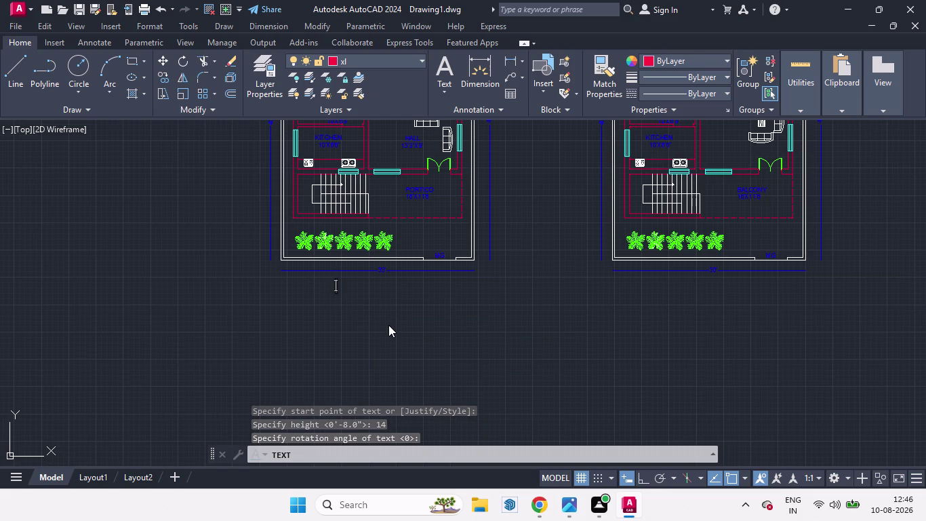
text(GR)
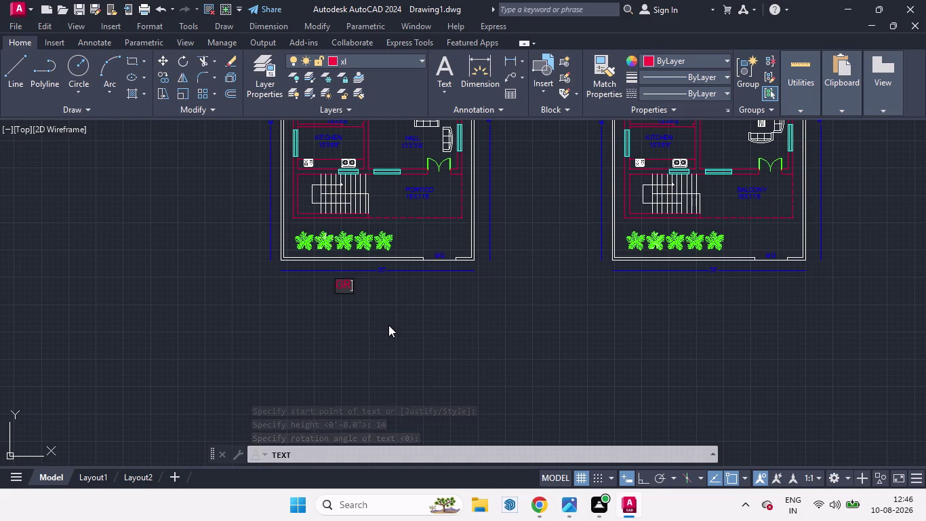
text(OUN)
key(d)
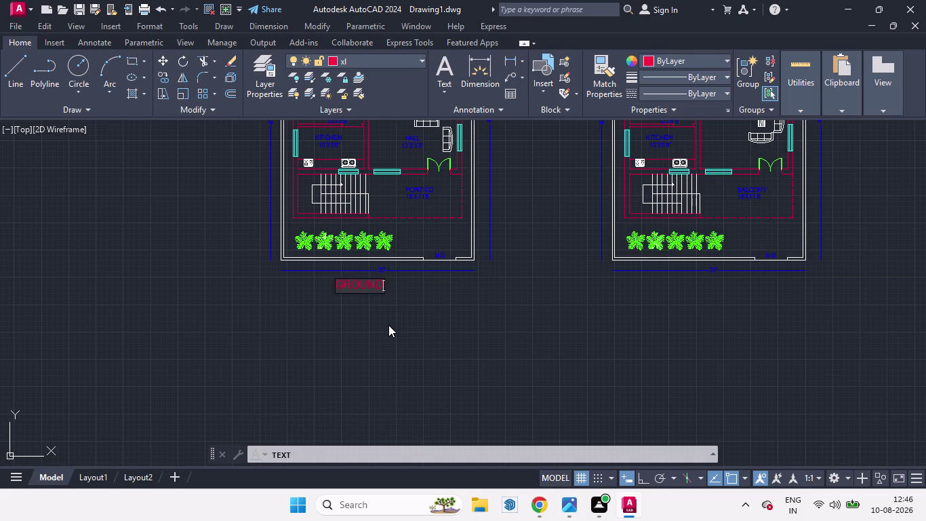
key(space)
text(F)
text(LOO)
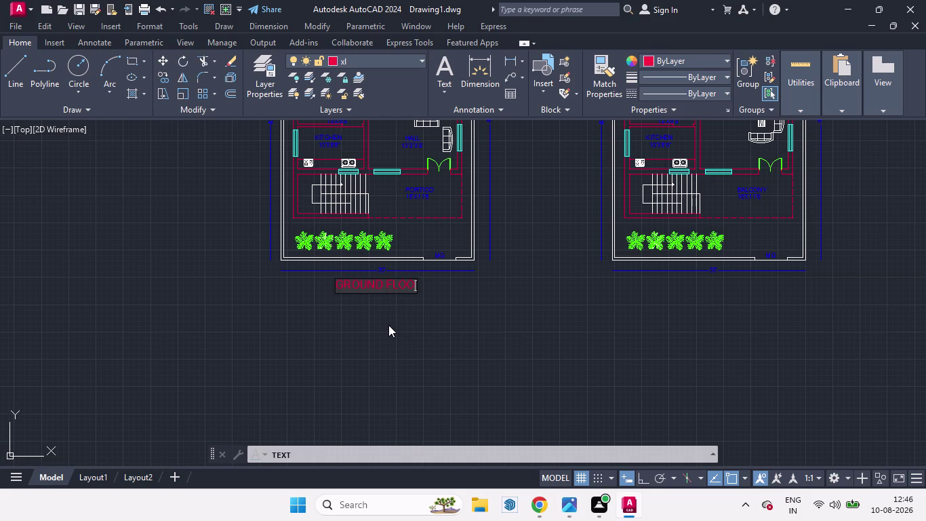
key(r)
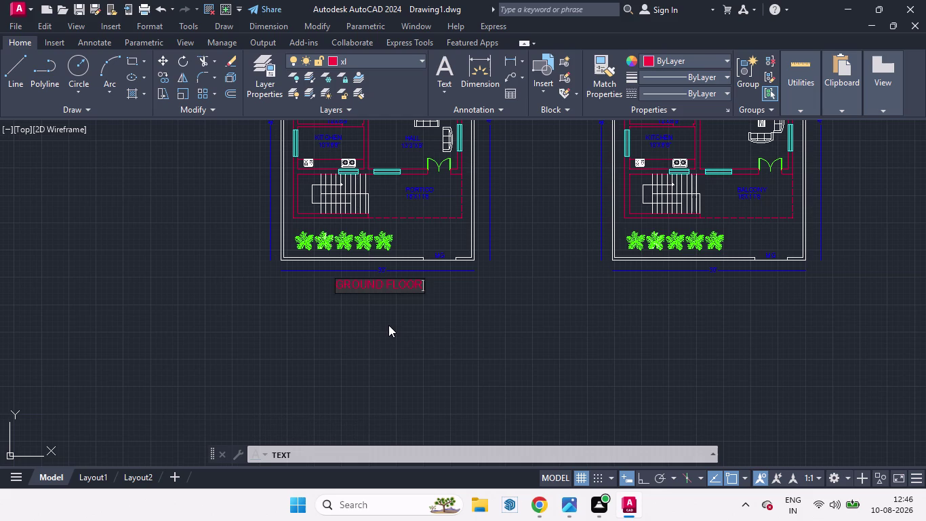
key(space)
click(437, 329)
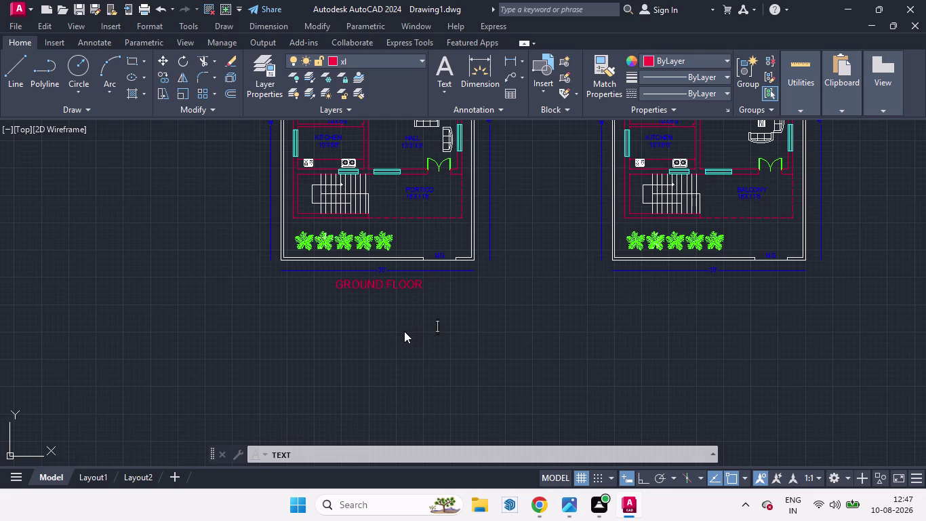
key(Escape)
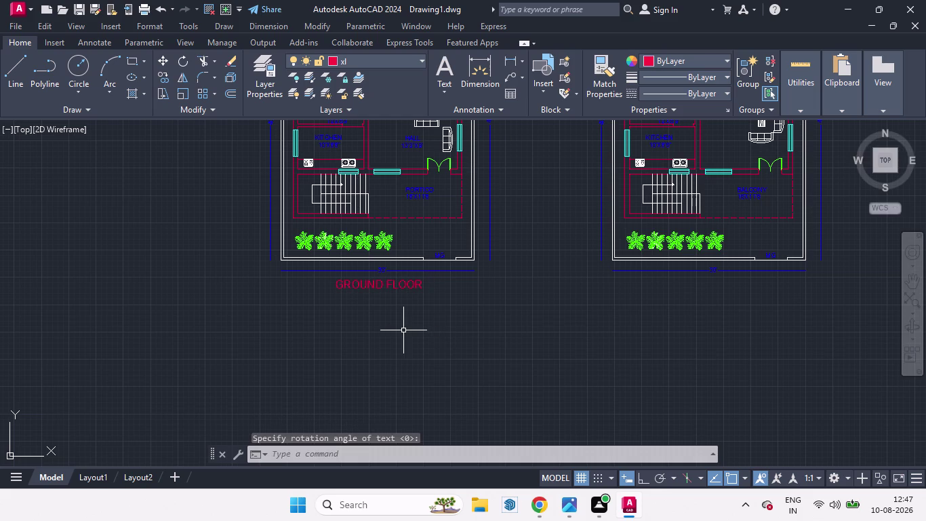
Zoom in on the GROUND FLOOR label and select it.
scroll(down, 3)
scroll(up, 3)
scroll(down, 3)
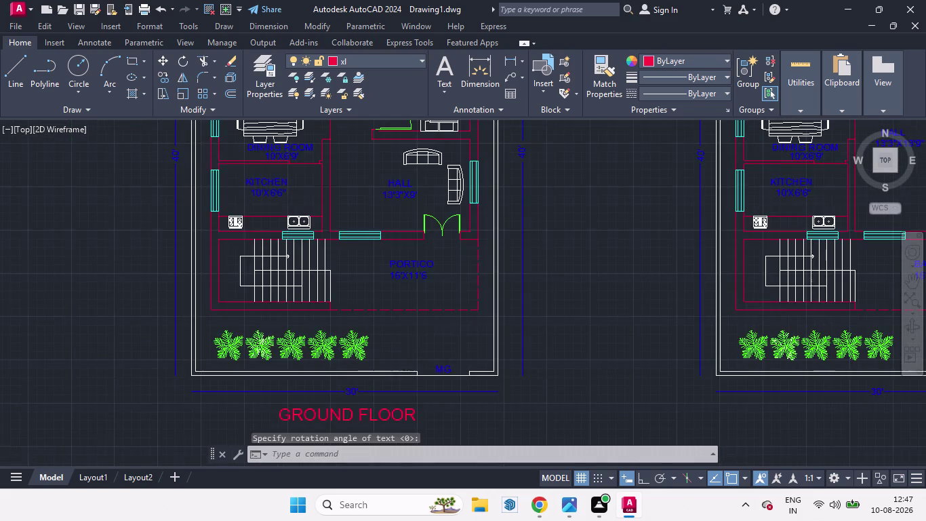
scroll(up, 3)
scroll(down, 3)
scroll(up, 3)
scroll(up, 3)
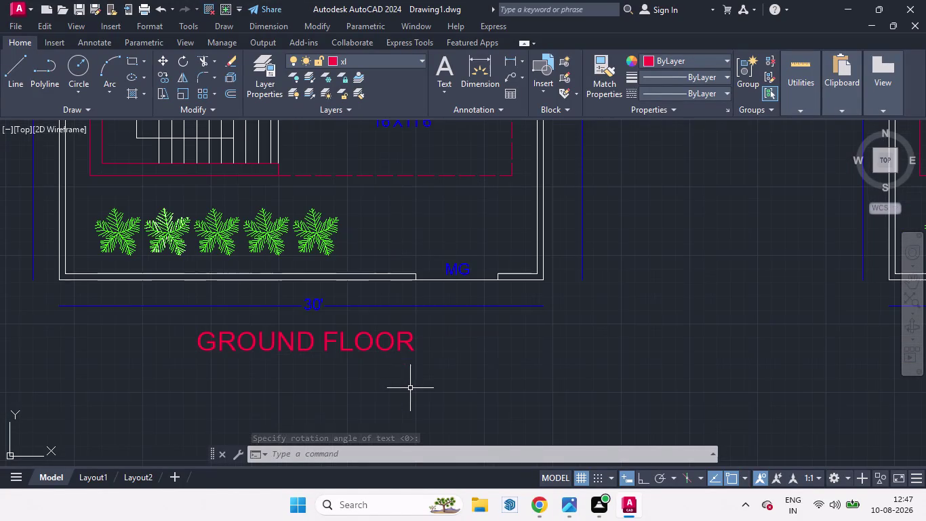
click(389, 346)
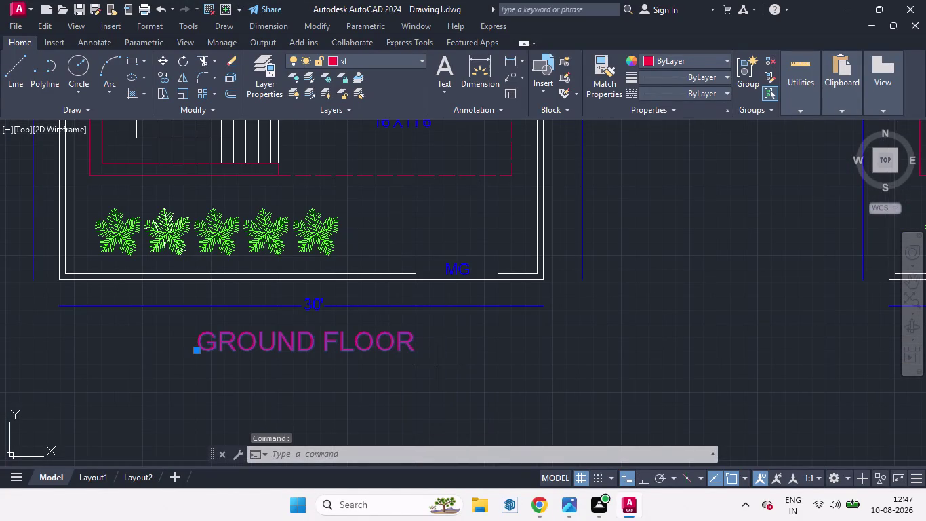
Copy the GROUND FLOOR label horizontally, with Ortho on, to beneath the right-hand plan.
scroll(down, 3)
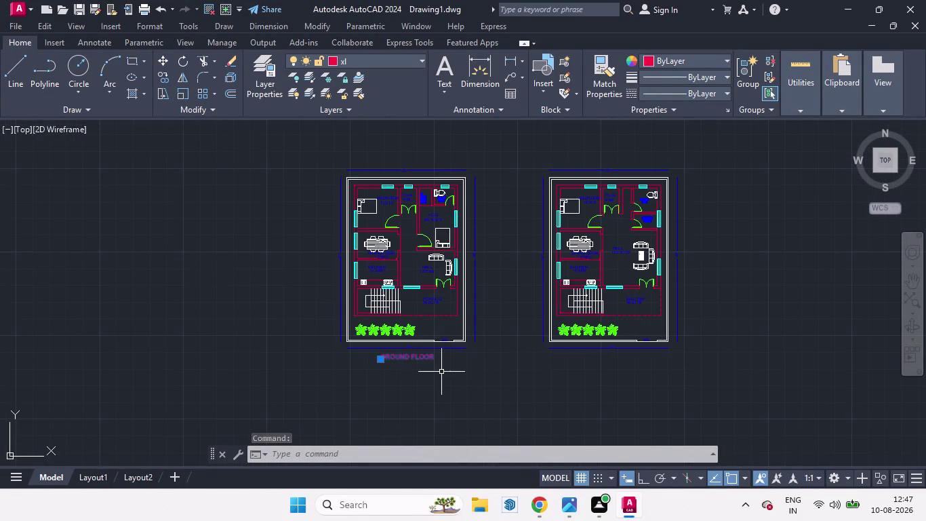
scroll(up, 3)
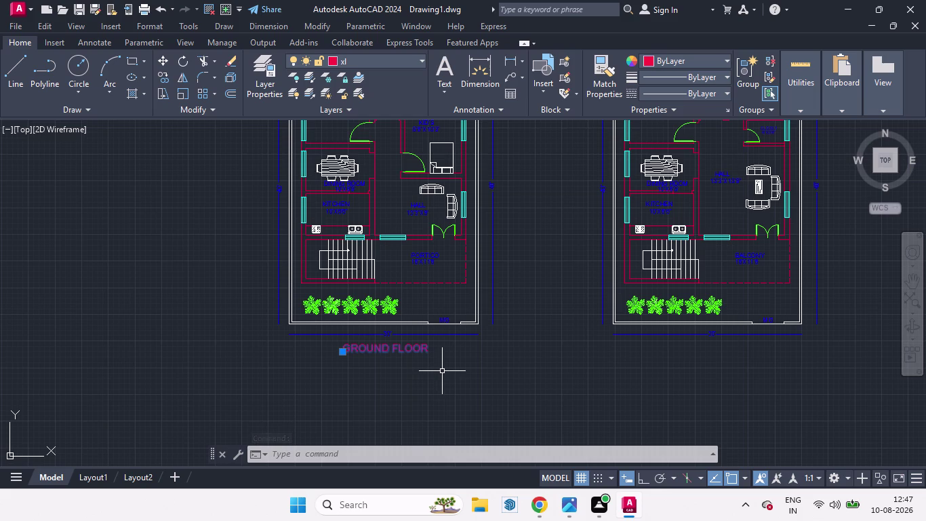
text(CO)
key(Return)
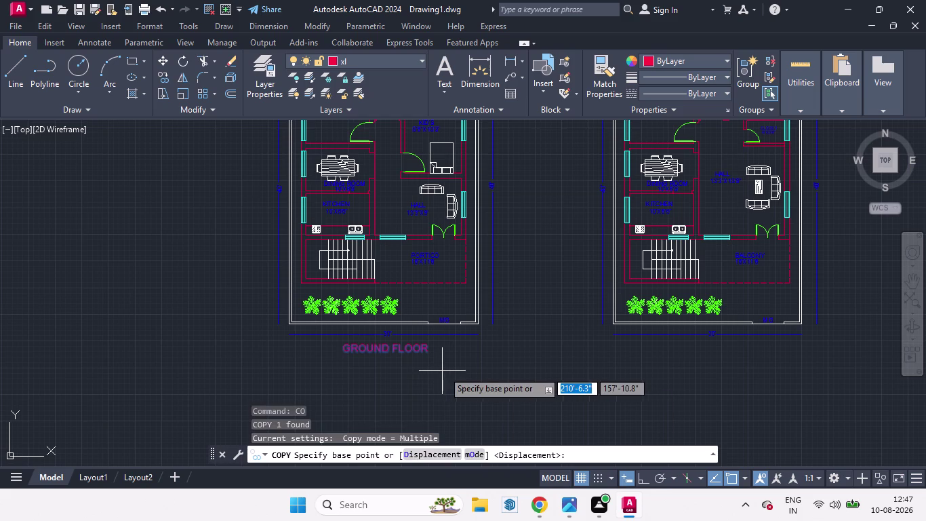
click(638, 480)
click(407, 365)
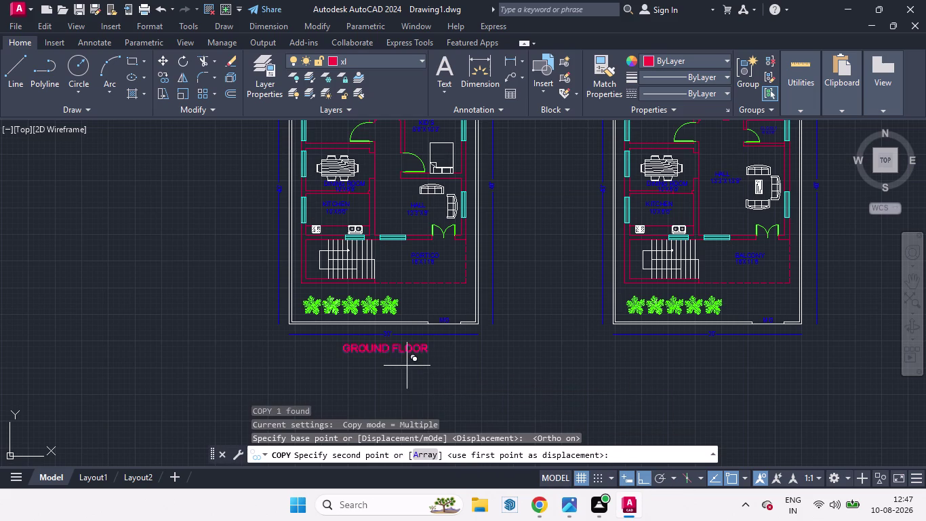
click(731, 402)
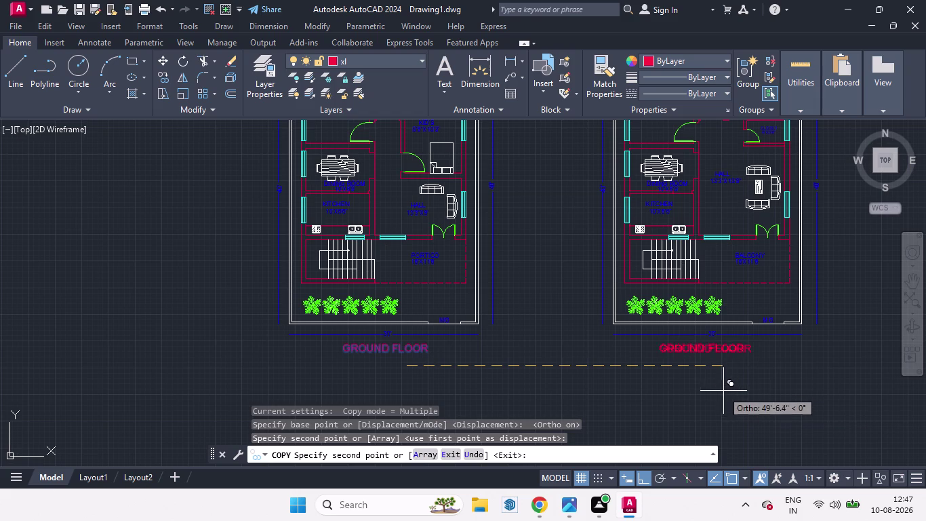
key(space)
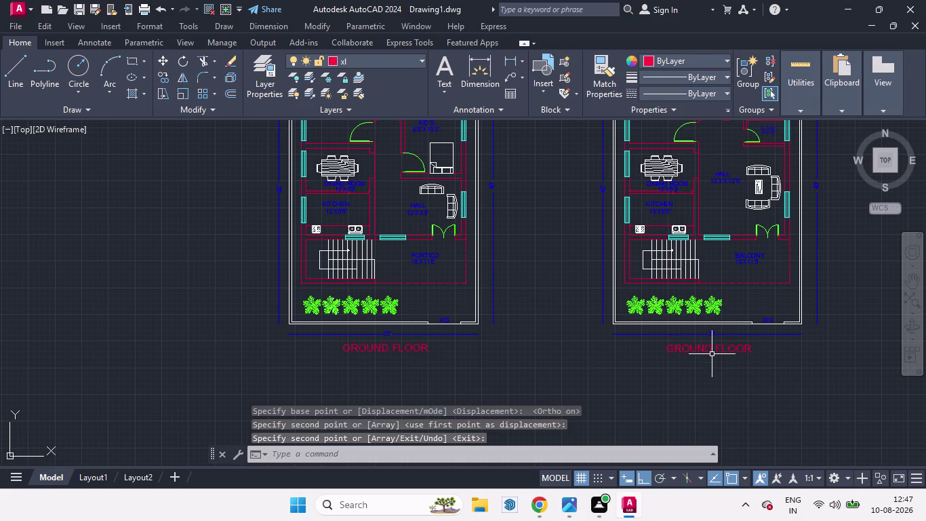
double_click(706, 352)
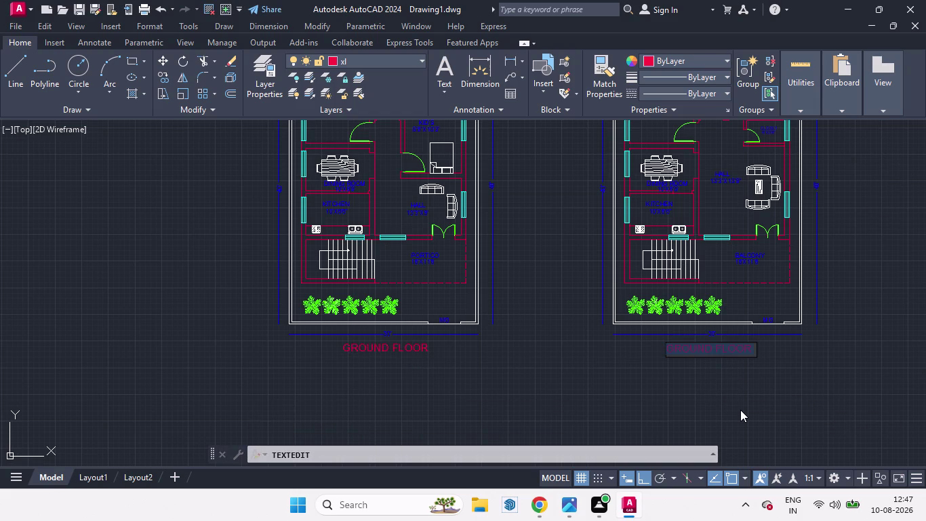
Change the copied label's text to 'FIRST FLOOR PLAN'.
click(714, 346)
key(BackSpace)
key(BackSpace)
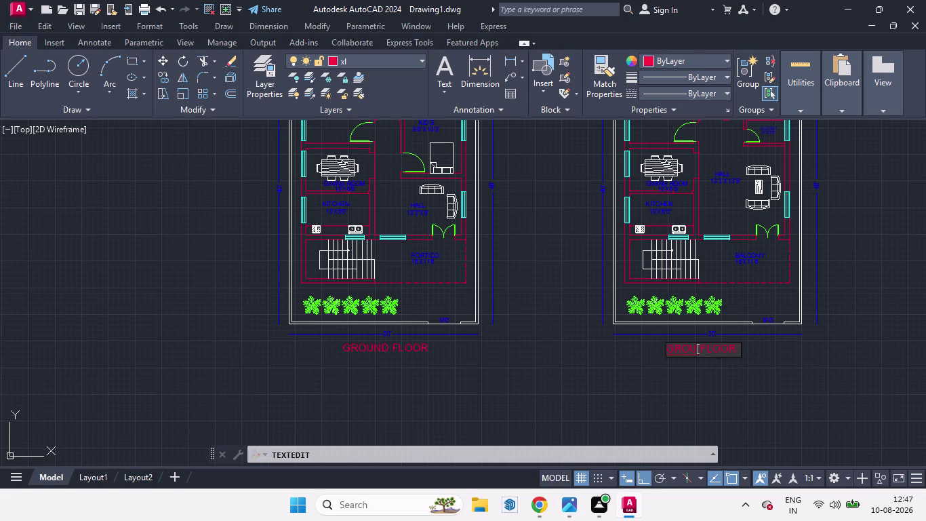
key(BackSpace)
key(BackSpace)
key(BackSpace)
key(BackSpace)
text(F)
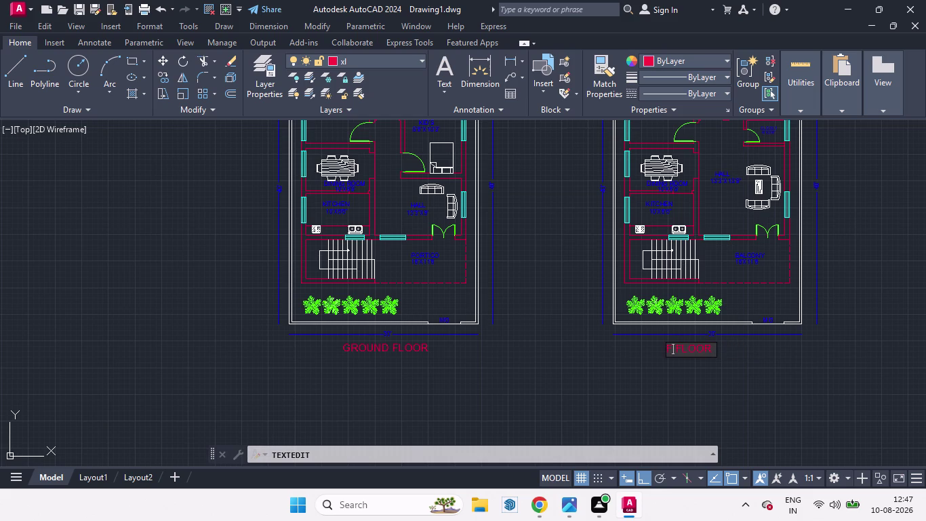
text(IRST)
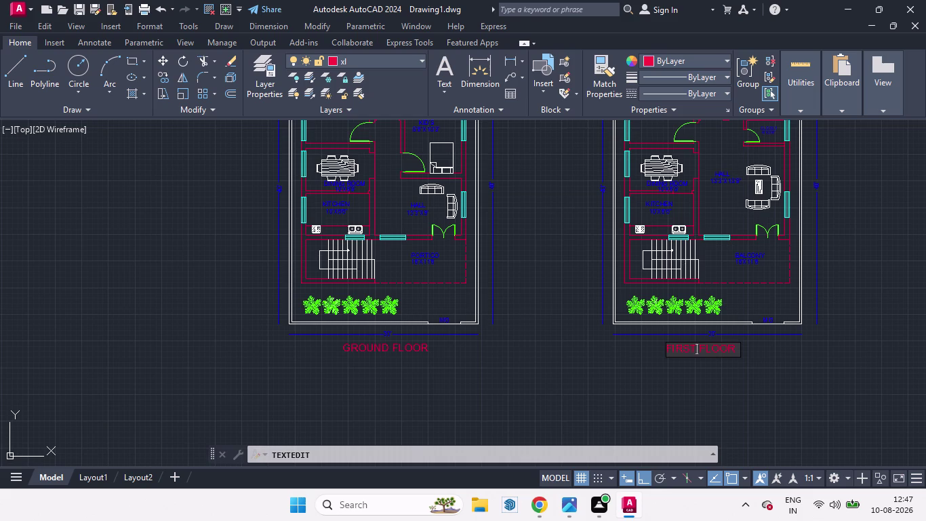
click(735, 349)
key(space)
text(P)
text(LAN)
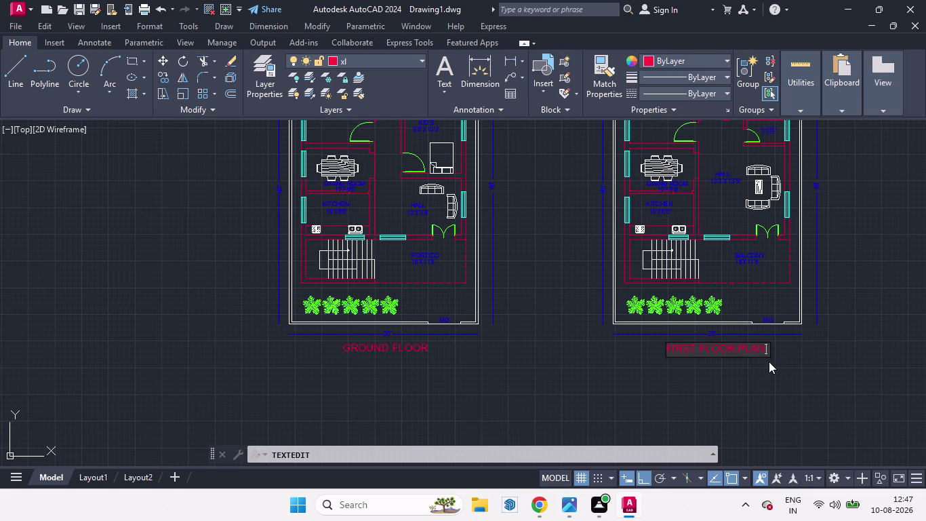
click(770, 361)
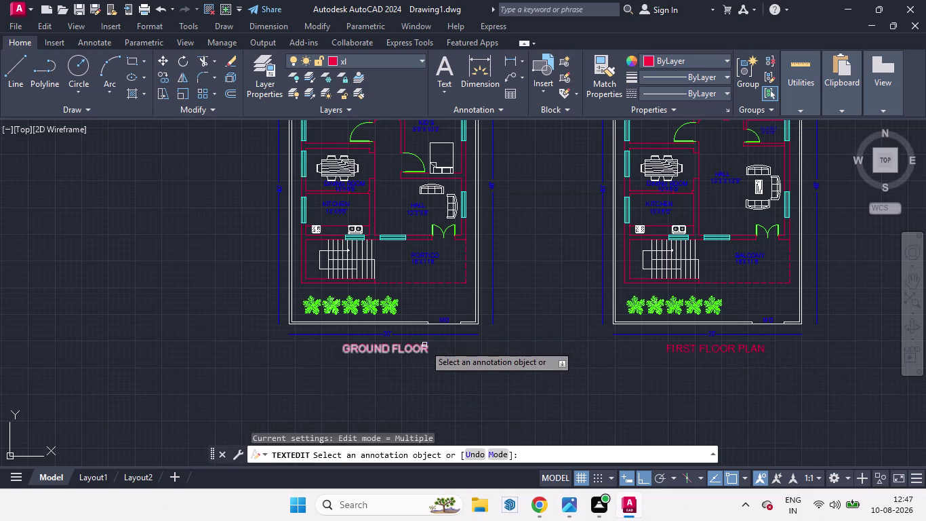
Append PLAN to the left label so it reads 'GROUND FLOOR PLAN'.
double_click(414, 346)
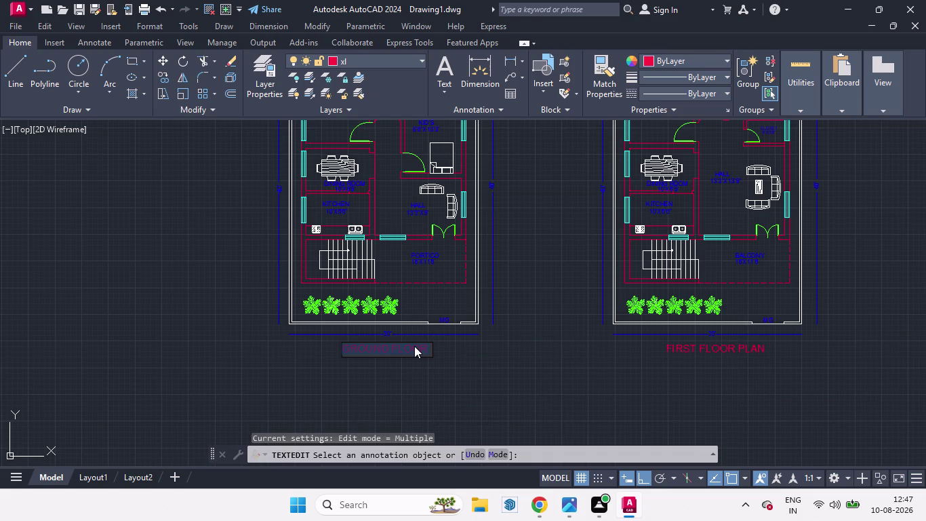
click(430, 347)
key(space)
text(P)
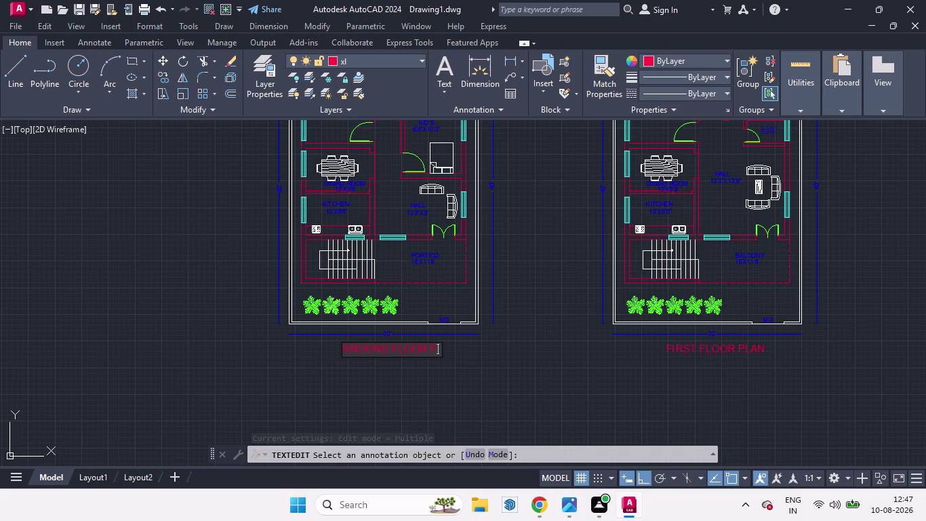
text(LAN)
key(Return)
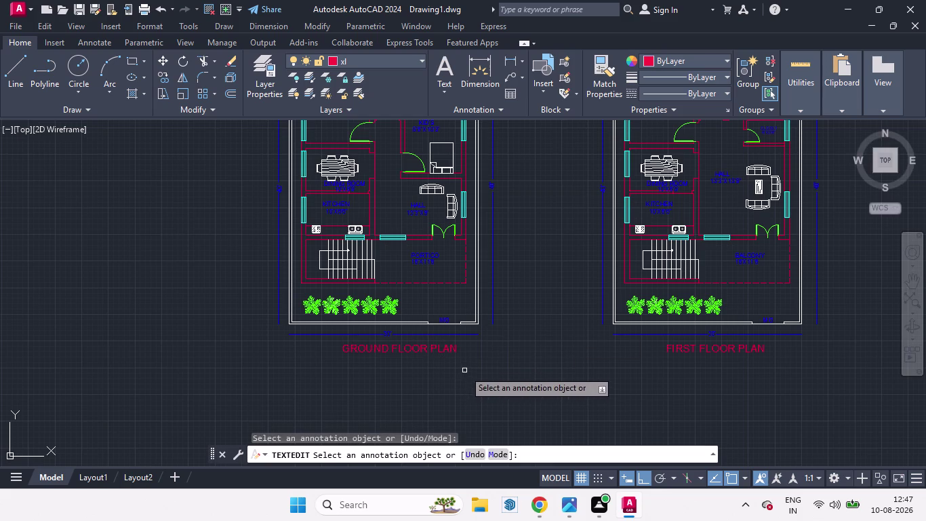
Move the GROUND FLOOR PLAN label to centre it under the left plan.
key(space)
scroll(down, 3)
scroll(up, 3)
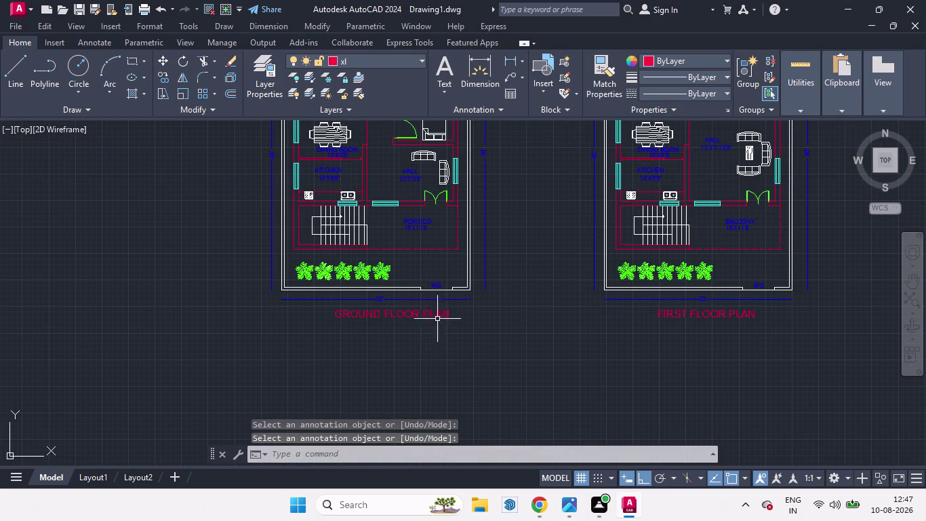
click(430, 314)
key(m)
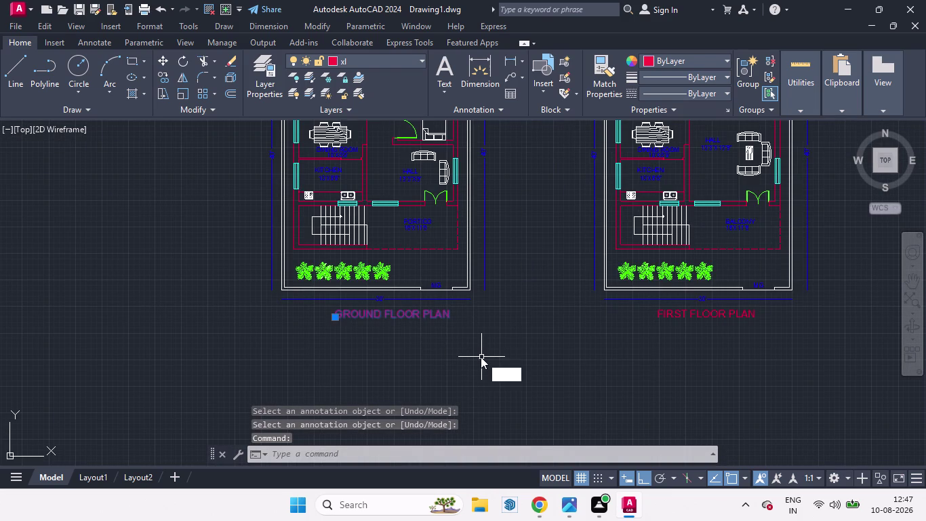
key(Return)
click(478, 359)
click(461, 354)
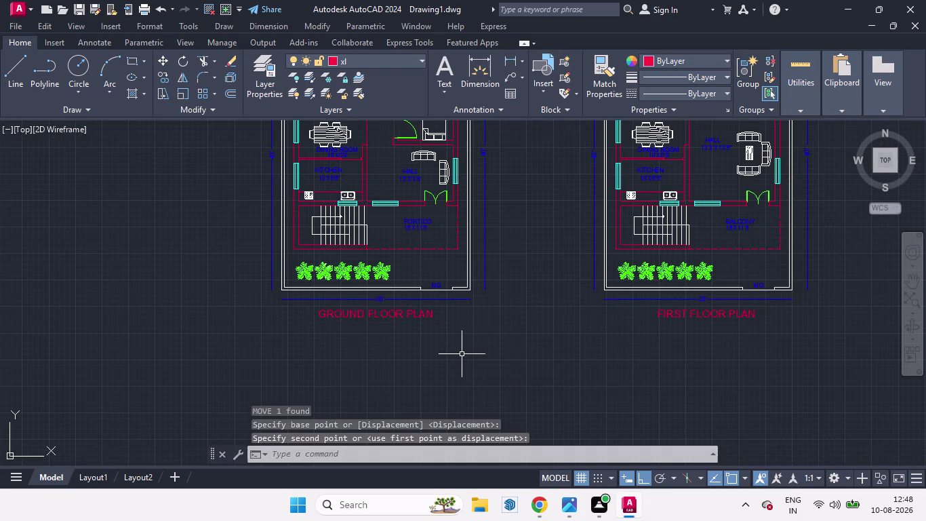
Move the FIRST FLOOR PLAN label to centre it under the right plan.
click(701, 315)
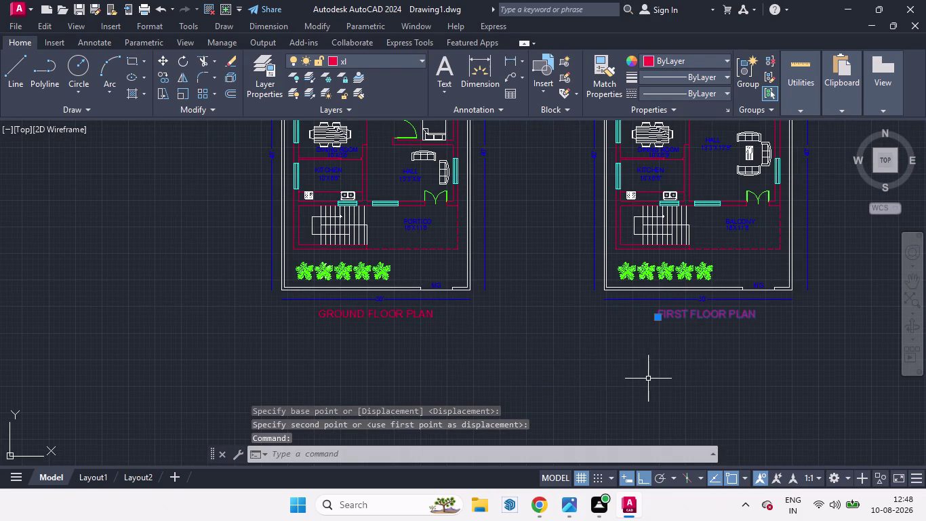
key(m)
key(Return)
click(640, 376)
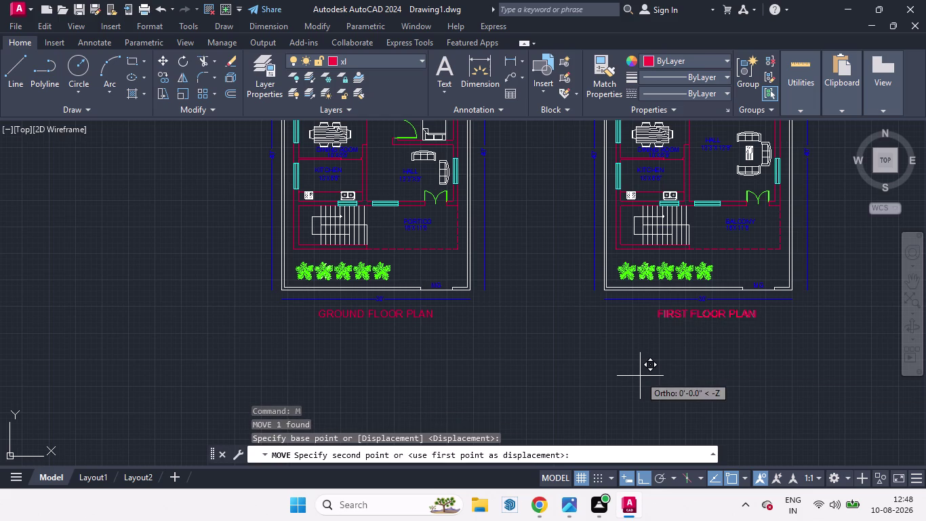
click(631, 373)
scroll(down, 3)
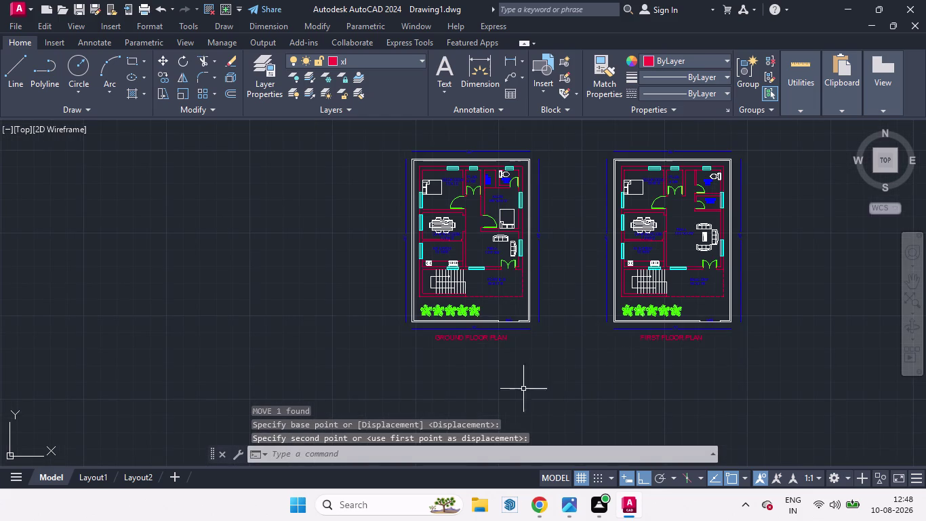
key(l)
key(Return)
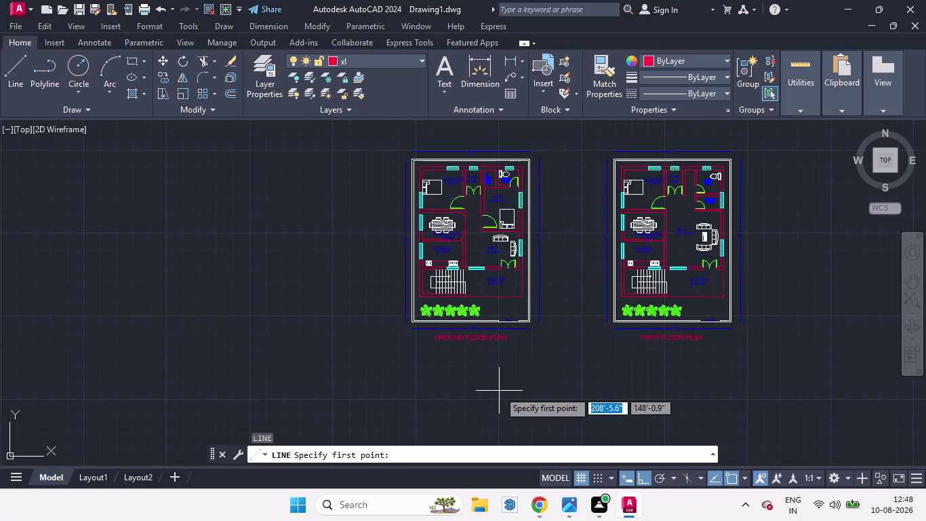
Select 0.40 mm in Lineweight Settings and confirm it as the current lineweight.
scroll(up, 3)
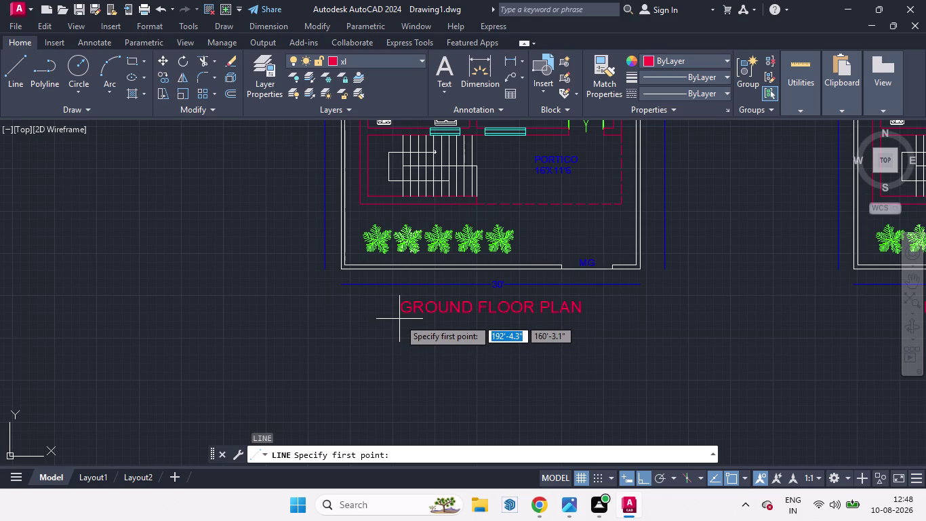
click(727, 58)
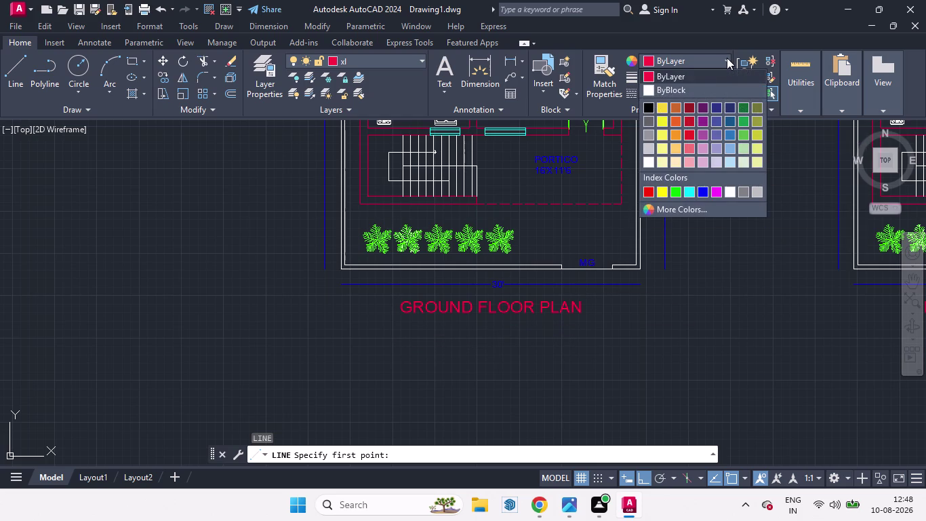
click(727, 57)
click(727, 74)
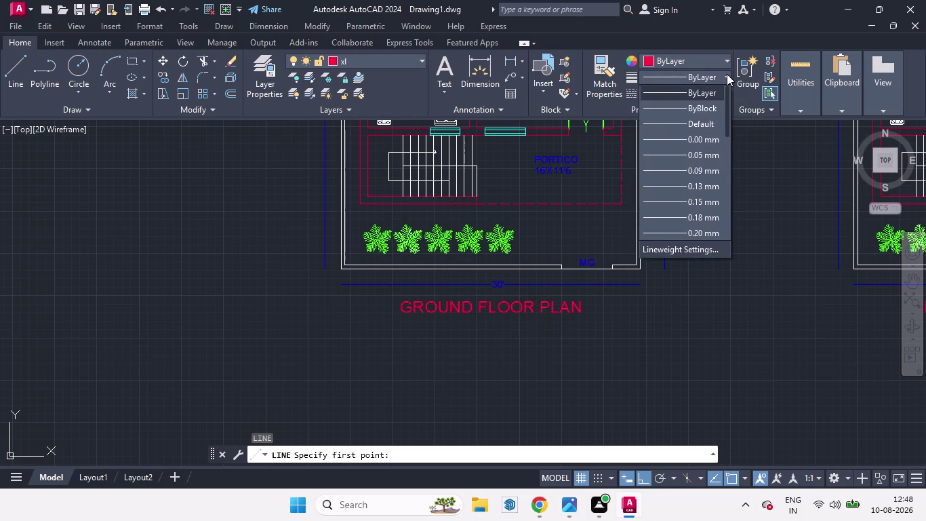
click(727, 74)
click(727, 74)
click(706, 254)
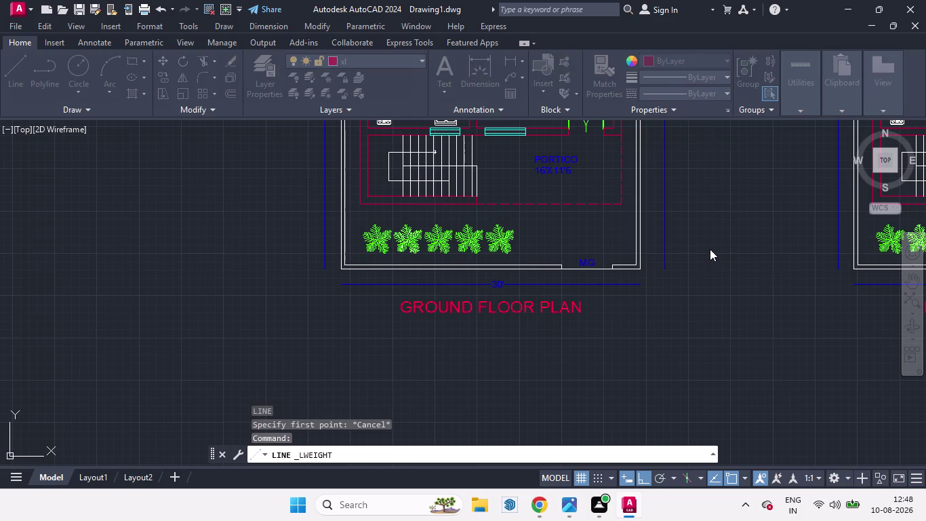
scroll(down, 3)
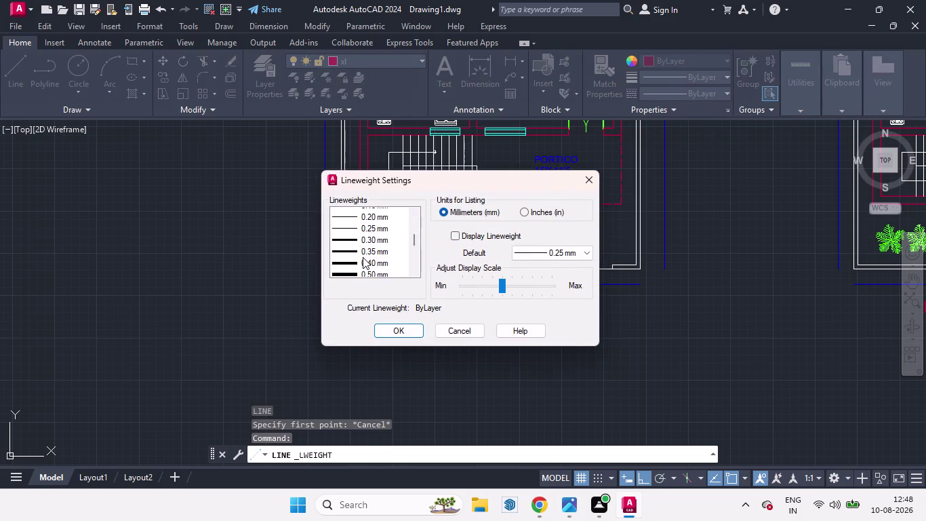
scroll(up, 3)
scroll(down, 3)
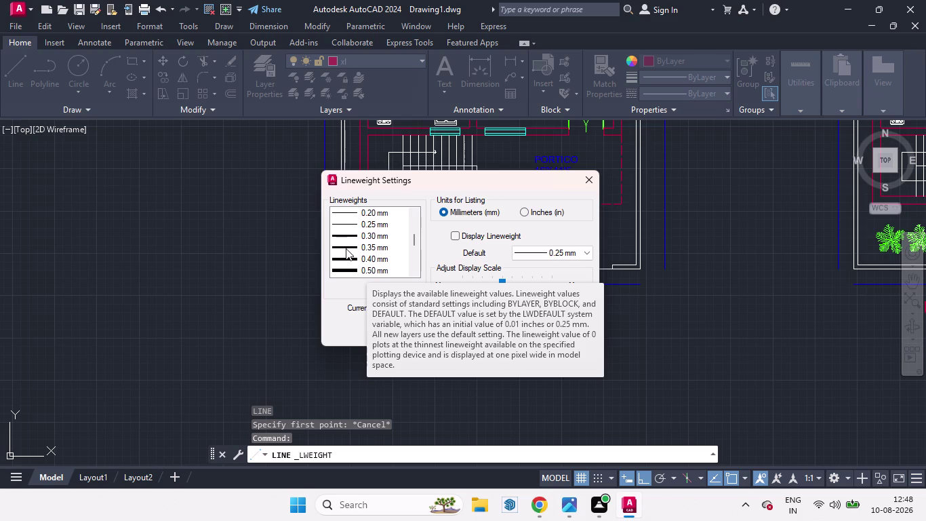
click(346, 258)
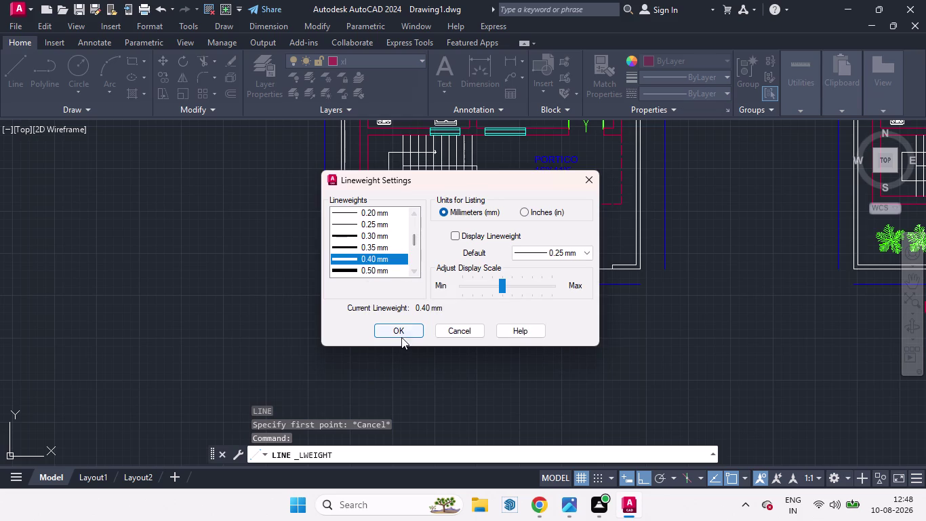
click(399, 332)
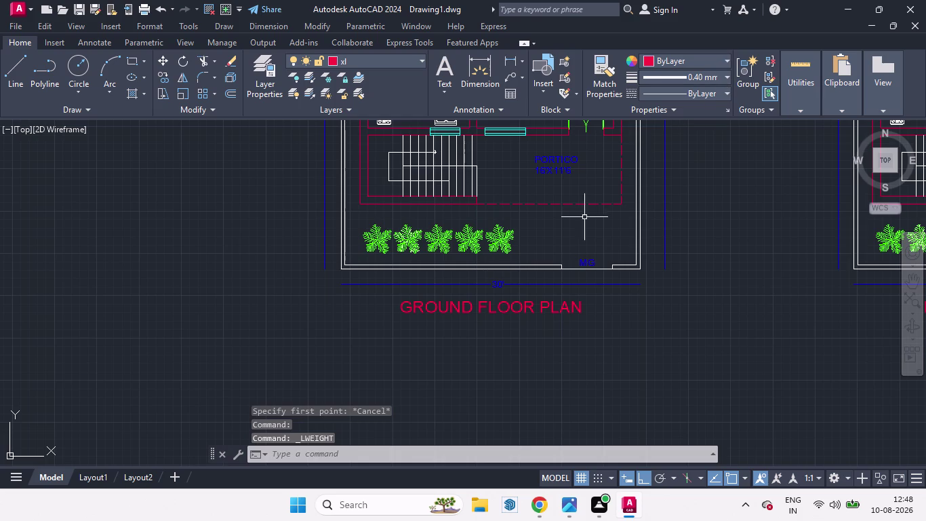
Attempt a line under the GROUND FLOOR PLAN title, cancelling a stray selection.
click(397, 330)
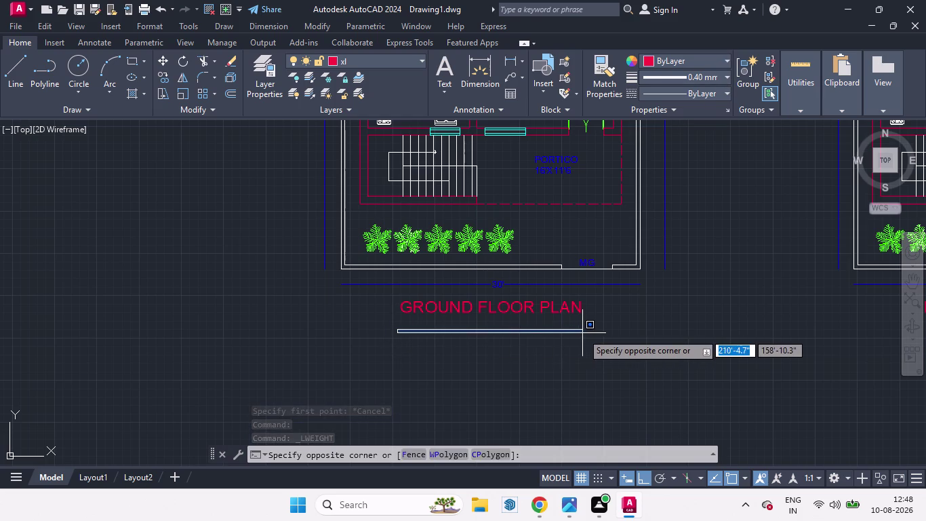
key(space)
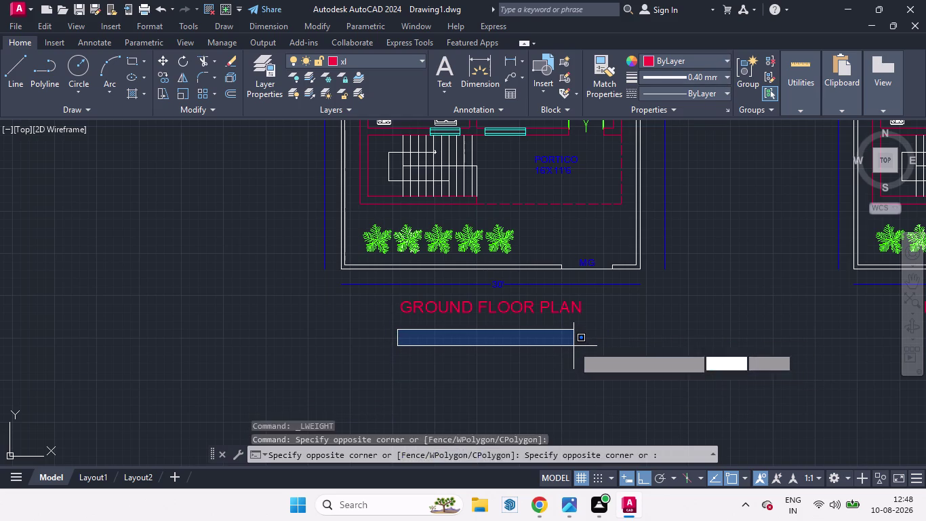
key(Escape)
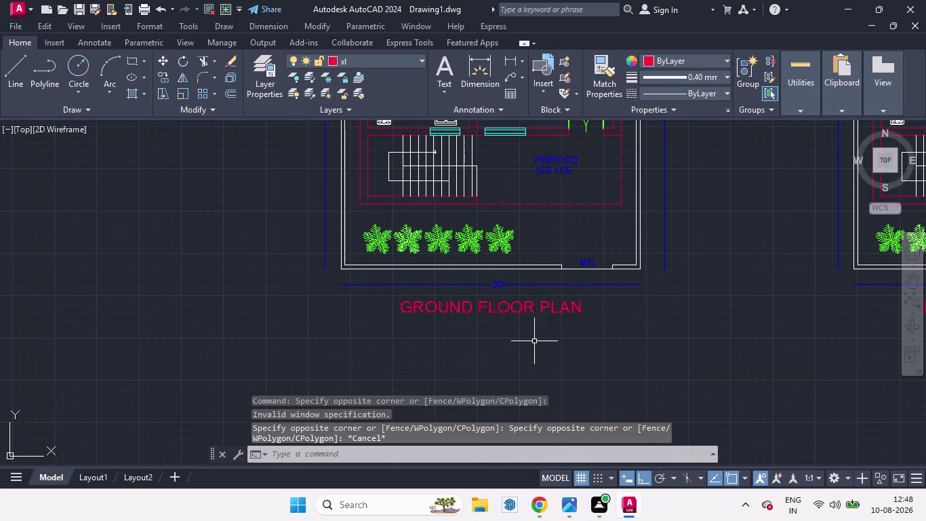
key(l)
key(Return)
click(389, 320)
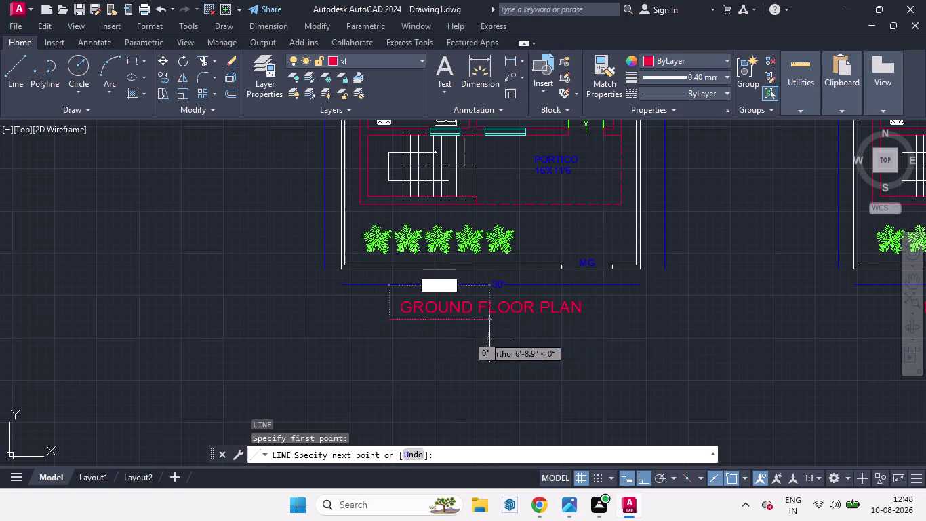
key(space)
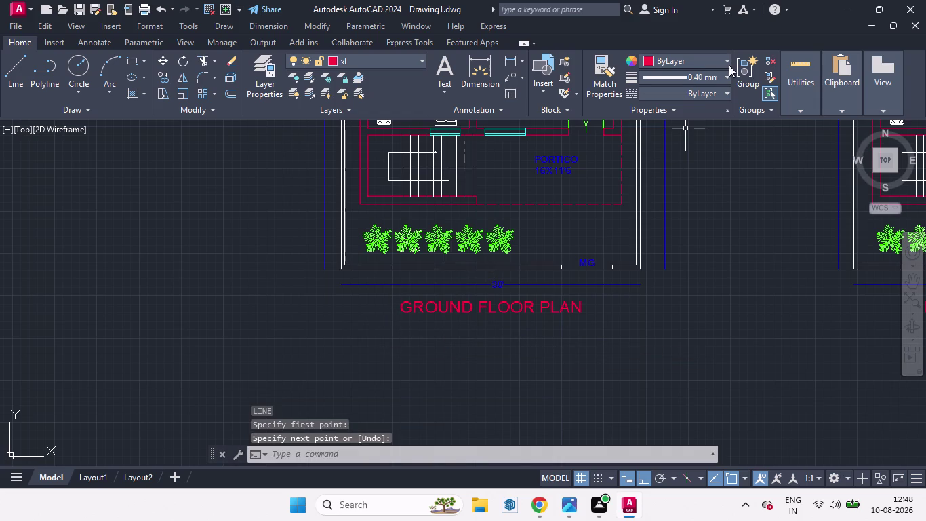
Set the current lineweight to 1.00 mm from the lineweight list.
click(725, 93)
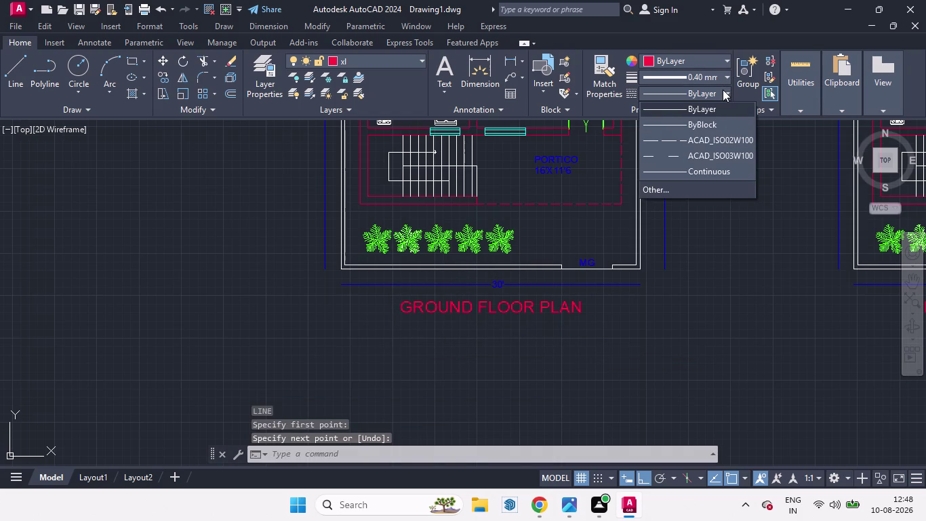
click(721, 75)
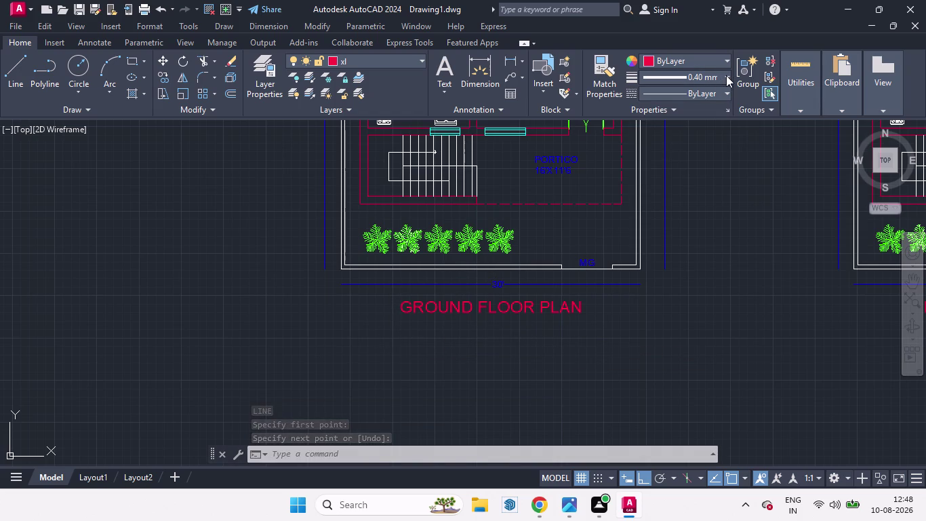
click(726, 75)
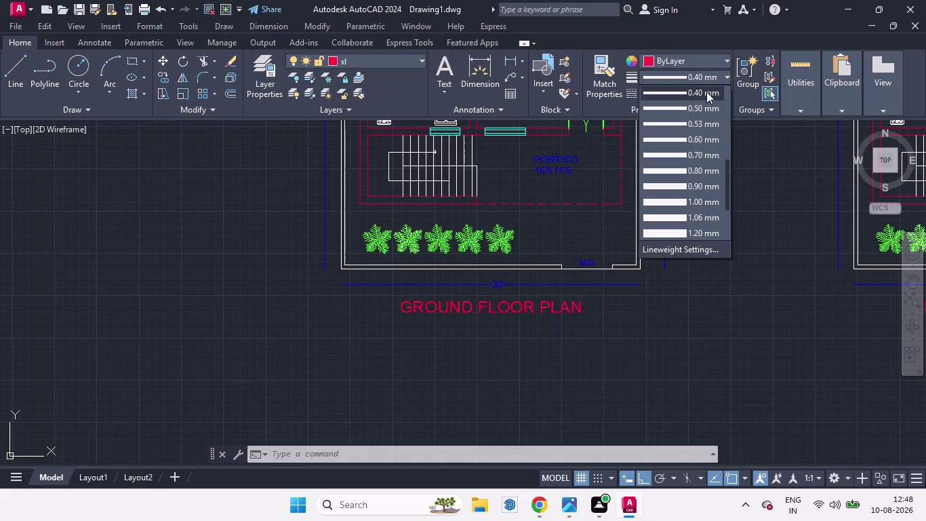
click(673, 203)
click(401, 327)
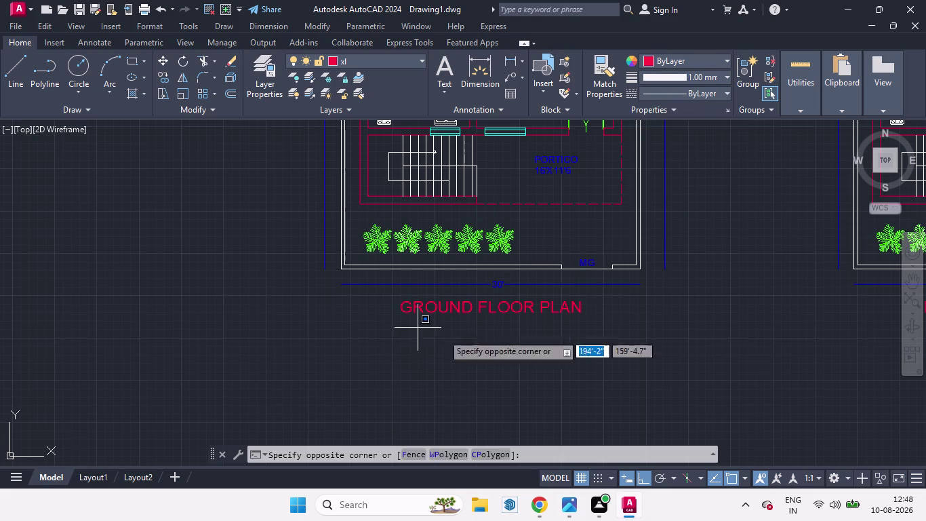
Draw an underline beneath GROUND FLOOR PLAN, extending past the title's right end.
key(space)
key(l)
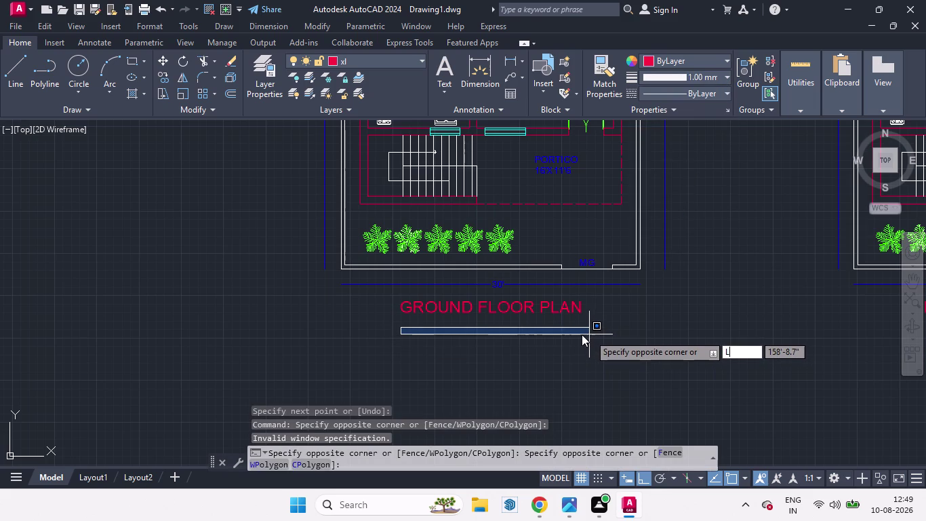
key(Escape)
key(l)
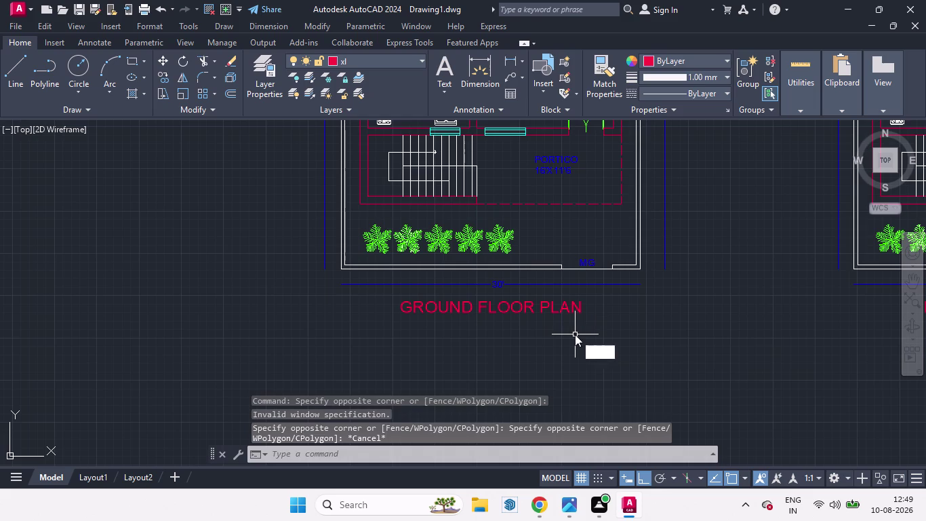
key(Return)
click(392, 321)
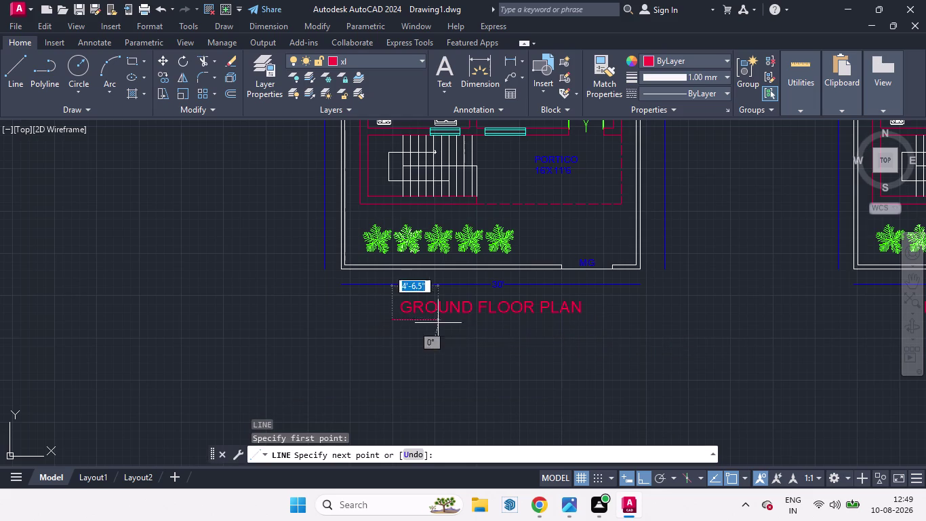
click(590, 330)
key(space)
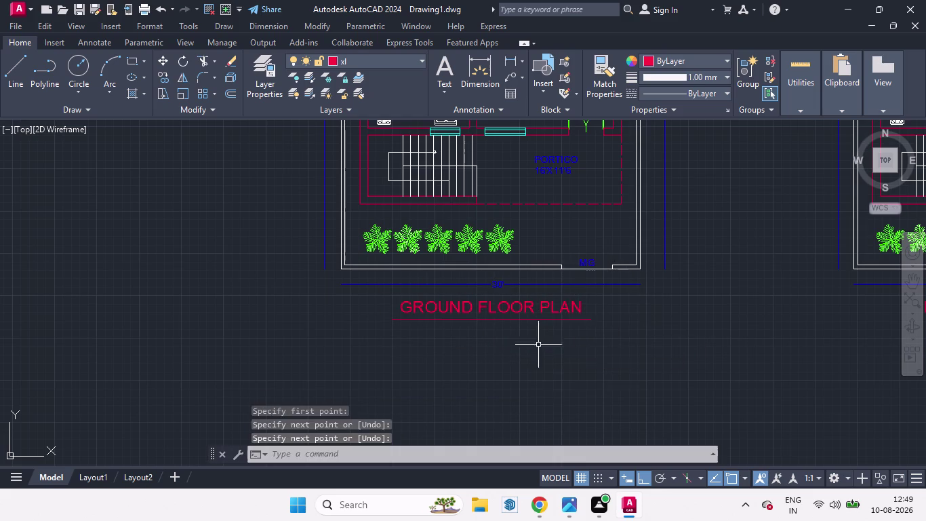
Give the new underline a 1.00 mm lineweight.
click(569, 320)
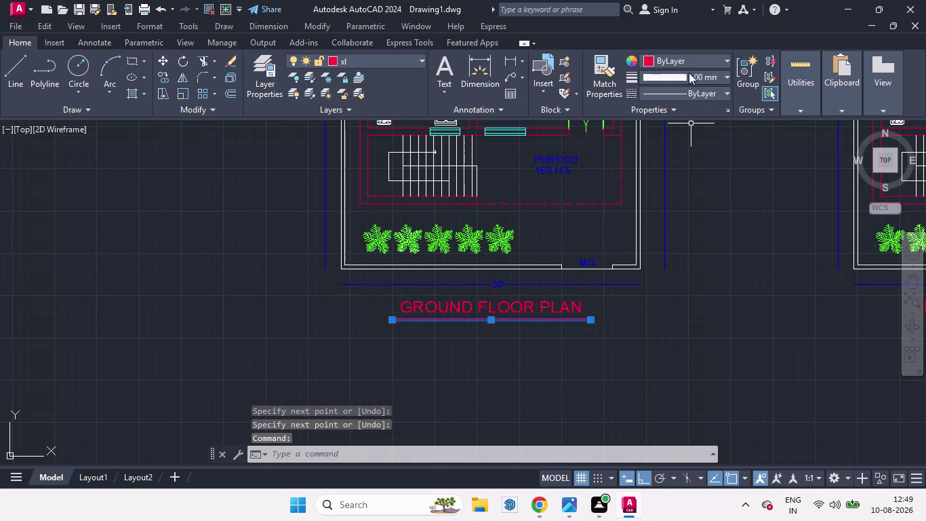
click(683, 73)
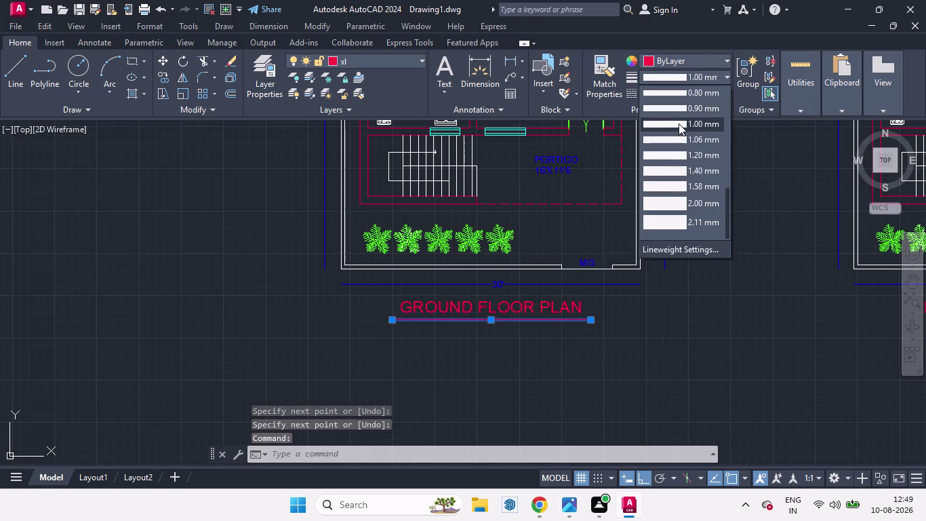
click(679, 123)
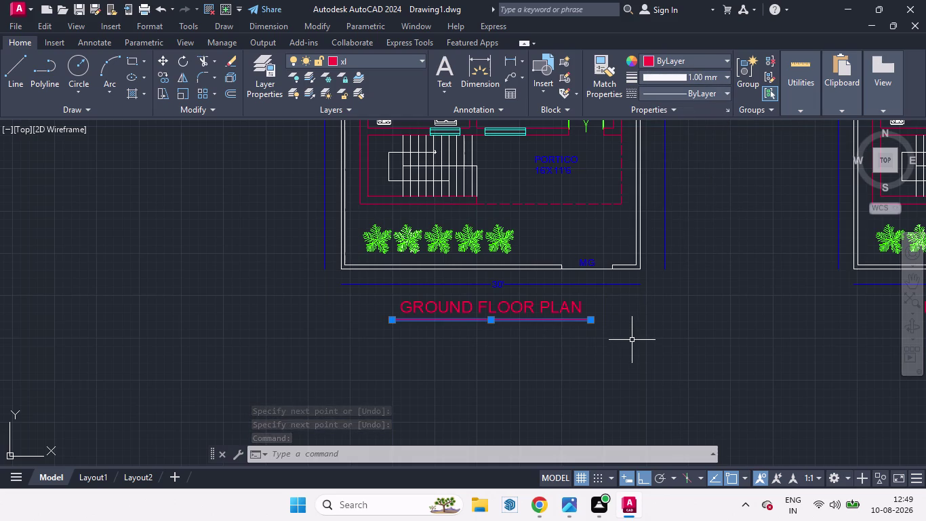
key(space)
Zoom in and draw a line under FIRST FLOOR PLAN from left to right.
scroll(up, 3)
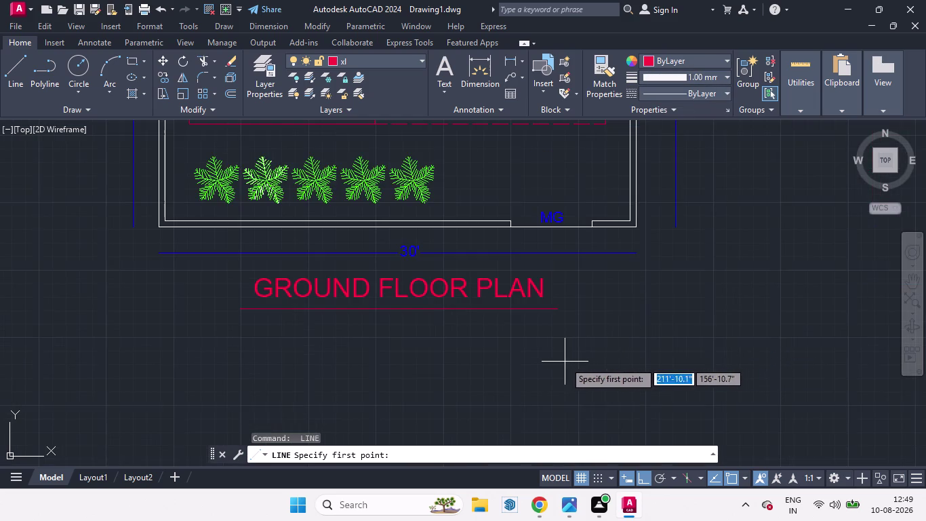
scroll(down, 3)
scroll(up, 3)
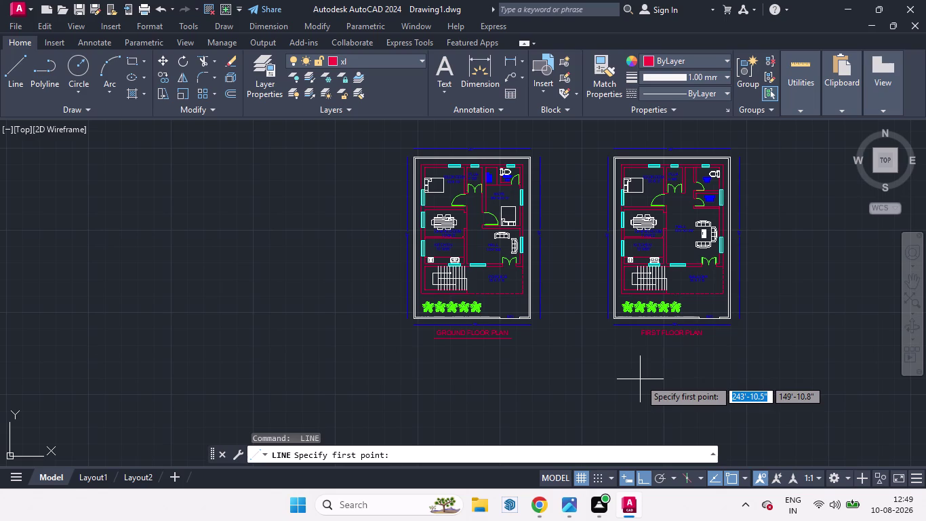
key(l)
key(Return)
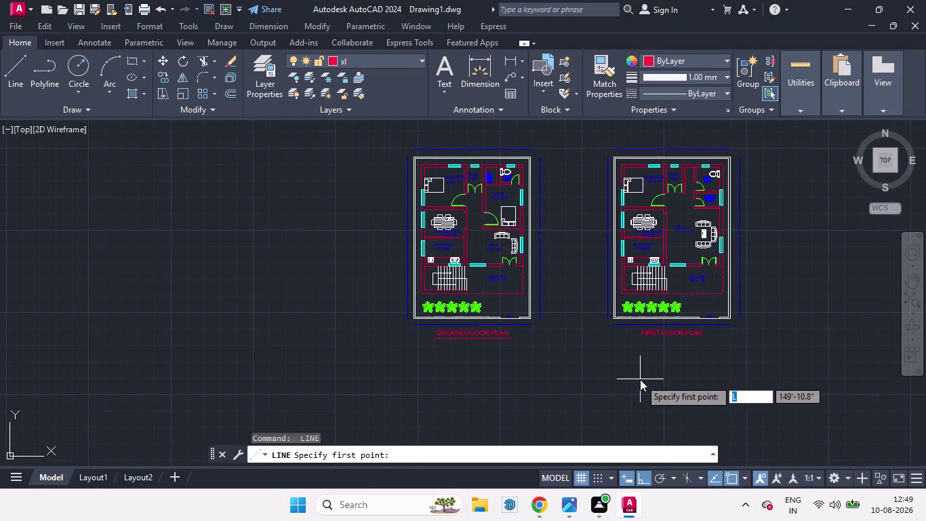
key(Escape)
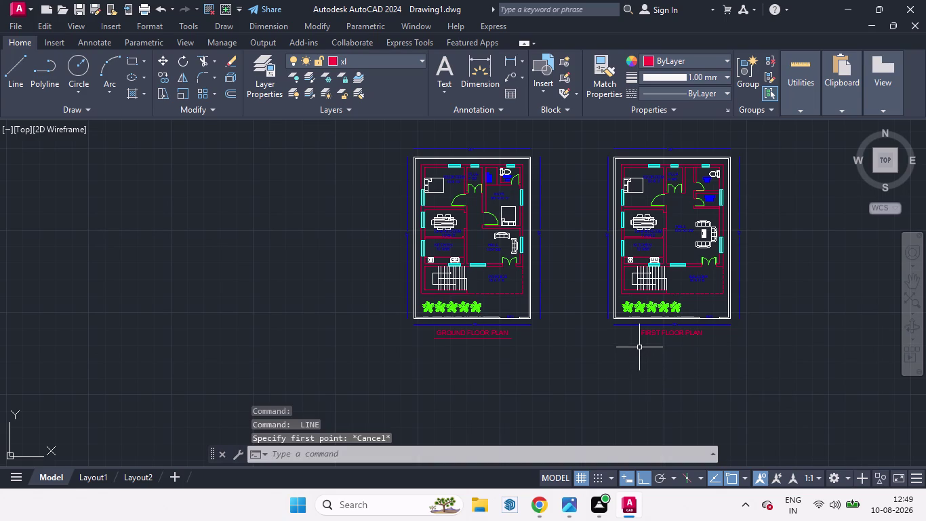
key(l)
key(Return)
scroll(up, 3)
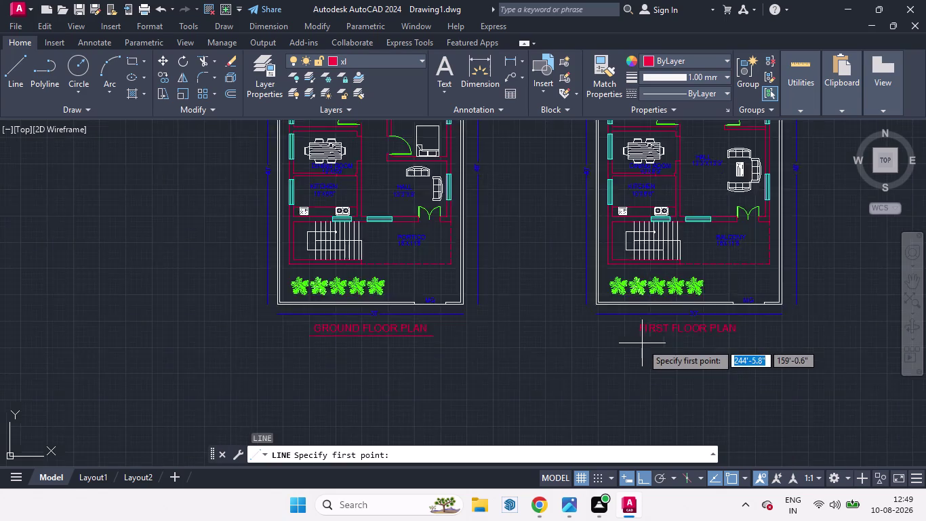
scroll(up, 3)
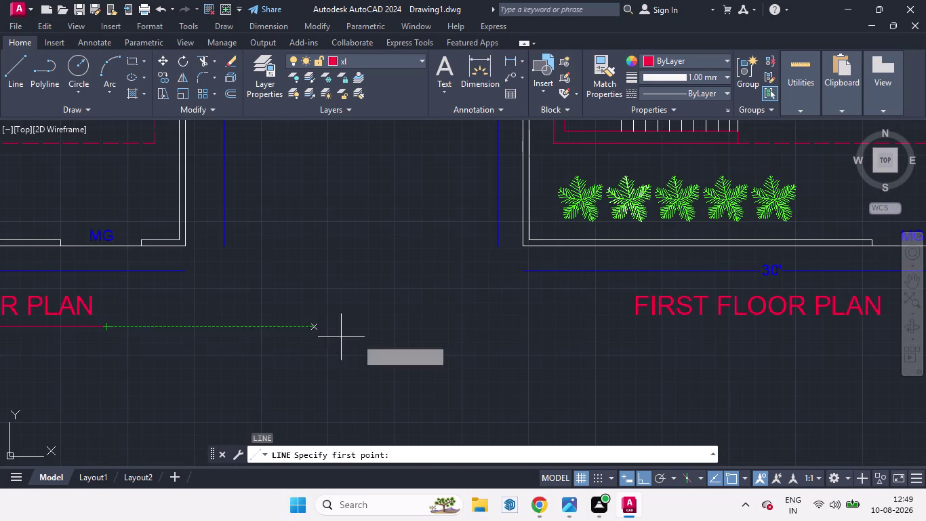
click(620, 329)
scroll(down, 3)
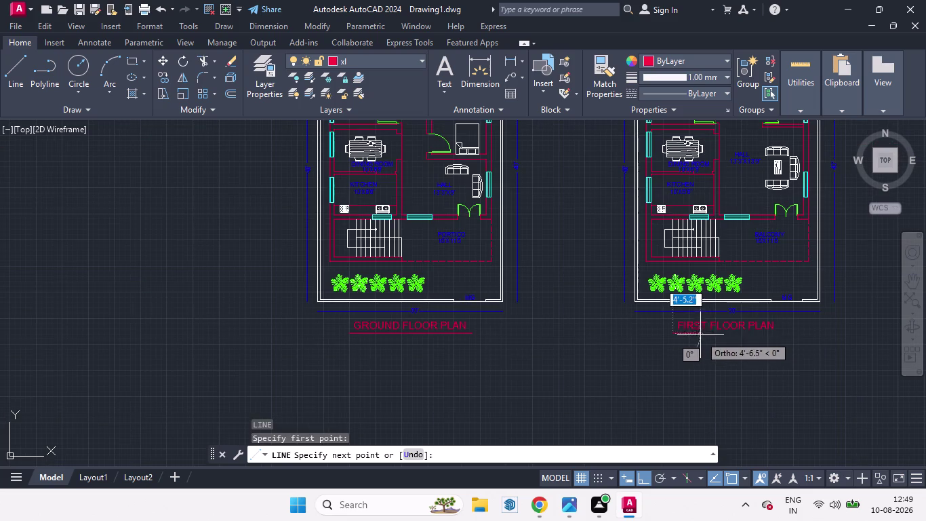
scroll(up, 3)
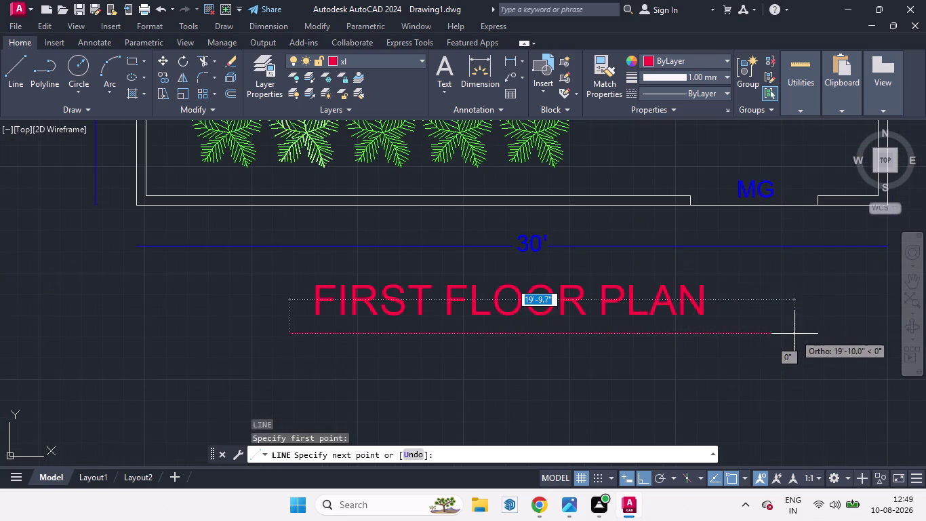
click(730, 329)
key(space)
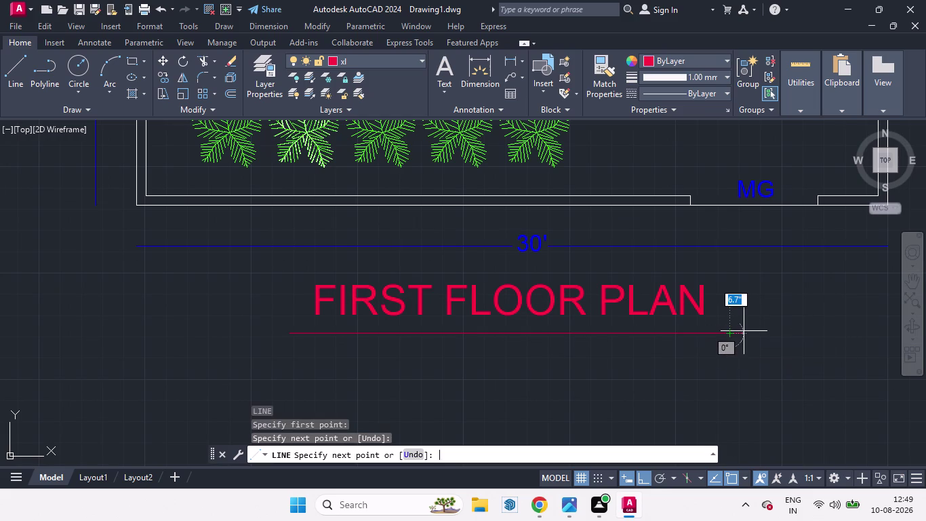
Zoom and pan back out so both floor plans are in view.
scroll(down, 3)
scroll(down, 3)
scroll(up, 3)
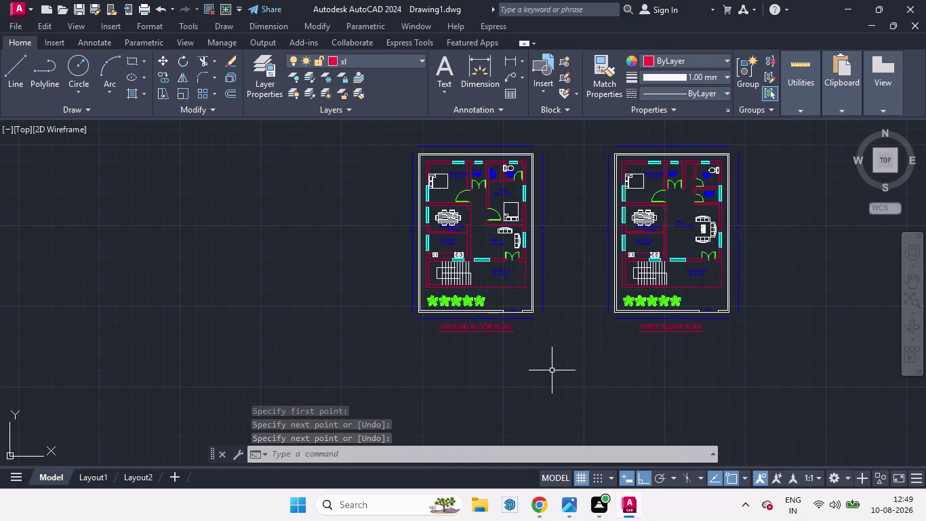
middle_drag(569, 362, 492, 384)
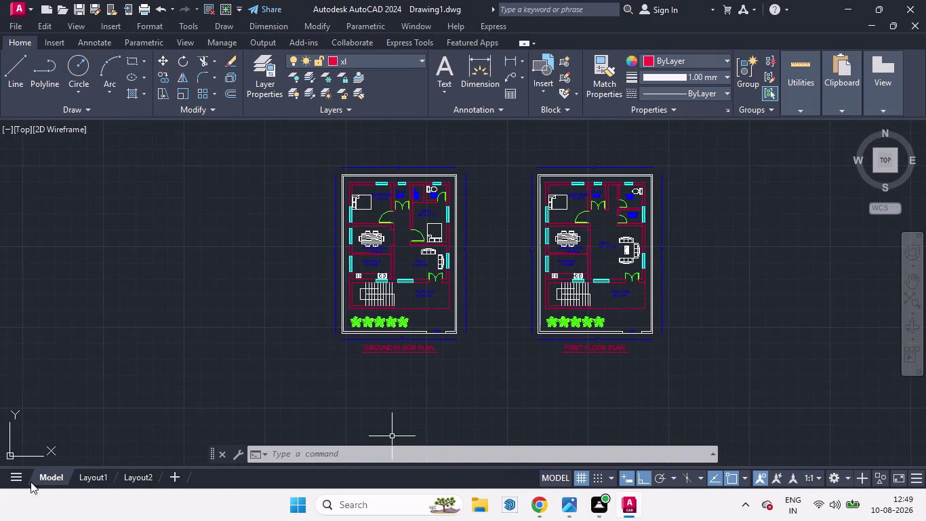
Switch to the Layout1 tab and open its Page Setup Manager from the right-click menu.
click(90, 475)
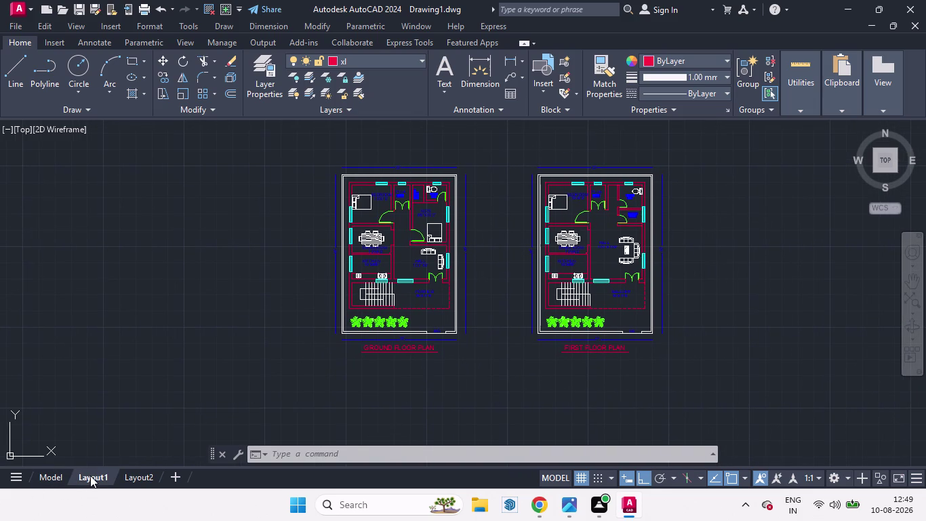
right_click(90, 474)
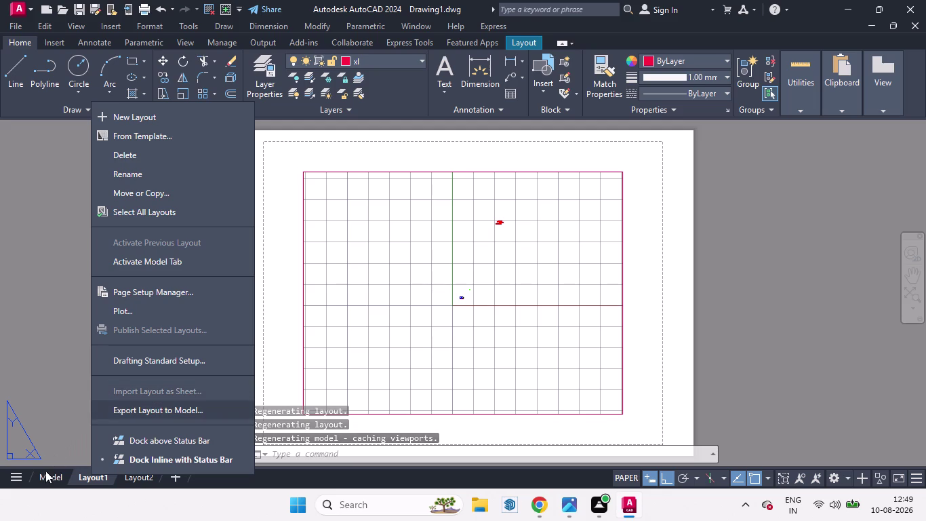
click(132, 289)
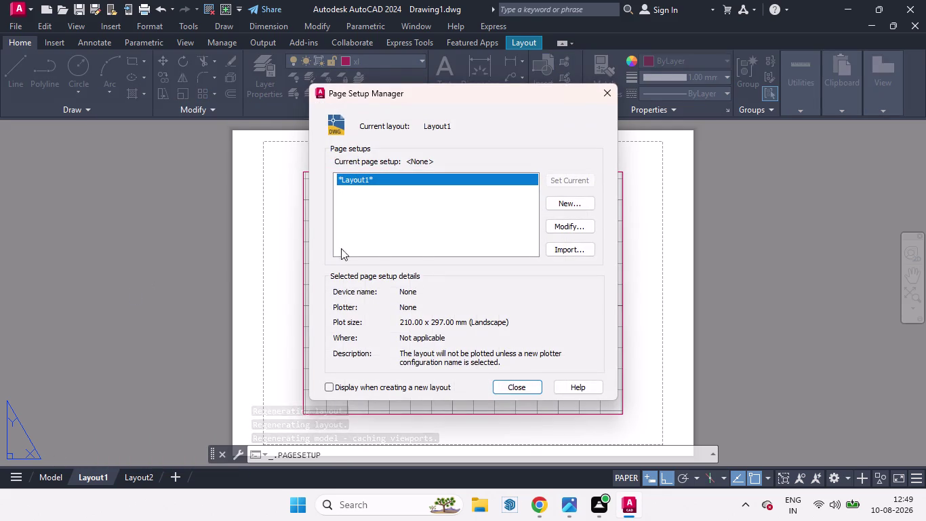
Modify Layout1's page setup to DWG To PDF, acad.ctb, ISO full bleed A3, inch units.
click(564, 225)
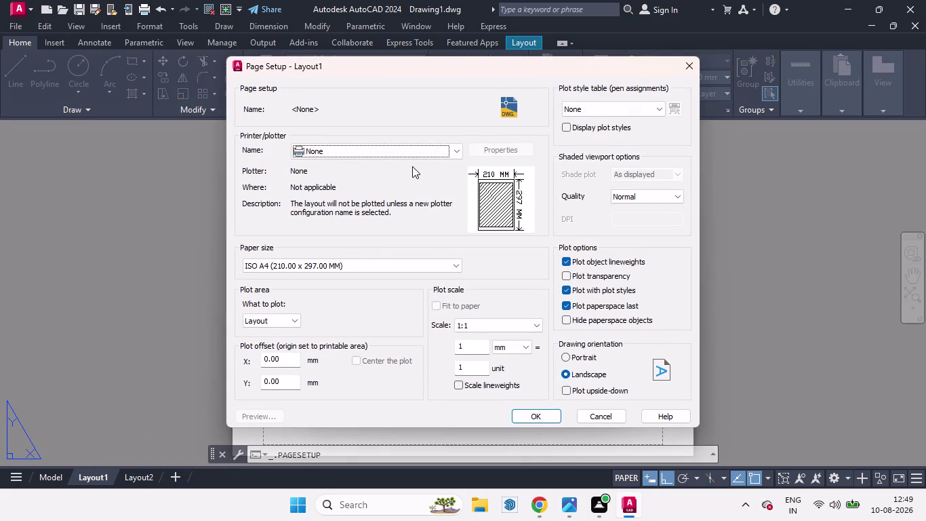
click(461, 147)
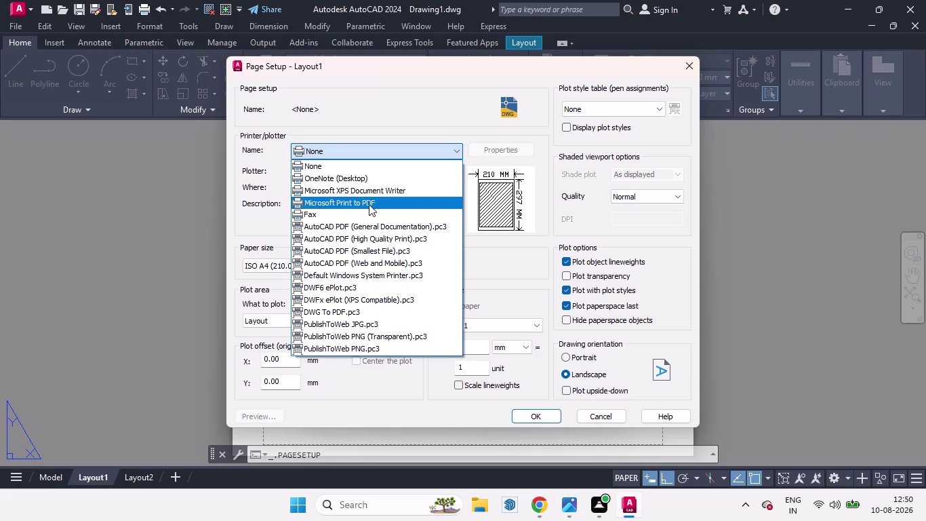
click(334, 316)
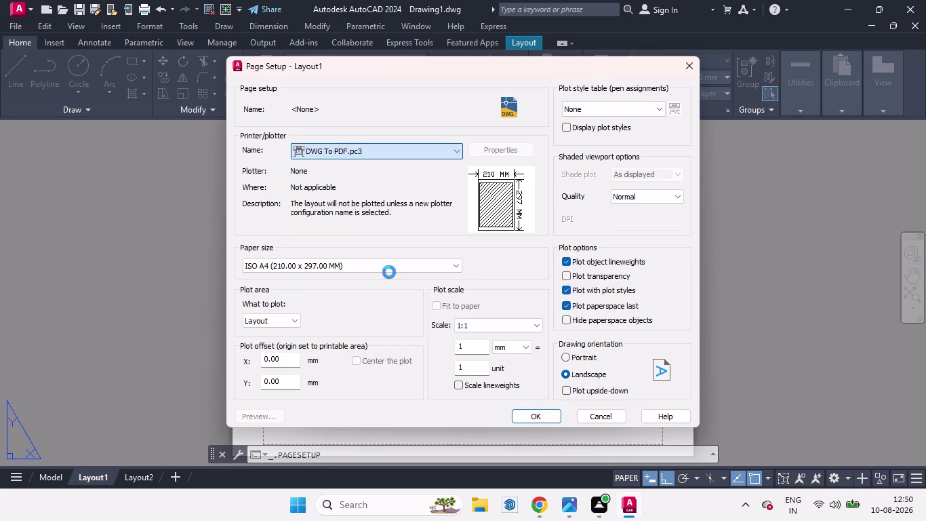
click(658, 109)
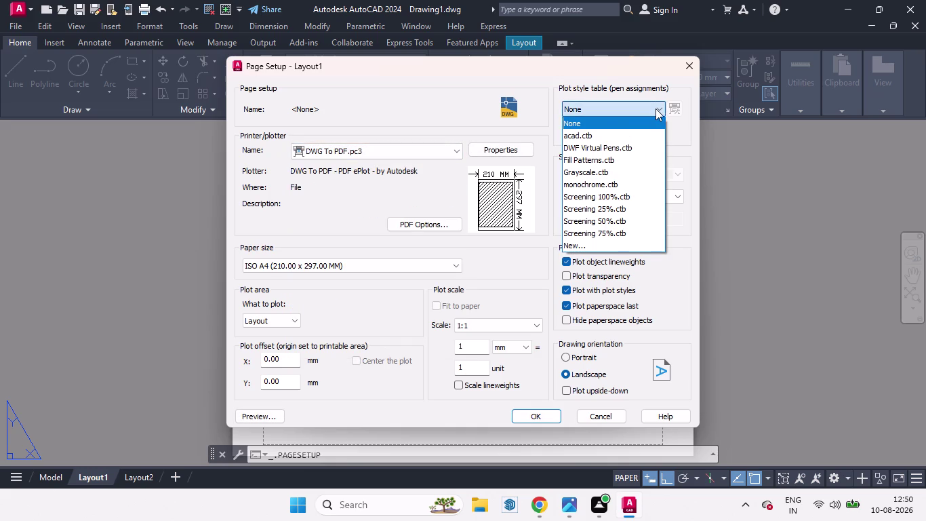
click(598, 136)
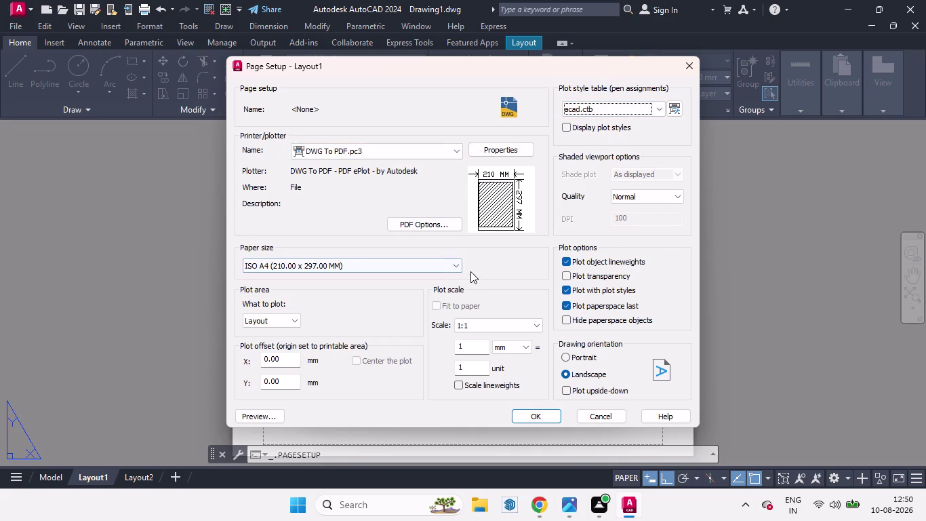
click(451, 269)
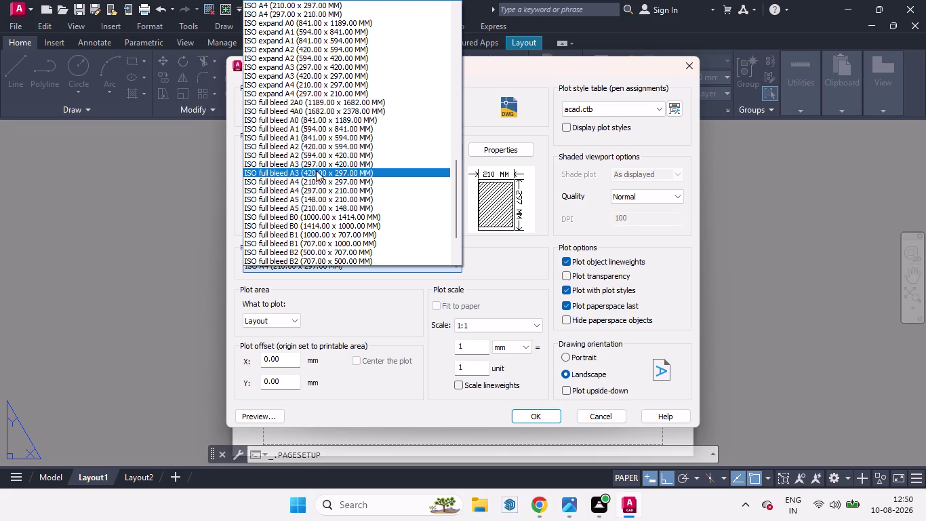
click(309, 166)
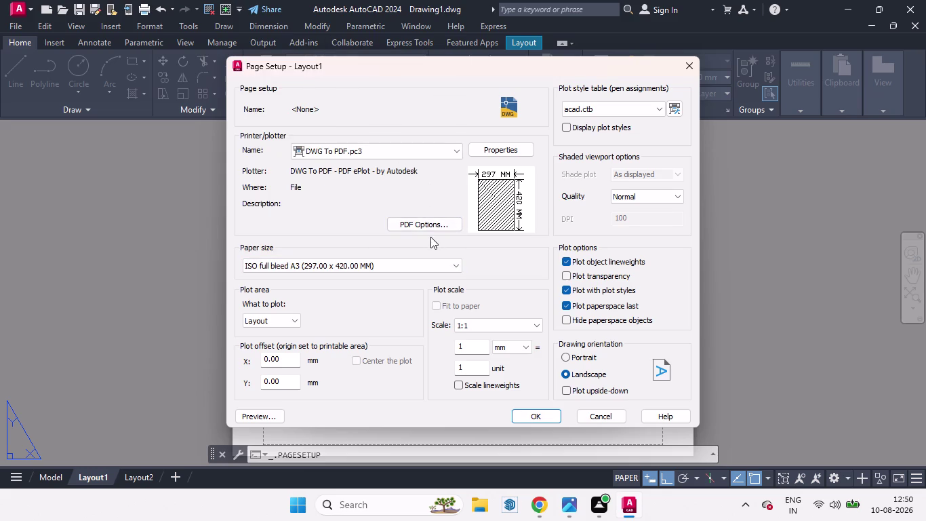
click(525, 350)
click(517, 361)
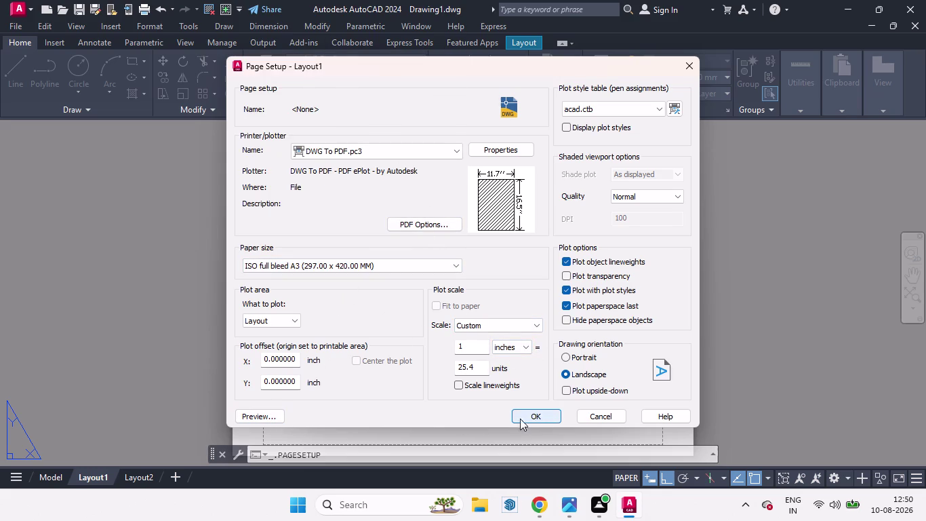
Preview the plot, then confirm the settings and close the Page Setup Manager.
click(266, 415)
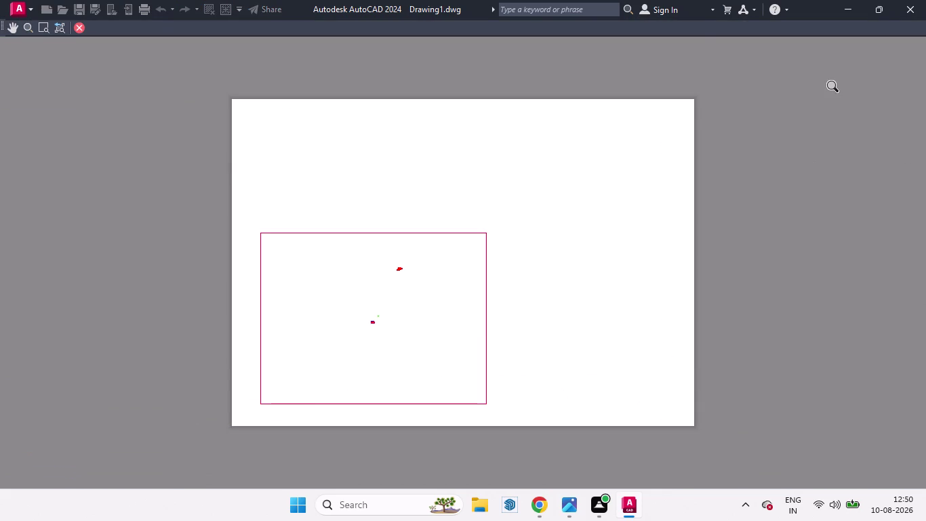
click(79, 24)
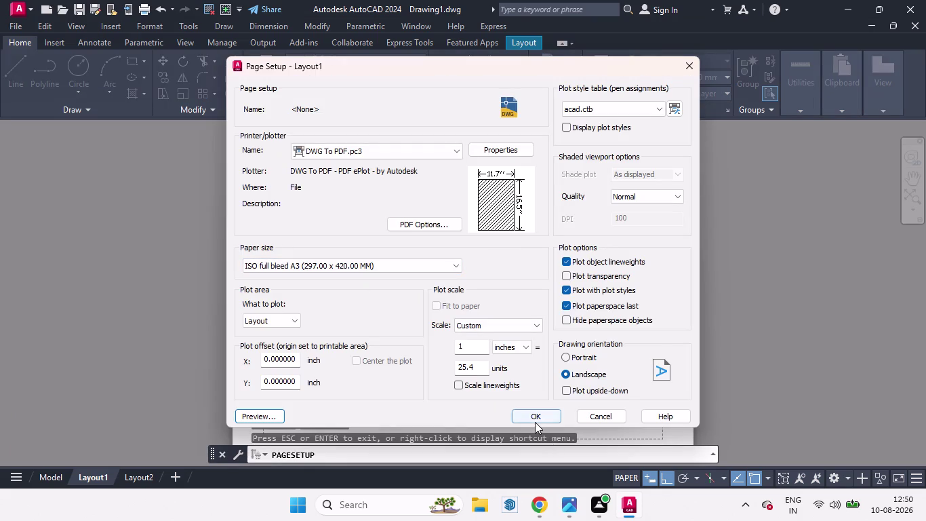
click(533, 417)
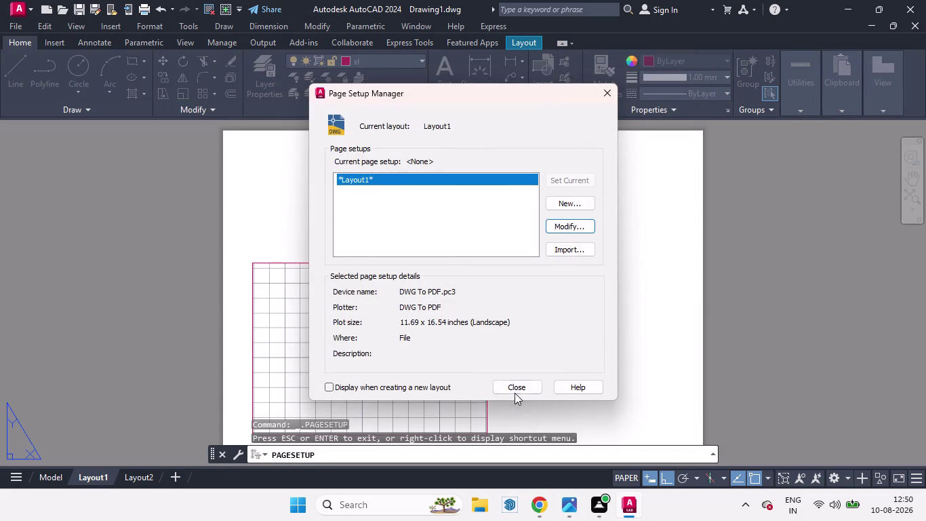
click(514, 391)
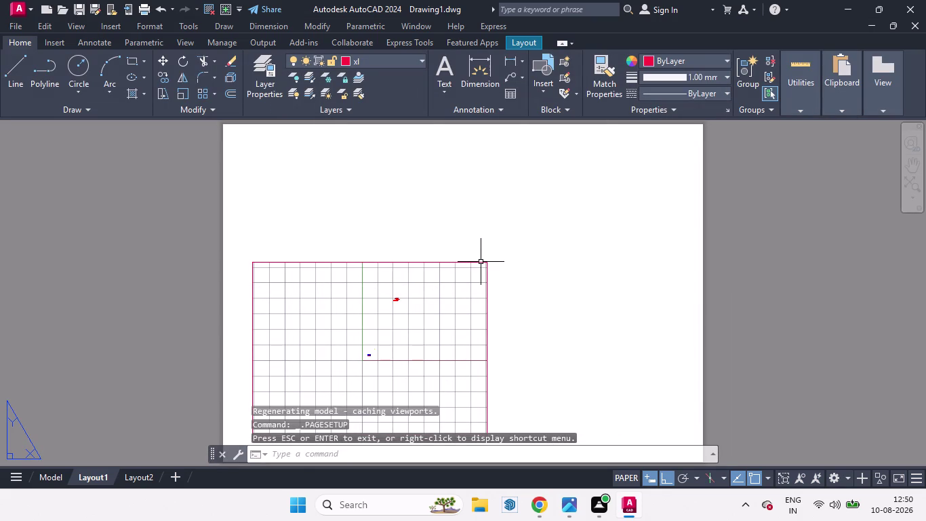
Delete the old viewport from Layout1.
click(481, 262)
key(Delete)
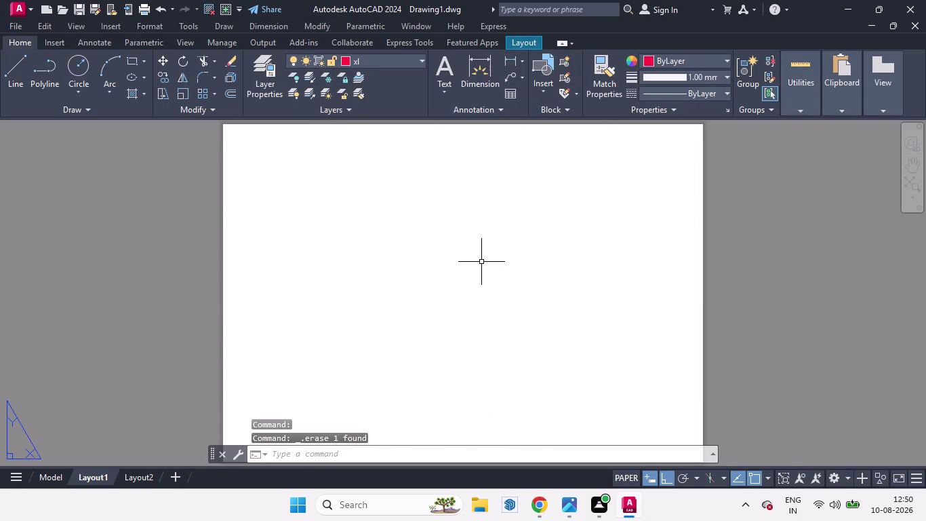
click(517, 39)
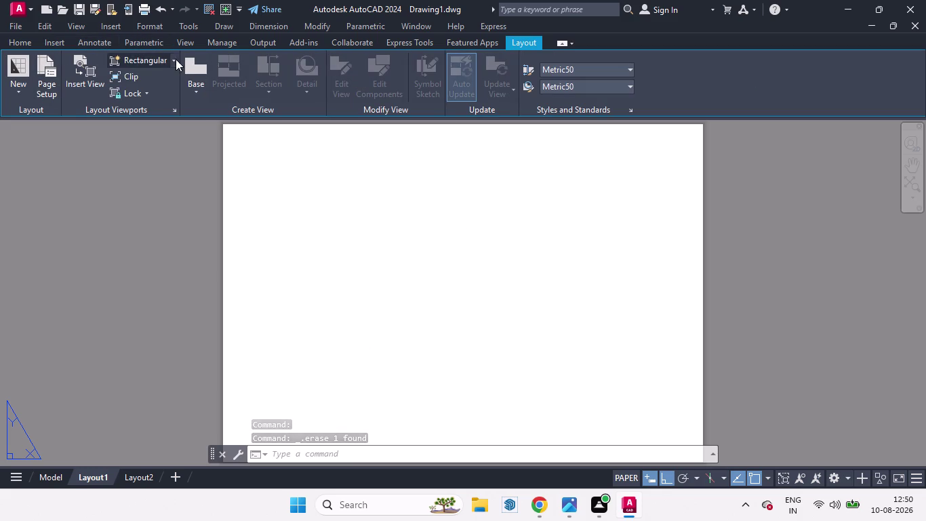
Create a rectangular viewport from the sheet's top-left corner to its bottom-right corner.
click(137, 61)
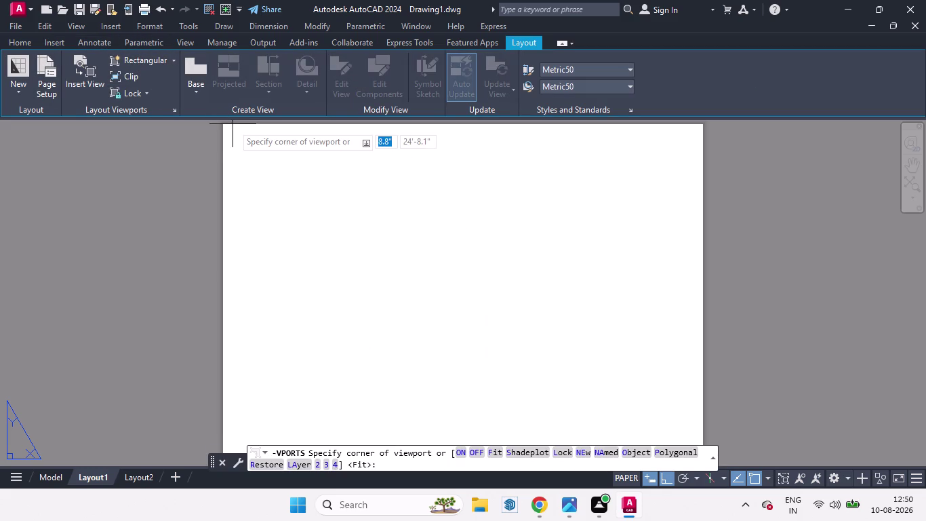
click(226, 126)
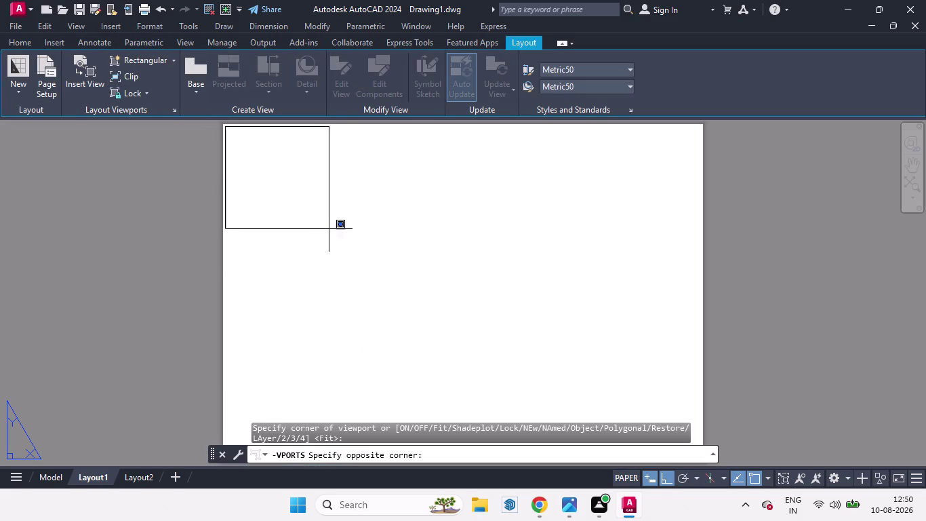
scroll(down, 3)
scroll(down, 3)
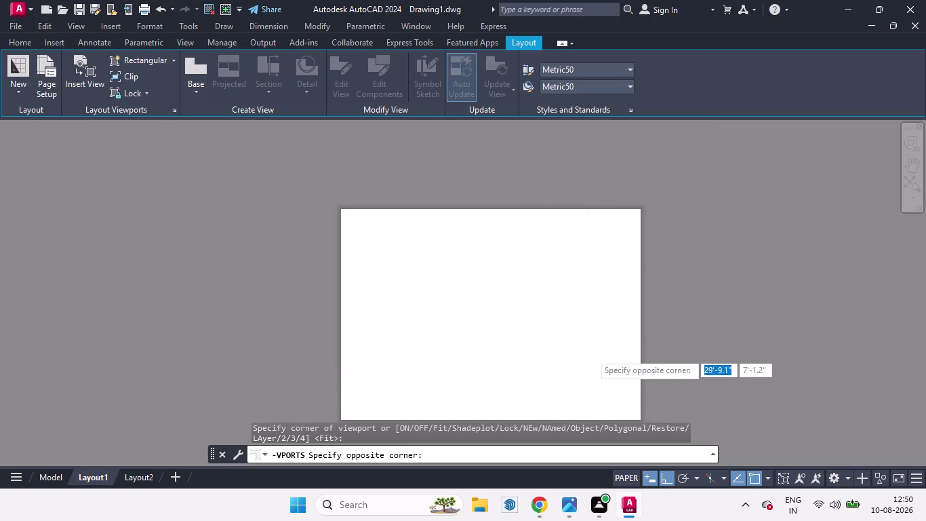
scroll(up, 3)
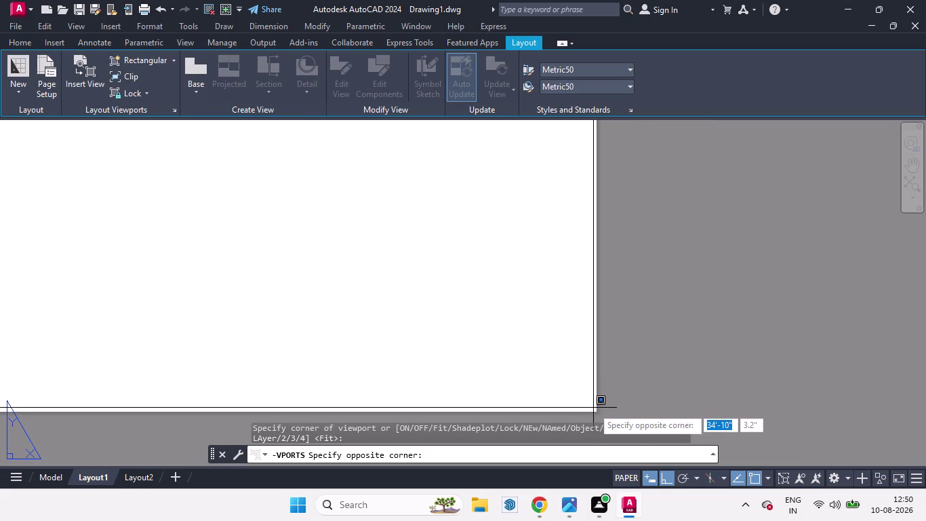
click(594, 408)
scroll(down, 3)
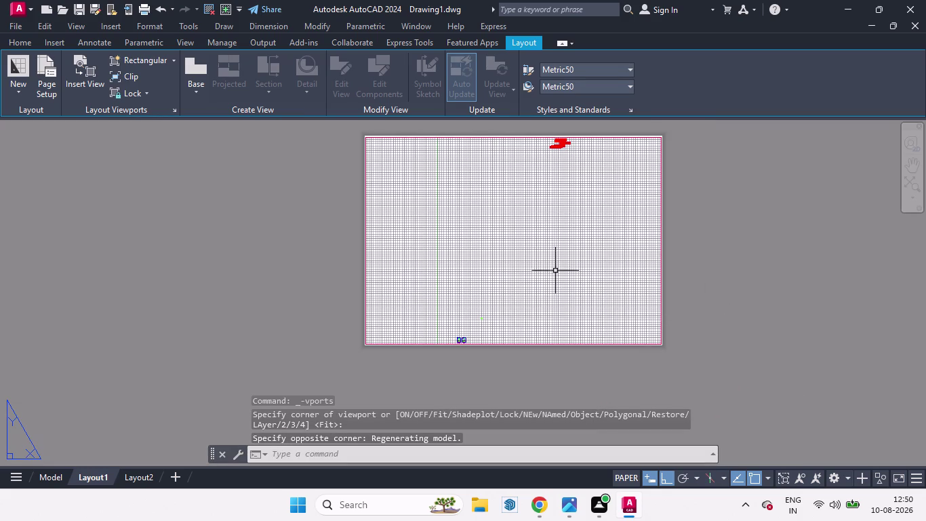
scroll(up, 3)
scroll(up, 3)
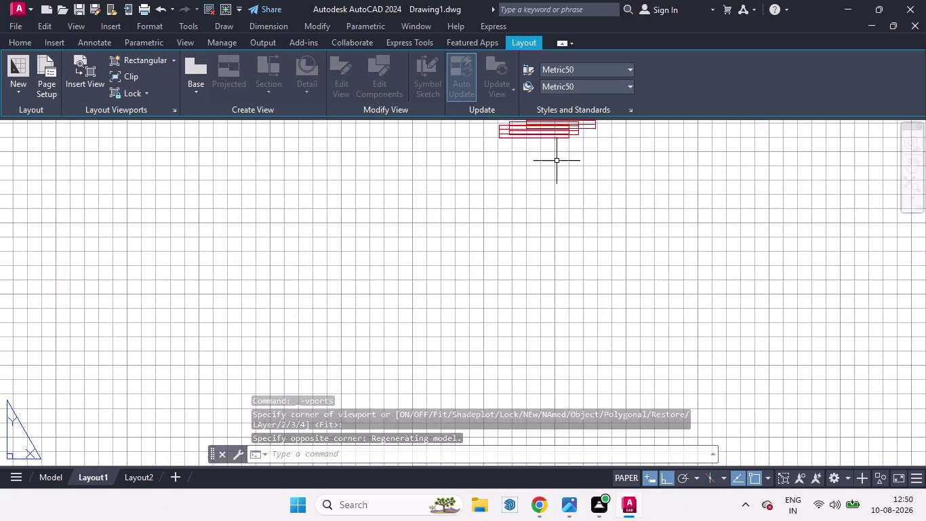
scroll(down, 3)
scroll(down, 3)
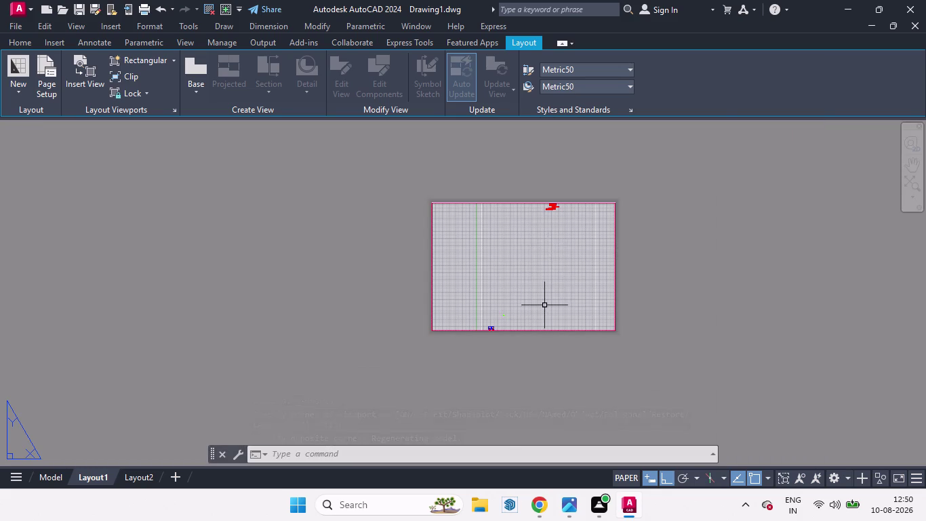
Enter the new viewport and pan to centre both floor plans, cancelling a stray selection.
double_click(541, 297)
middle_drag(526, 307, 529, 302)
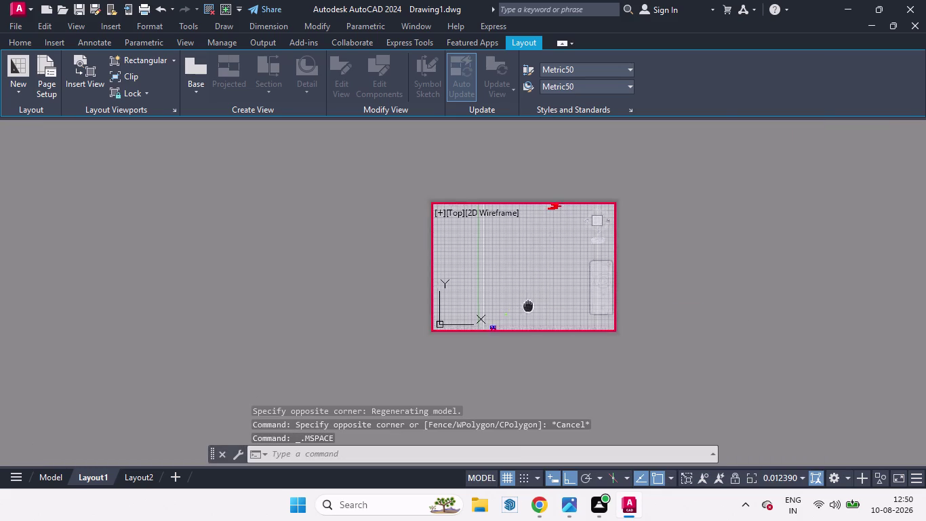
middle_drag(529, 302, 534, 262)
scroll(up, 3)
scroll(down, 3)
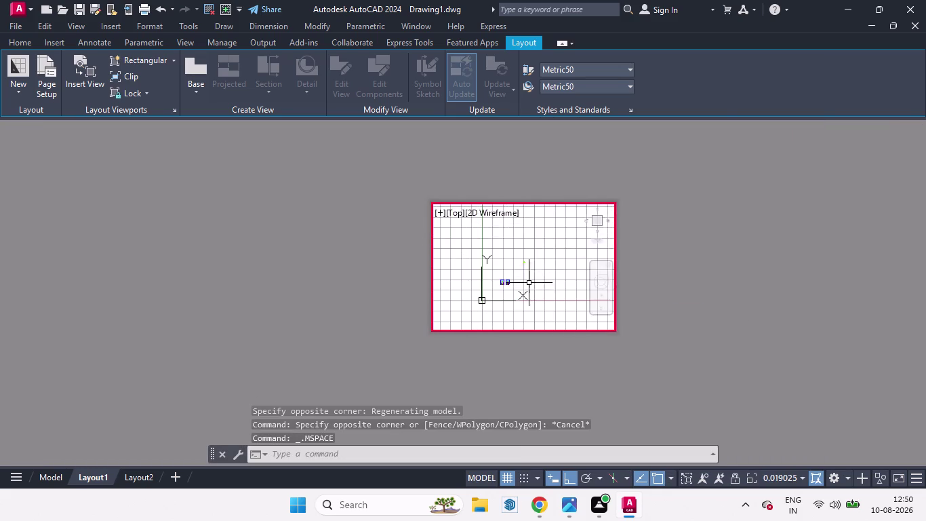
scroll(up, 3)
middle_drag(542, 280, 576, 266)
double_click(540, 278)
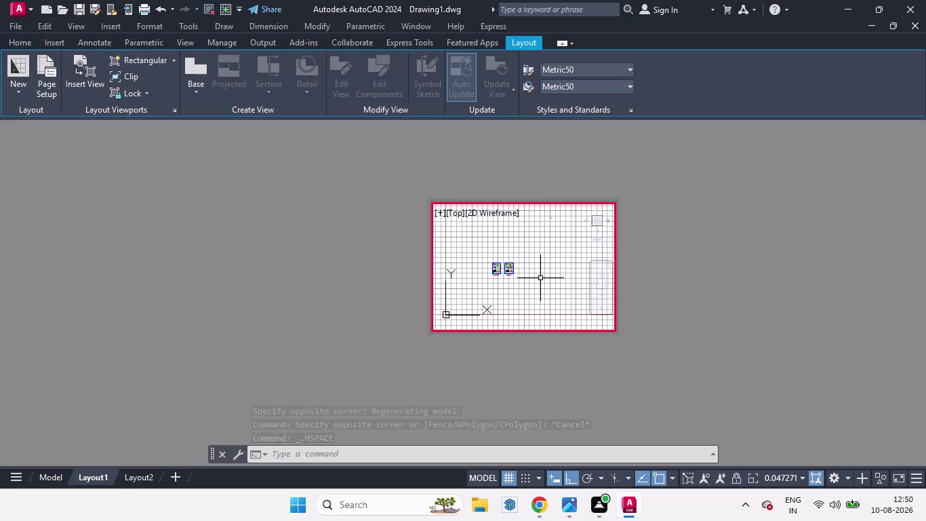
scroll(up, 3)
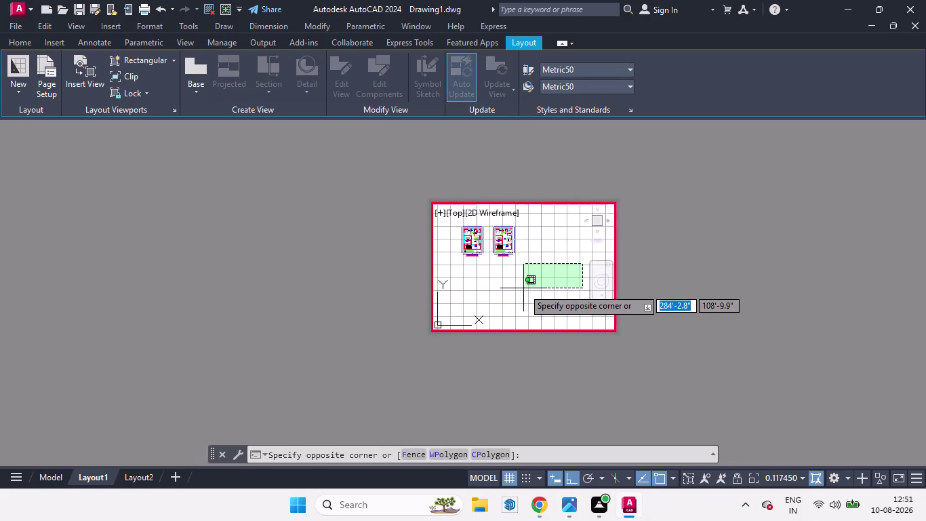
key(space)
key(Escape)
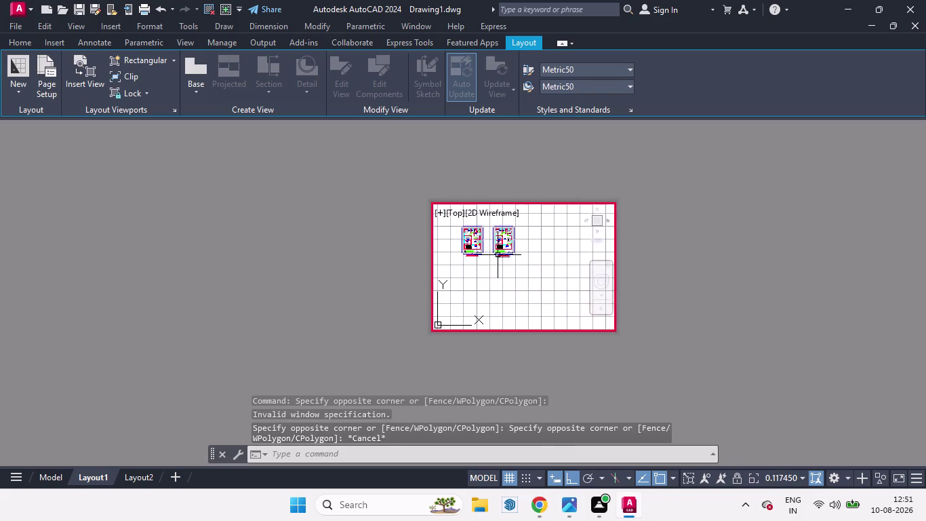
middle_drag(498, 256, 535, 287)
scroll(up, 3)
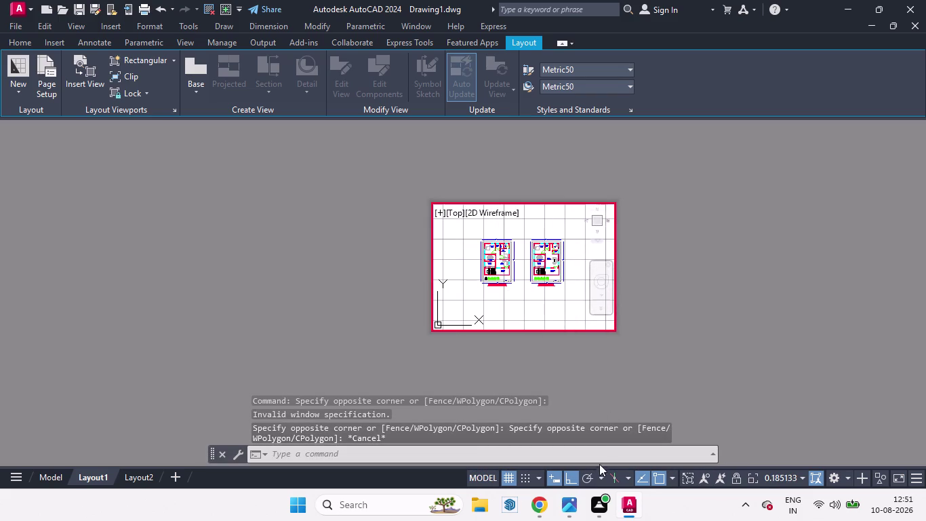
Turn off the grid in the viewport and recentre the two floor plans.
click(509, 476)
scroll(up, 3)
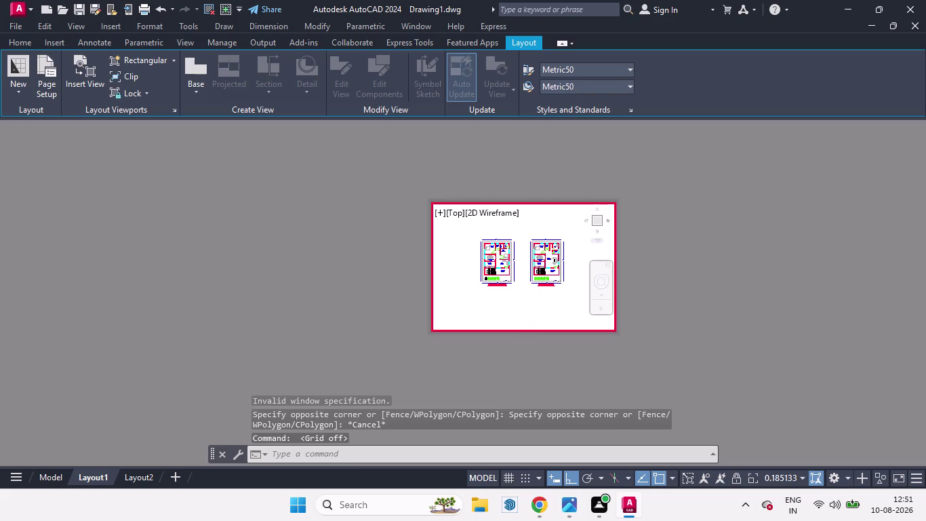
middle_drag(520, 314, 522, 342)
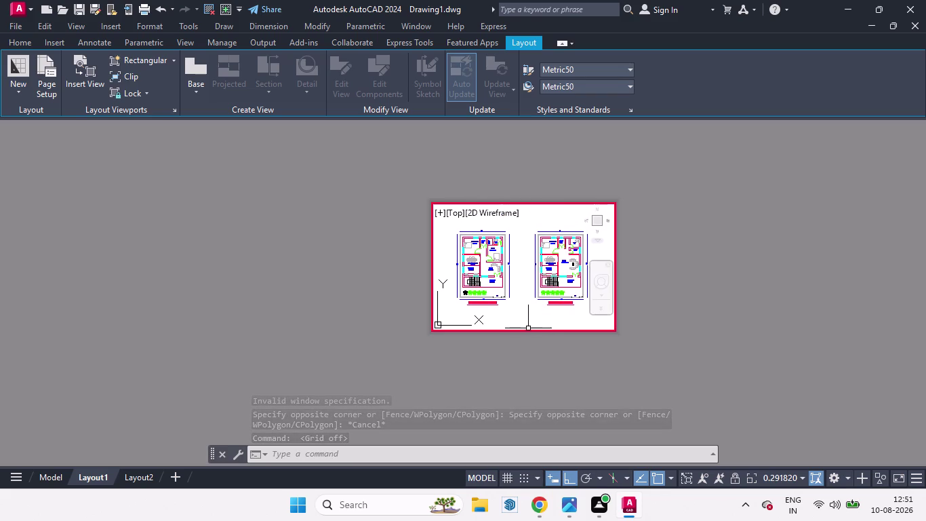
middle_click(457, 245)
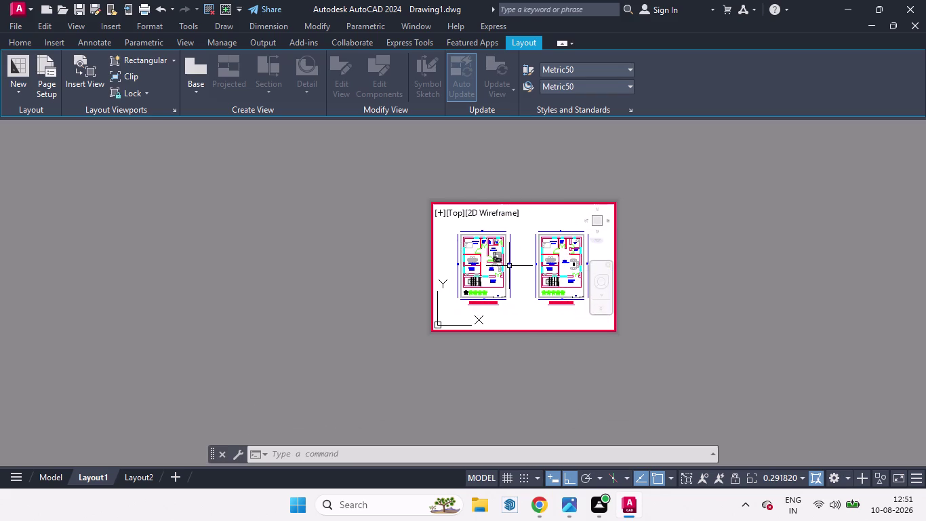
middle_drag(523, 283, 516, 283)
scroll(up, 3)
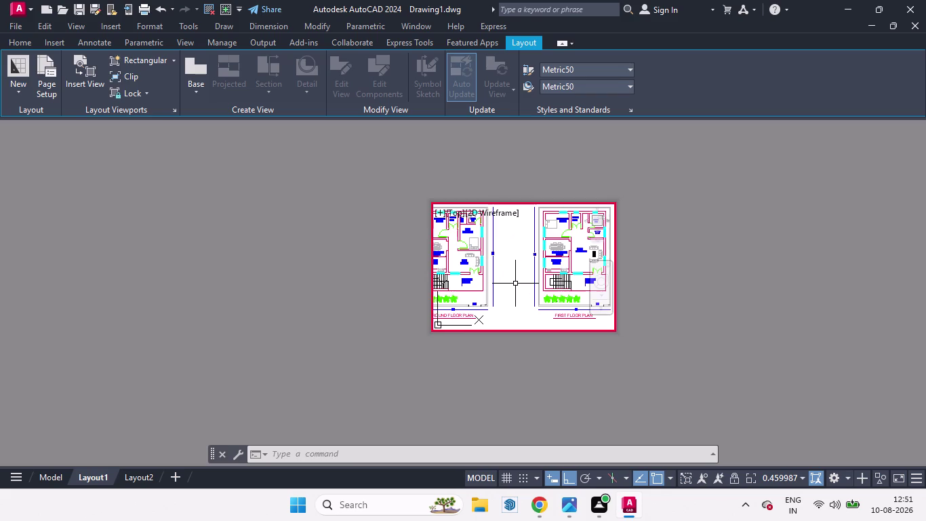
scroll(down, 3)
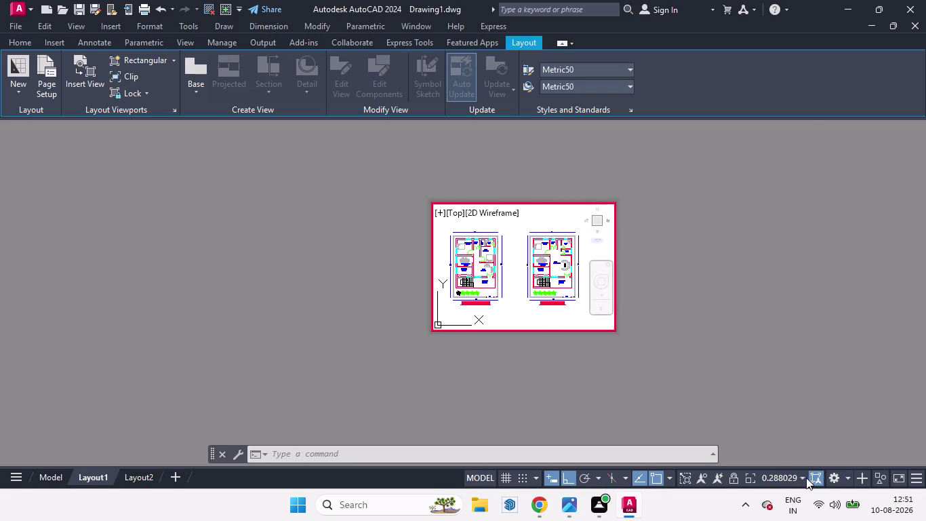
Try annotation scales 1:1 and 1:2 before settling on 1:4.
click(805, 478)
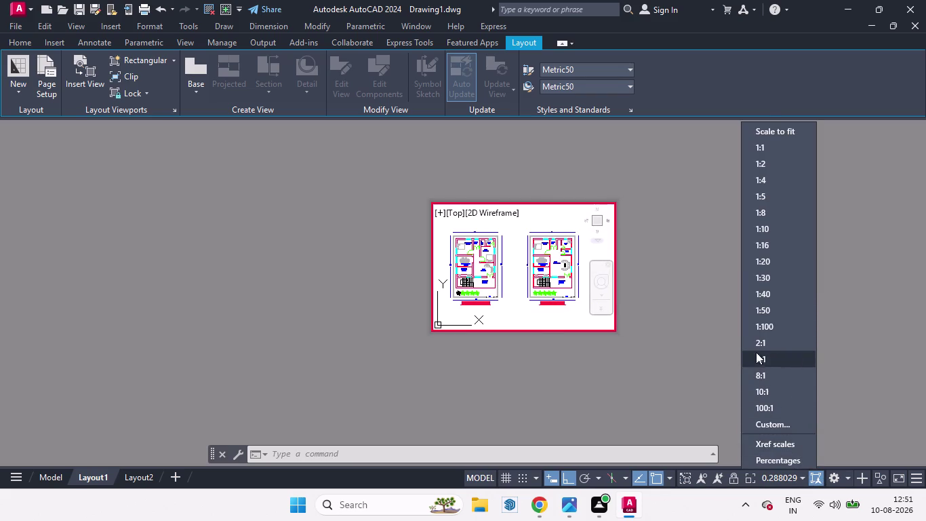
click(760, 147)
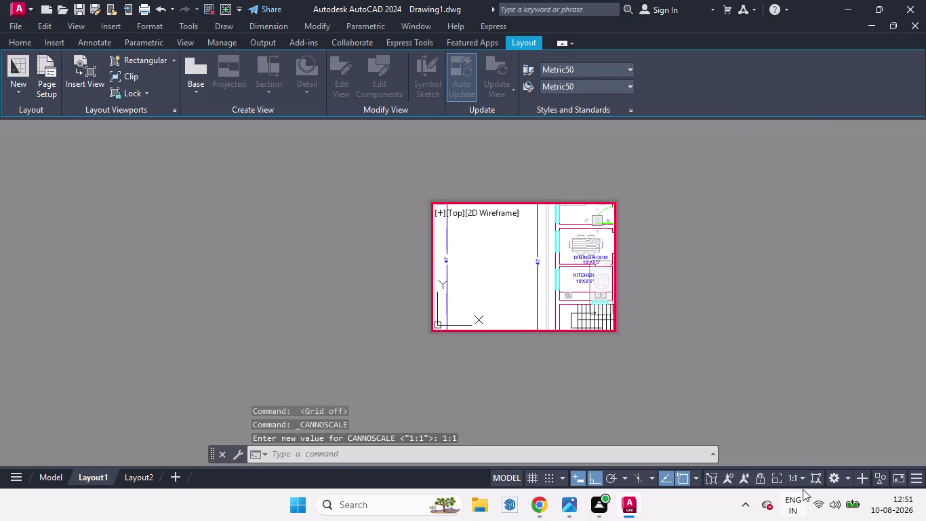
click(803, 479)
click(783, 171)
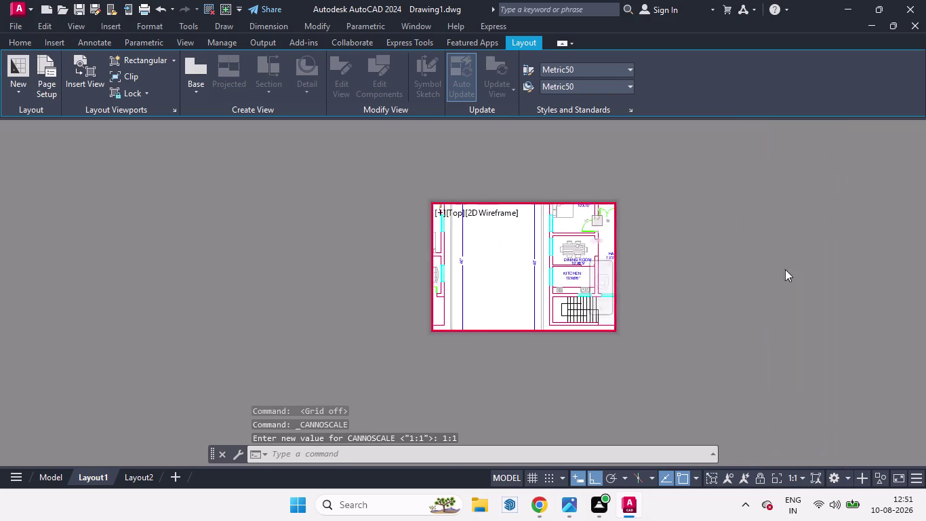
click(798, 478)
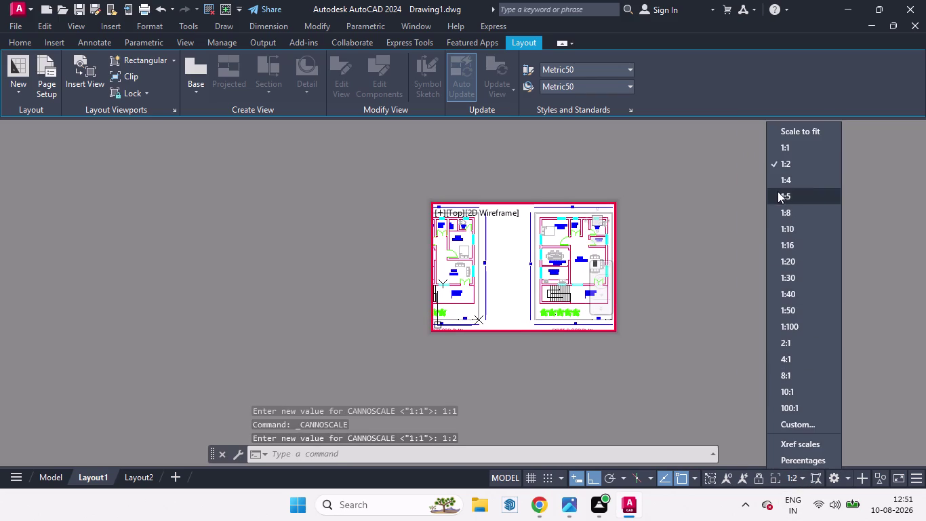
click(778, 181)
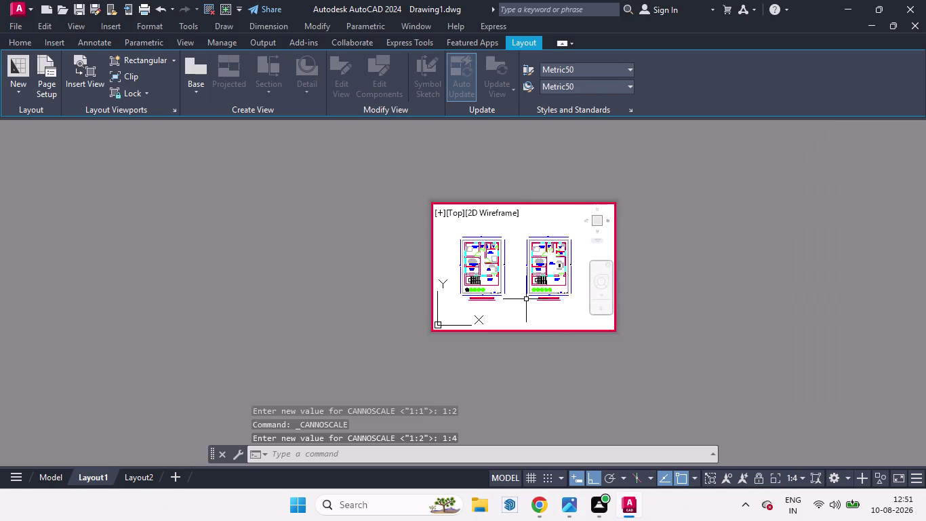
Shift the floor plans within the viewport, cancelling an unwanted selection window.
scroll(up, 3)
scroll(down, 3)
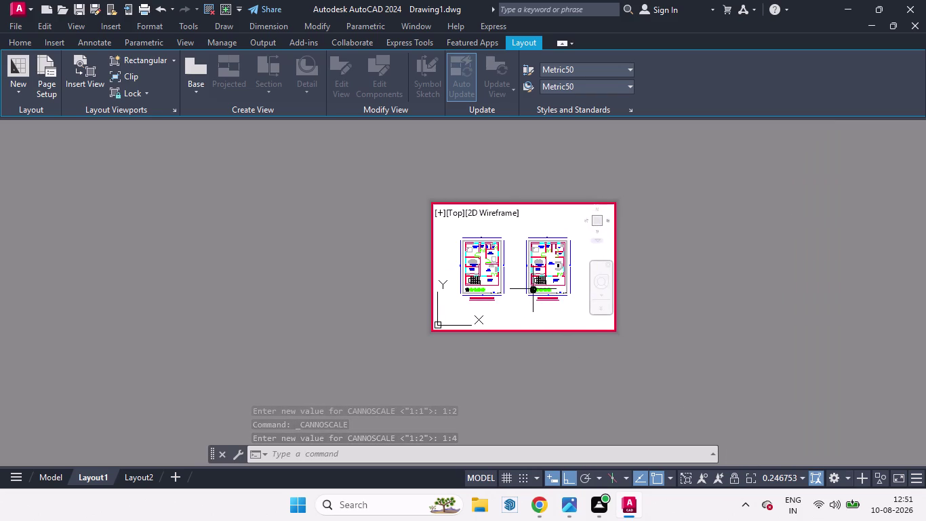
middle_drag(538, 289, 545, 289)
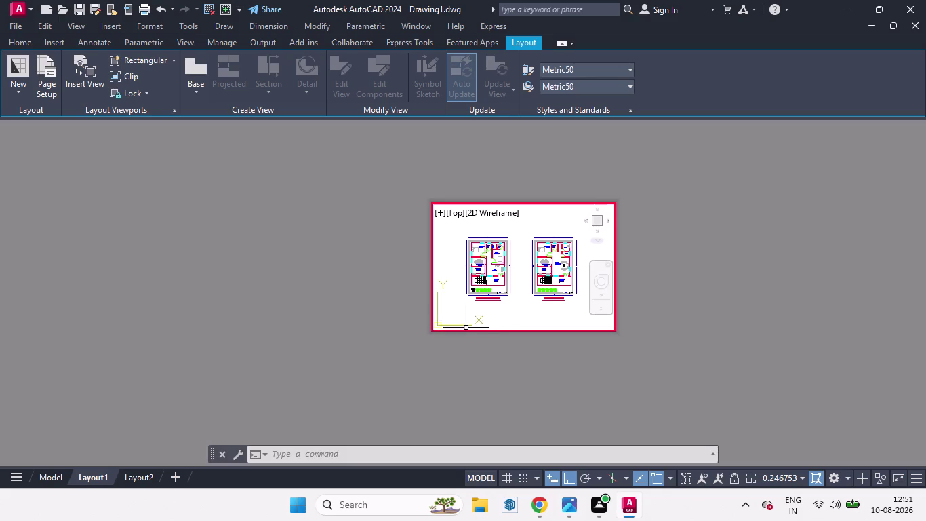
middle_click(516, 288)
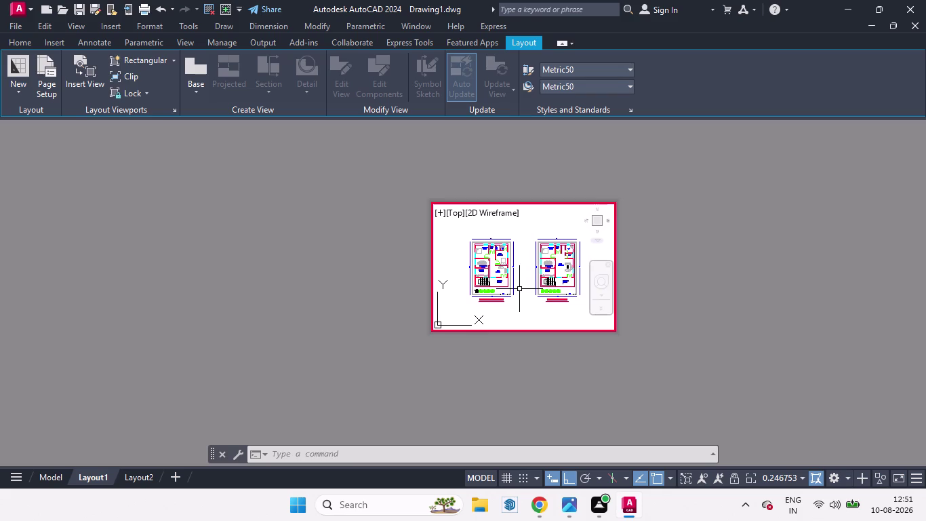
scroll(up, 3)
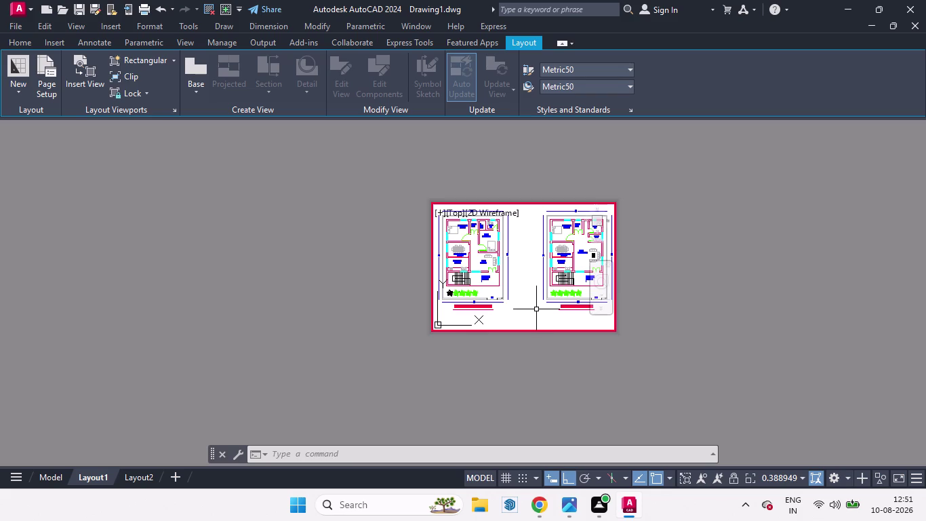
click(683, 318)
click(520, 308)
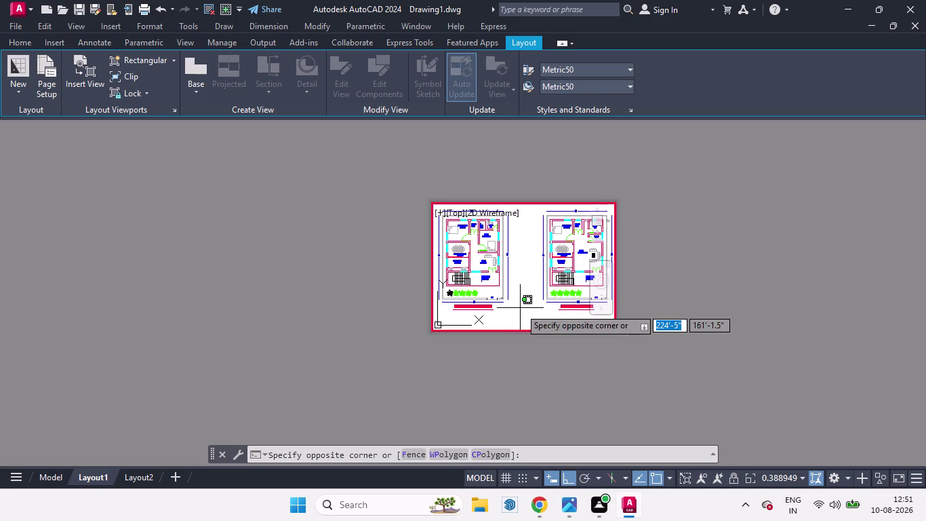
key(Escape)
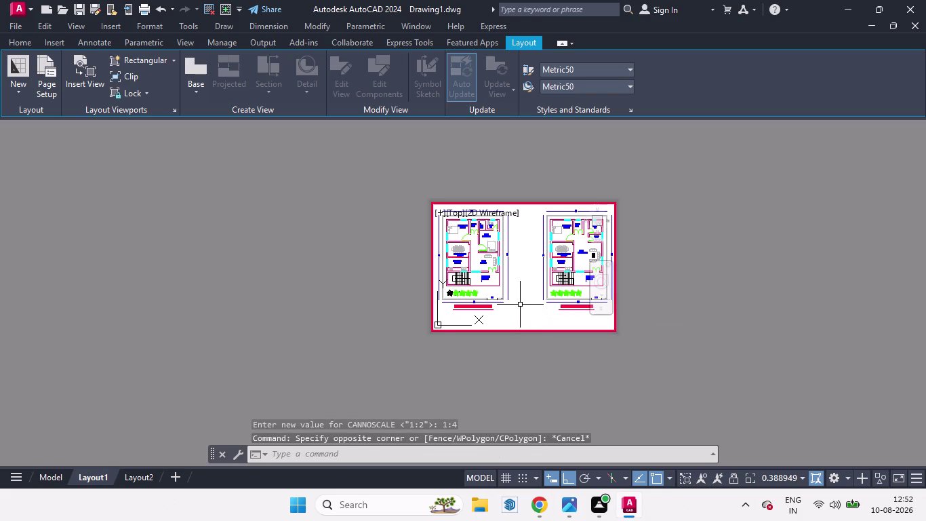
scroll(down, 3)
scroll(up, 3)
scroll(down, 3)
Reconfirm the 1:4 annotation scale and nudge the plans into final position.
click(804, 480)
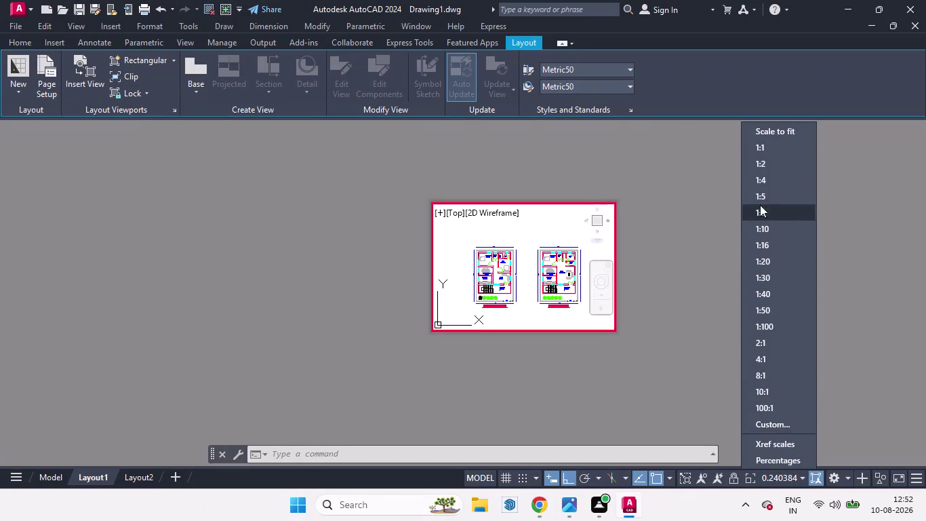
click(760, 183)
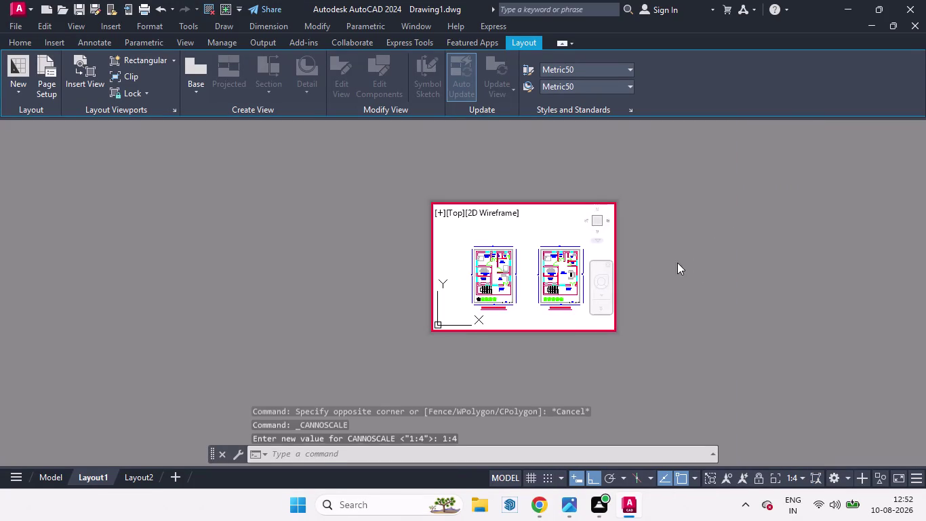
middle_drag(540, 304, 539, 302)
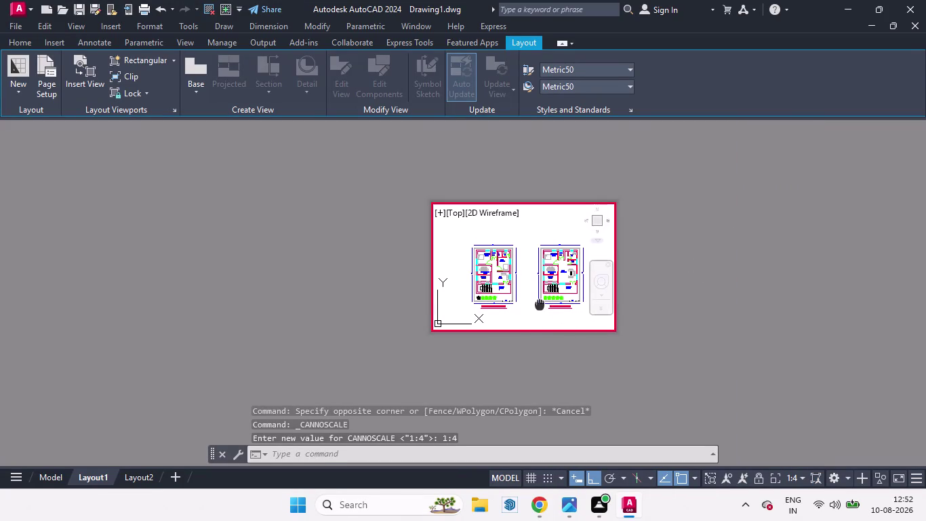
middle_drag(539, 302, 538, 295)
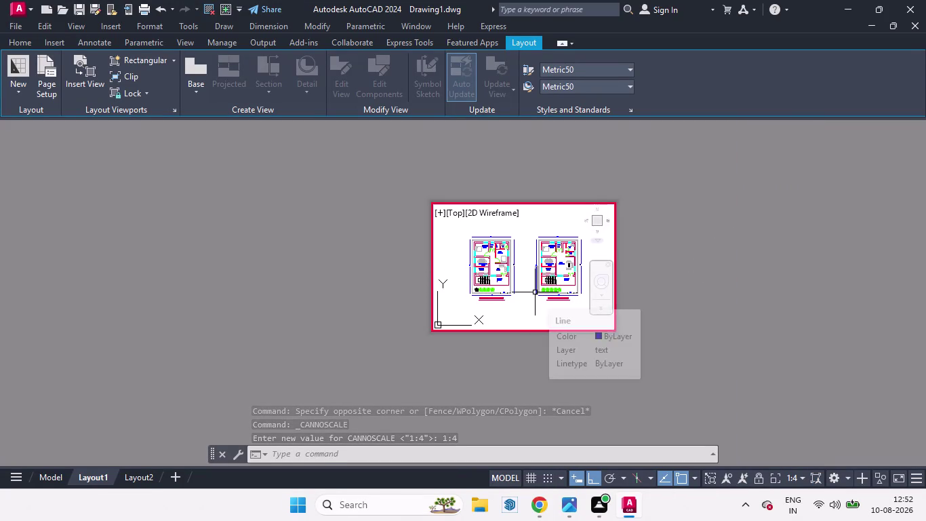
right_click(109, 477)
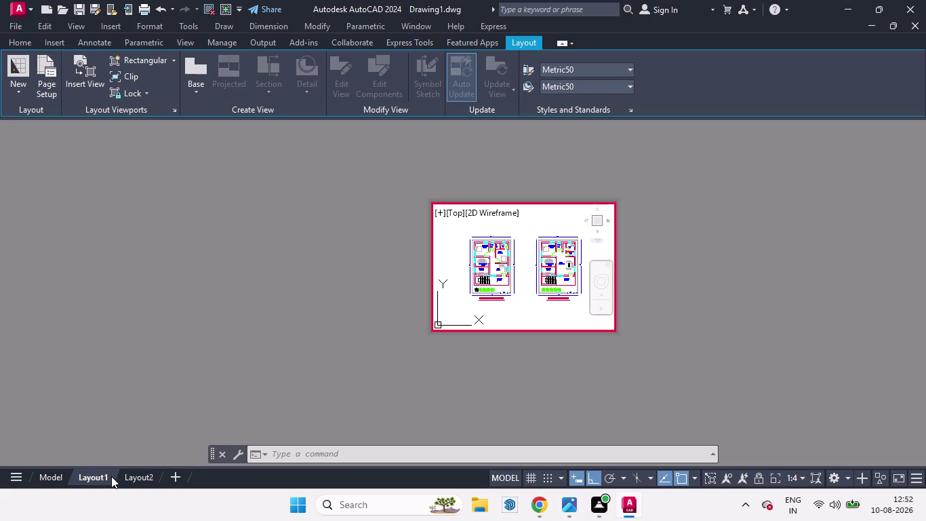
Add a third layout sheet, then switch to Layout2 and activate its viewport.
click(85, 480)
click(174, 479)
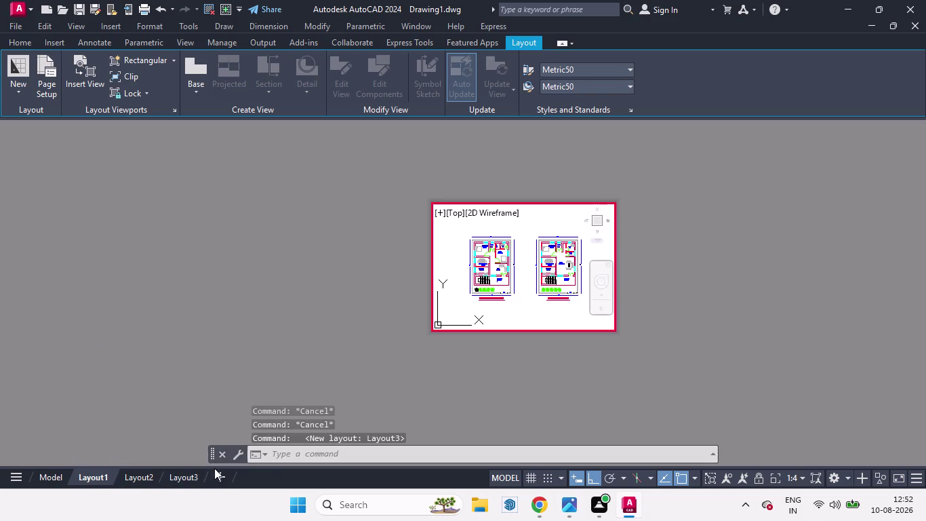
click(135, 474)
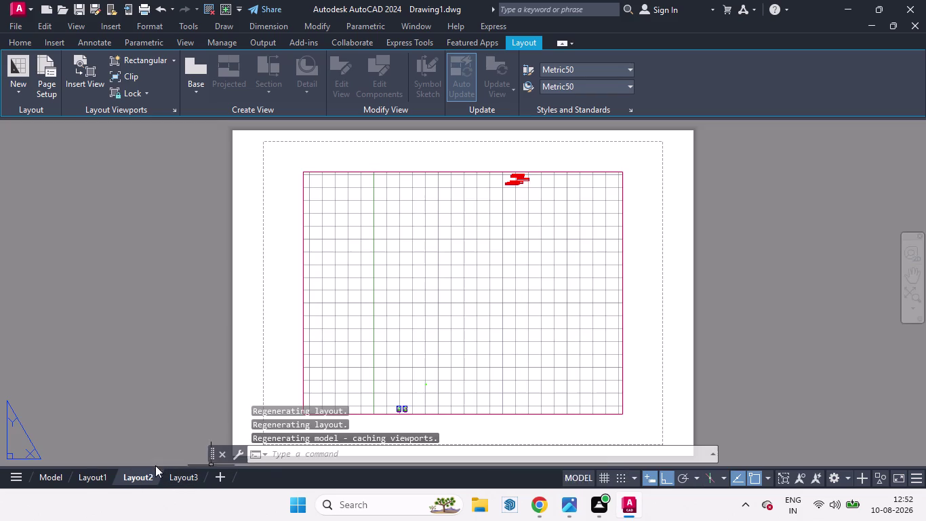
middle_drag(403, 390, 423, 365)
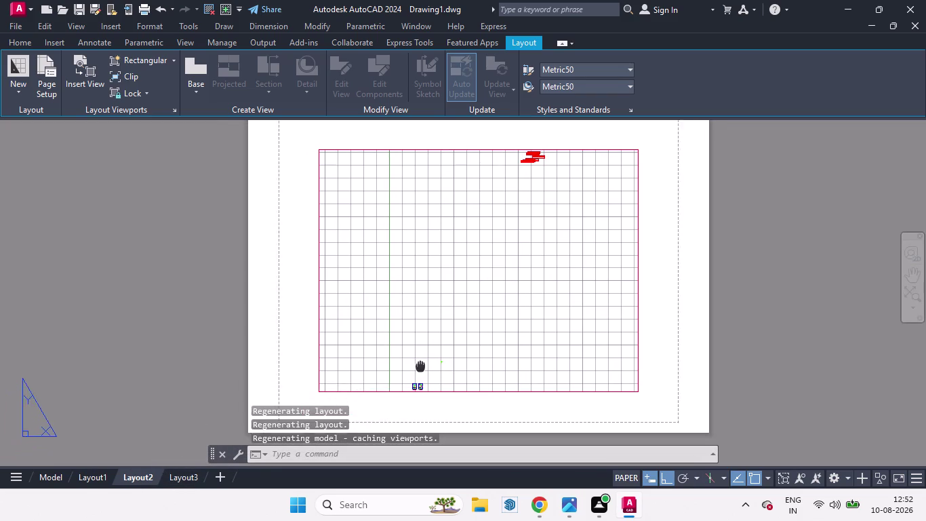
middle_drag(423, 365, 430, 360)
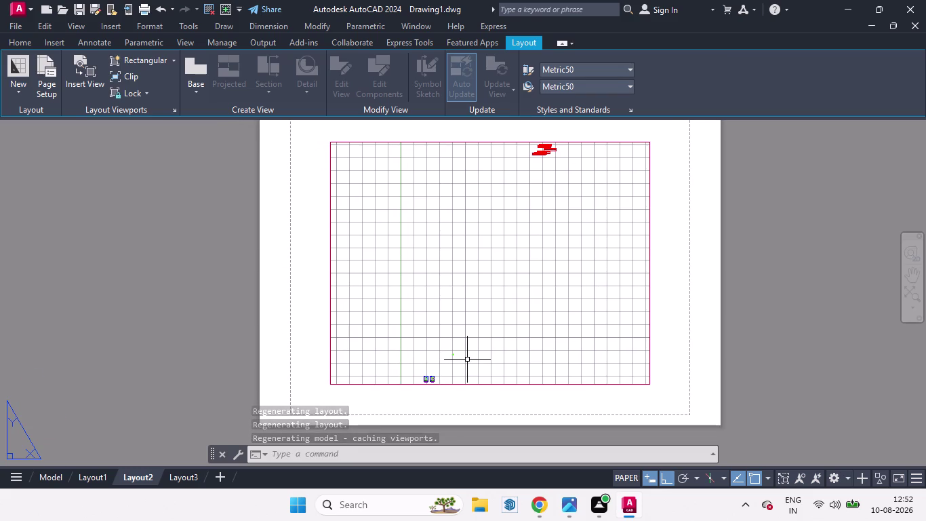
double_click(472, 345)
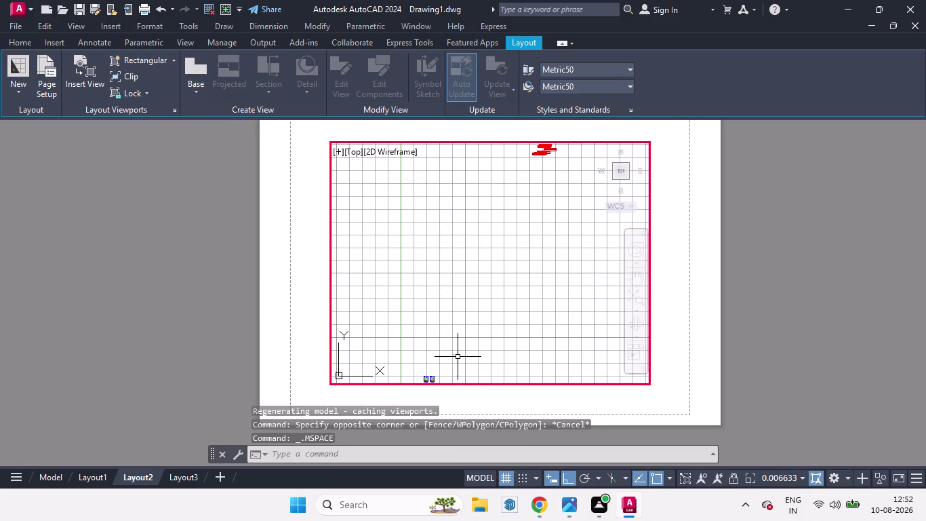
Pan and zoom inside the viewport to bring the ground floor plan toward centre.
middle_drag(458, 353, 521, 211)
scroll(up, 3)
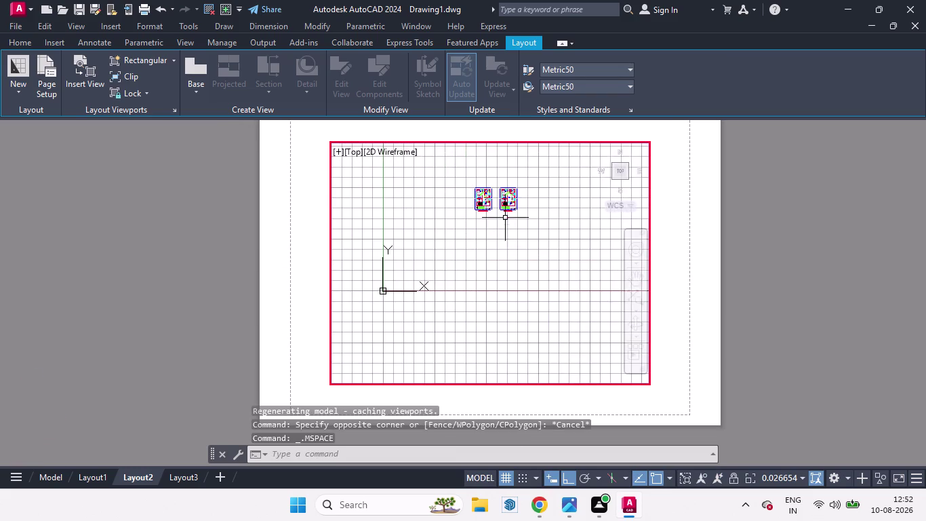
middle_drag(528, 263, 583, 330)
scroll(up, 3)
scroll(down, 3)
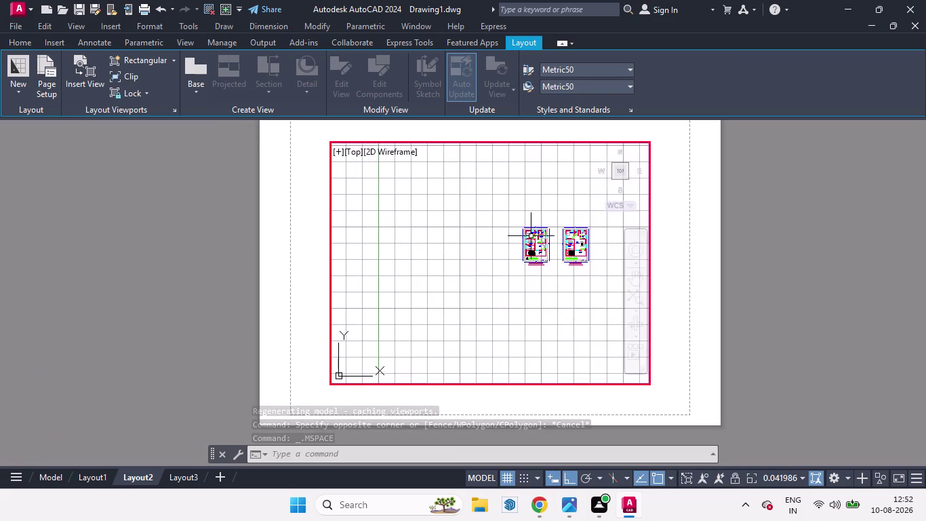
scroll(up, 3)
middle_drag(558, 261, 562, 216)
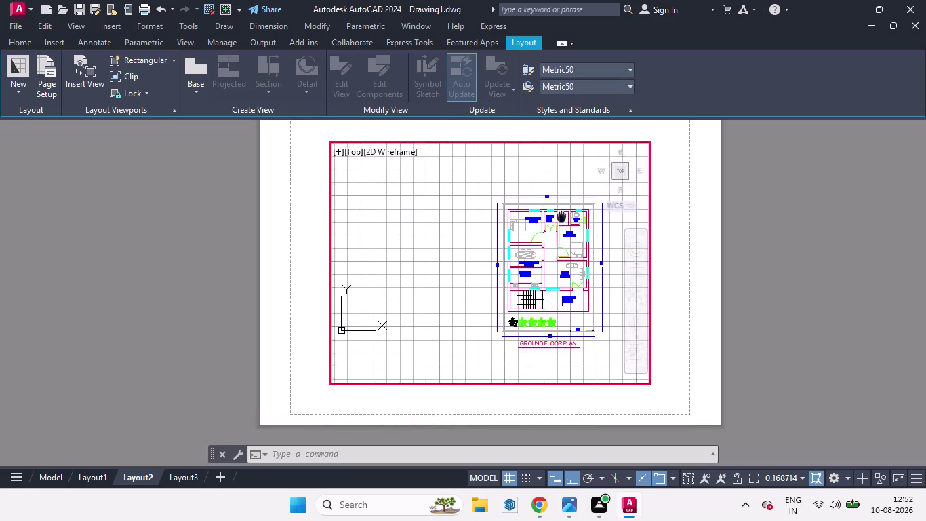
middle_drag(561, 216, 572, 216)
scroll(up, 3)
scroll(up, 3)
middle_drag(609, 259, 599, 265)
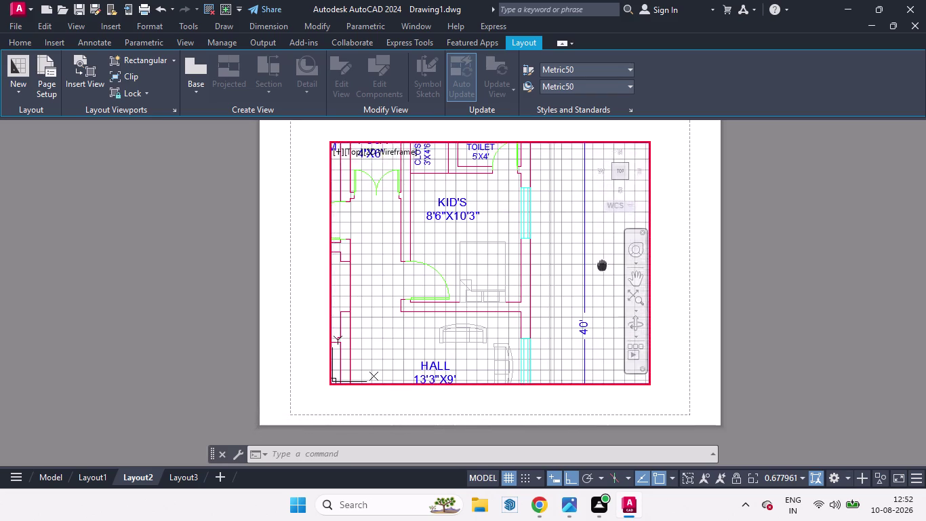
middle_drag(599, 265, 603, 259)
Turn off the grid and fine-tune the ground floor plan's framing in the viewport.
click(512, 481)
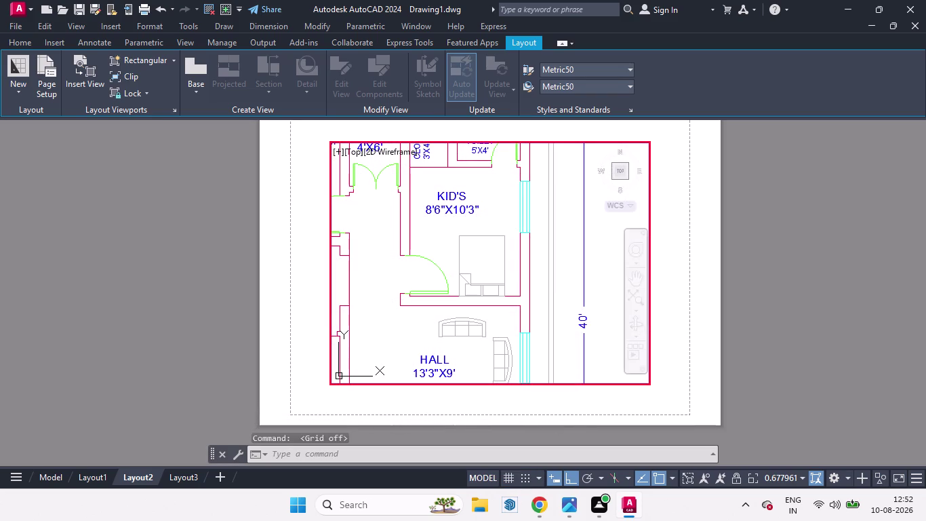
middle_drag(600, 298, 612, 282)
scroll(down, 3)
scroll(down, 3)
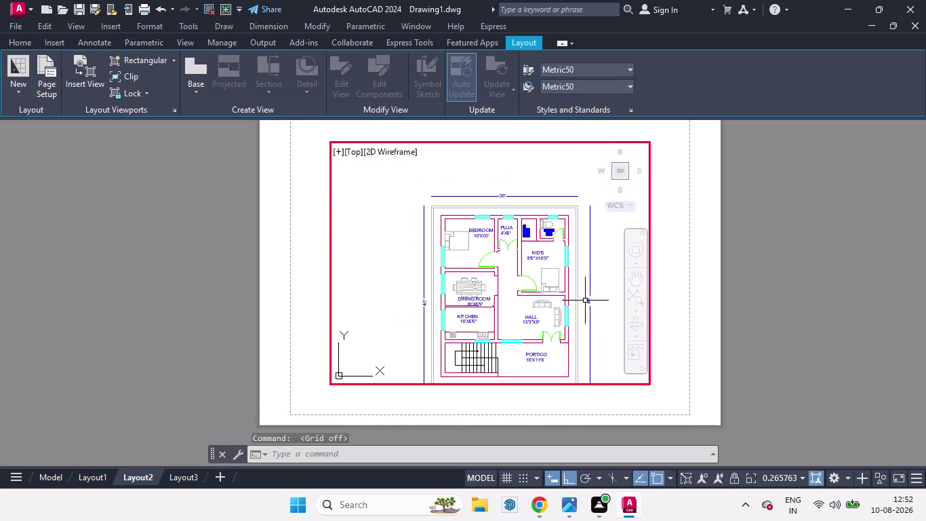
scroll(down, 3)
middle_drag(574, 316, 588, 286)
scroll(up, 3)
scroll(down, 3)
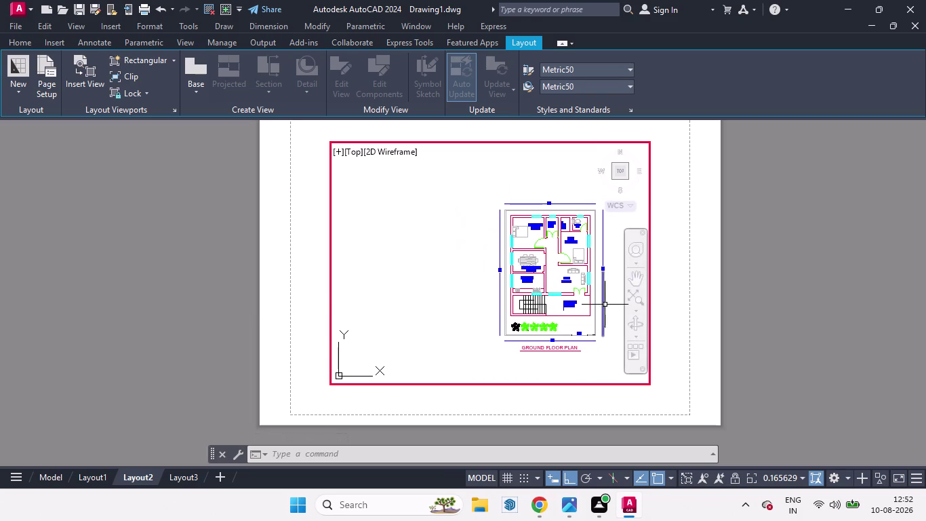
middle_click(603, 306)
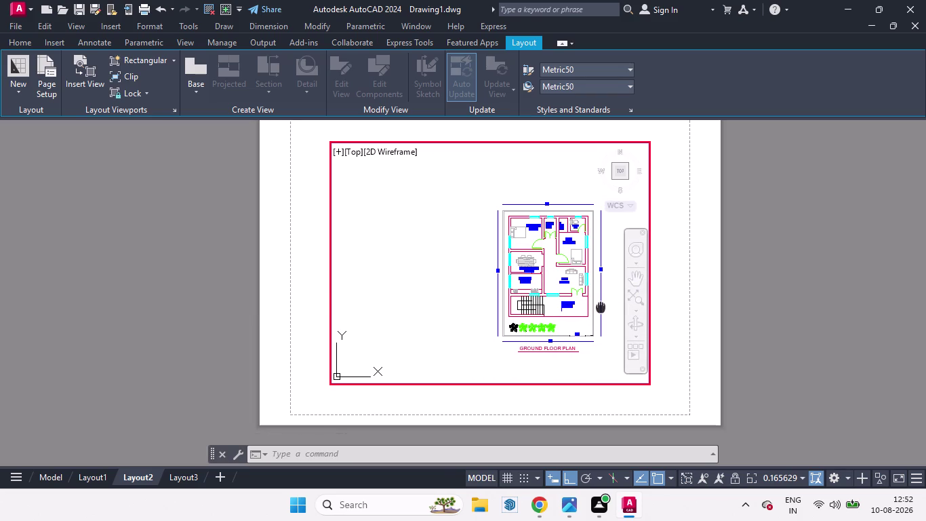
scroll(up, 3)
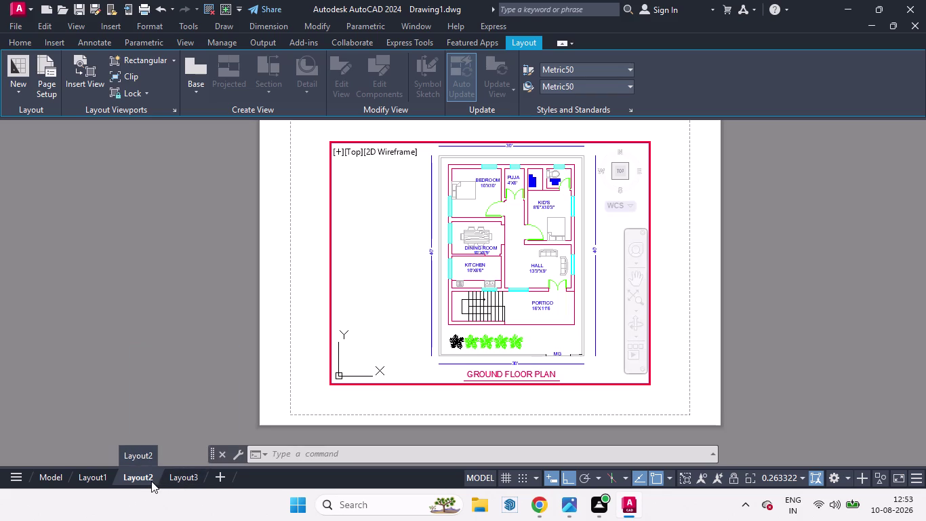
Flip through the Layout1, Layout2 and Layout3 sheets.
click(98, 478)
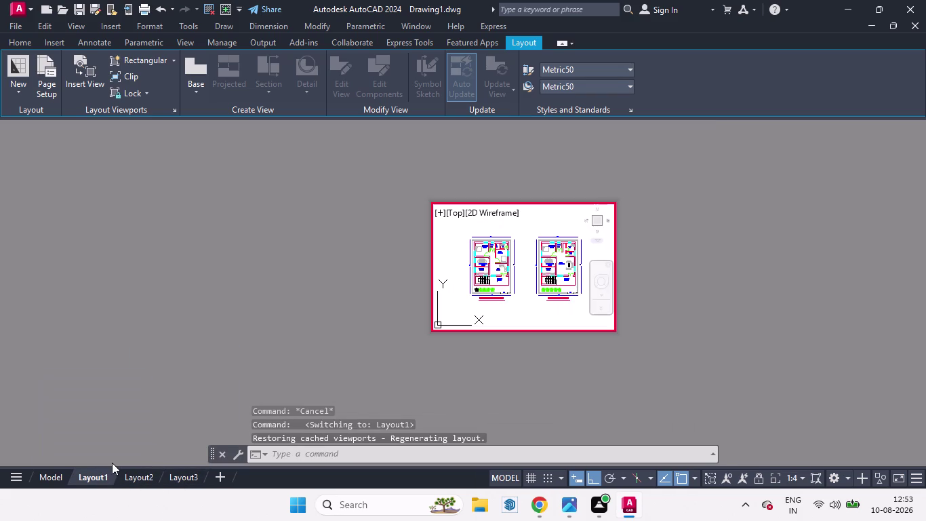
click(131, 479)
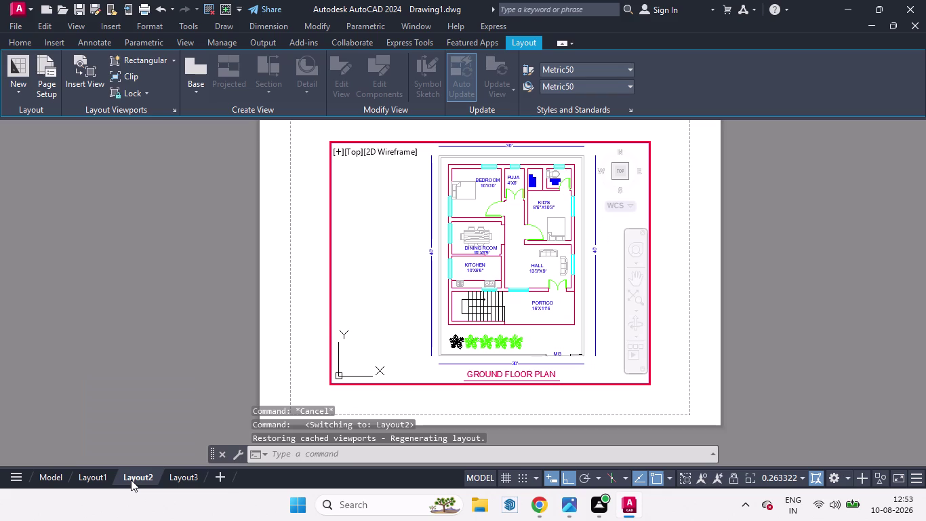
click(184, 474)
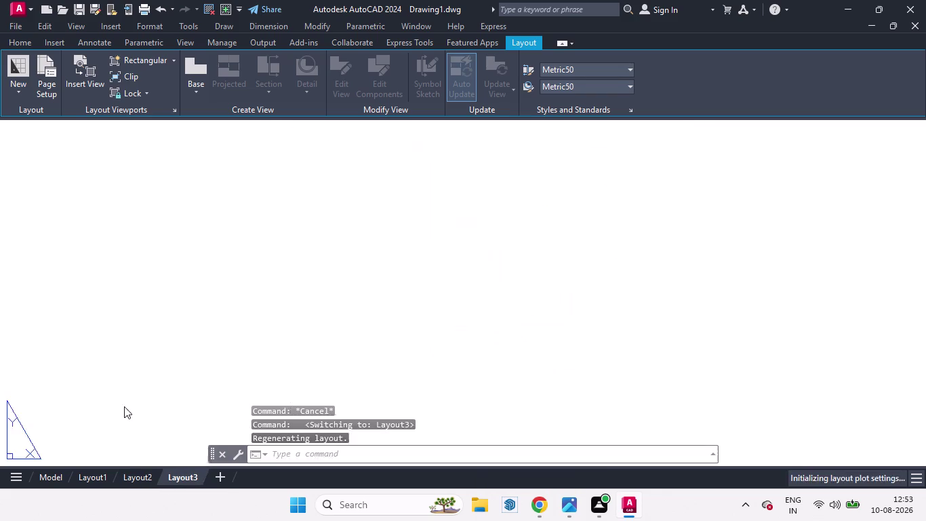
Activate the Layout3 viewport and turn off the background grid.
double_click(510, 379)
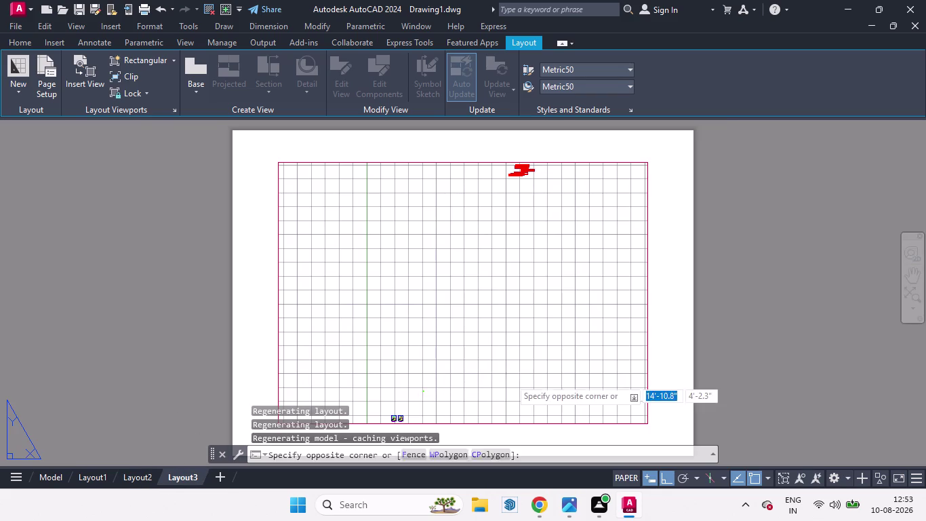
middle_drag(446, 396, 518, 274)
scroll(up, 3)
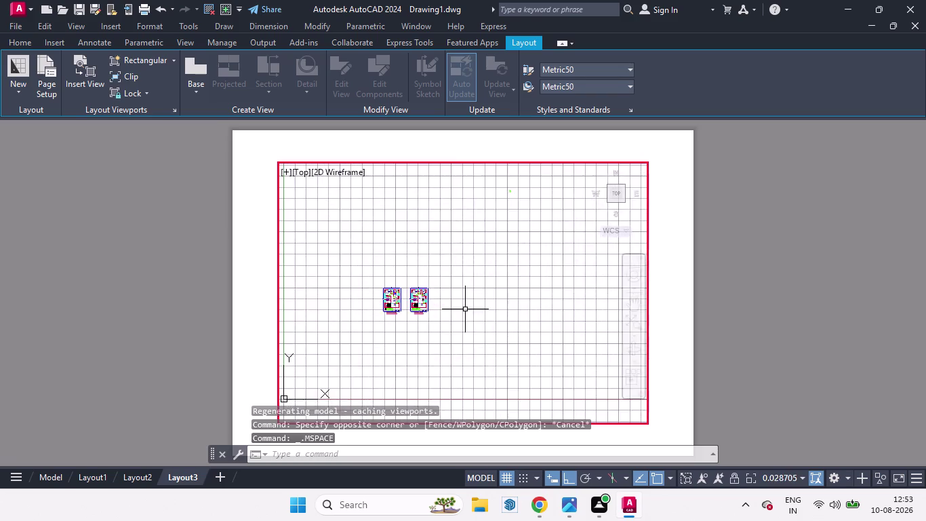
scroll(up, 3)
middle_drag(445, 304, 513, 309)
click(509, 472)
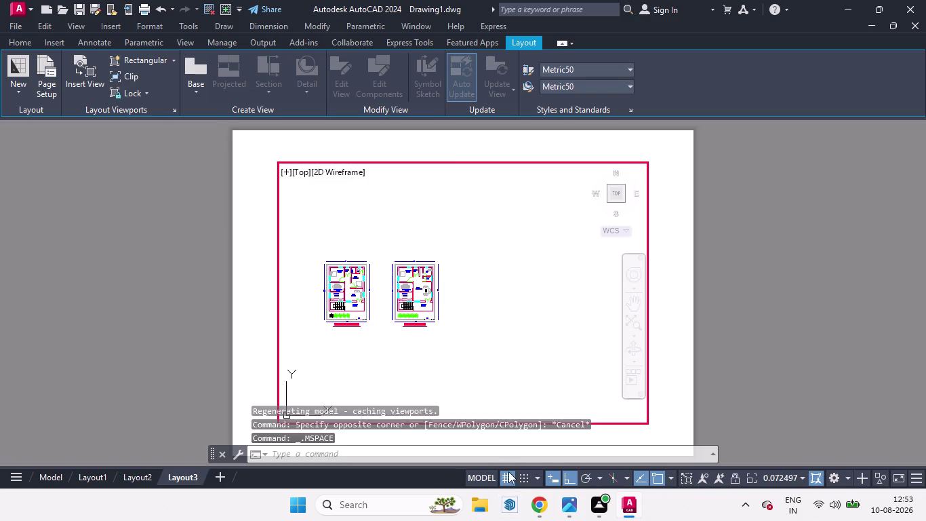
Pan and zoom to bring the first floor plan into the viewport centre.
middle_drag(443, 304, 361, 290)
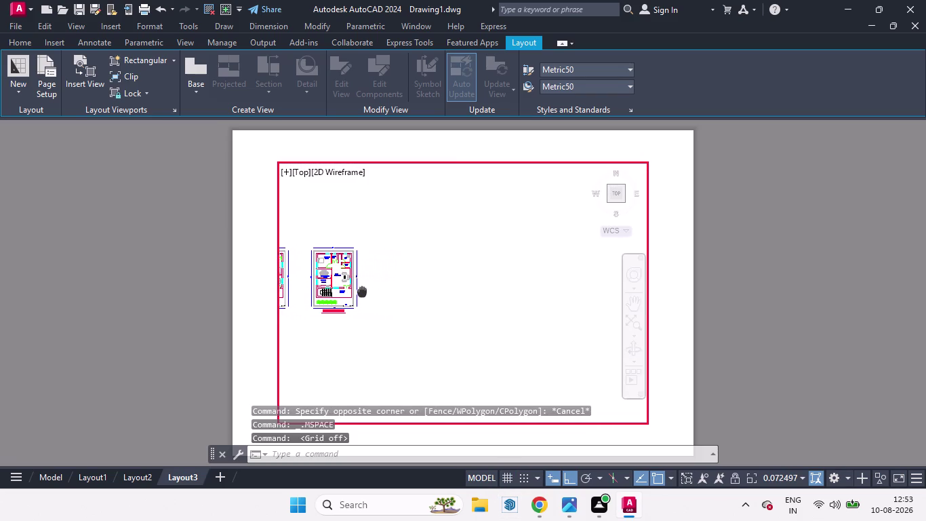
middle_drag(361, 291, 347, 290)
scroll(up, 3)
middle_drag(371, 302, 384, 307)
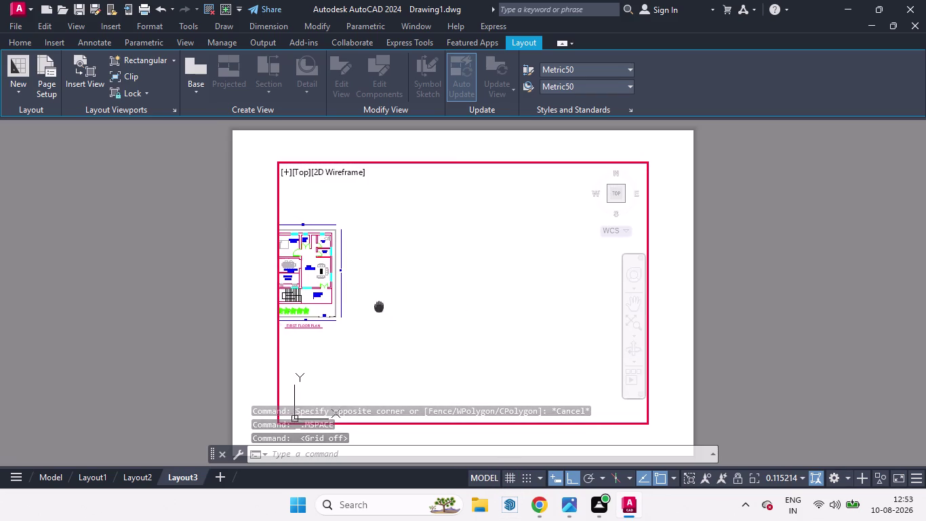
middle_drag(384, 307, 425, 313)
scroll(up, 3)
middle_drag(431, 316, 495, 324)
scroll(up, 3)
middle_drag(490, 326, 599, 363)
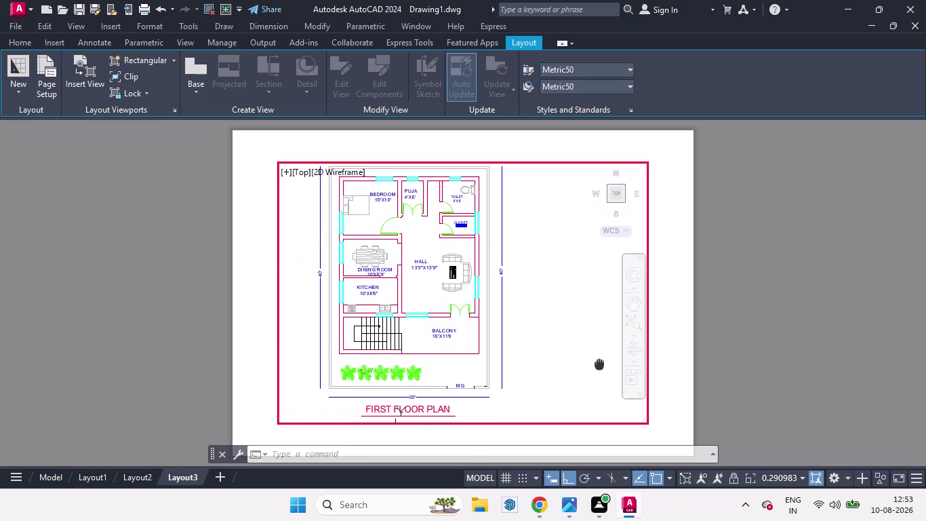
middle_drag(599, 364, 626, 372)
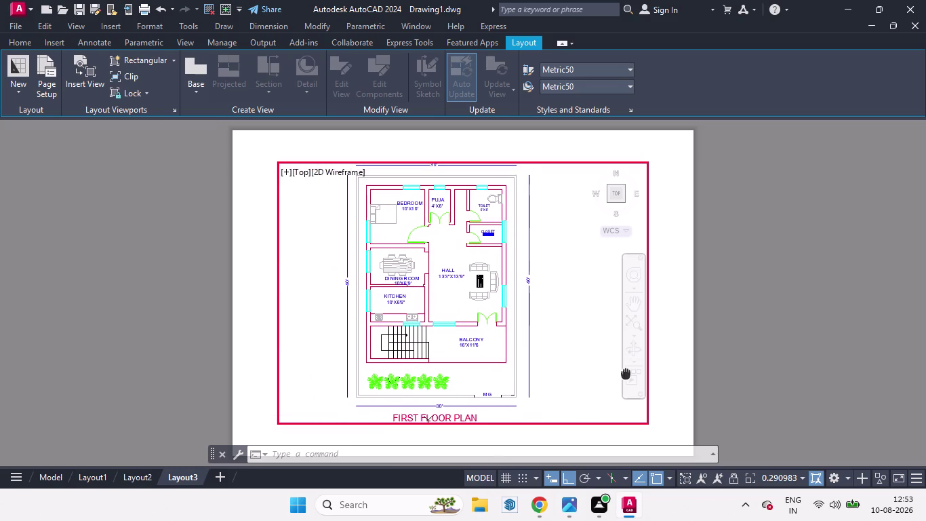
middle_drag(626, 372, 630, 368)
scroll(down, 3)
scroll(up, 3)
middle_click(585, 348)
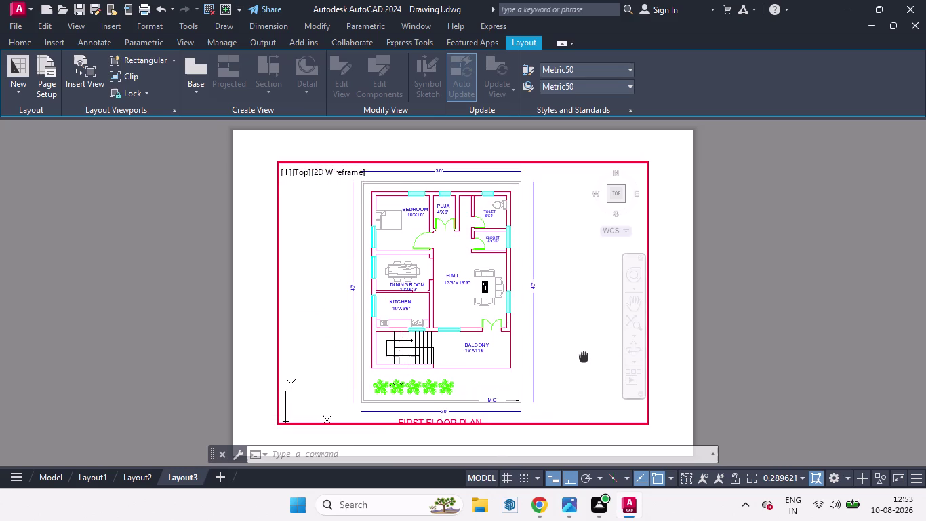
Reposition the first floor plan so it is centred in the viewport.
scroll(down, 3)
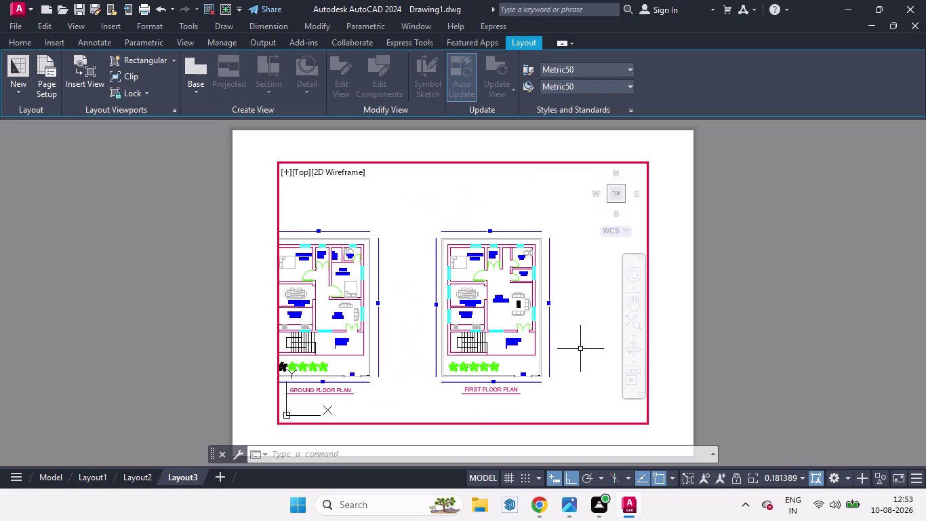
middle_drag(579, 349, 469, 343)
scroll(up, 3)
middle_drag(488, 349, 535, 361)
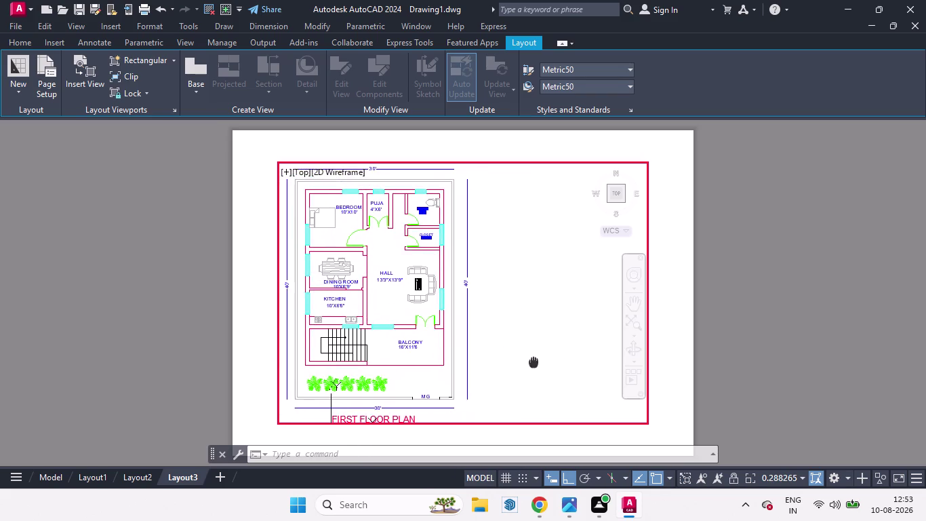
middle_drag(535, 361, 583, 360)
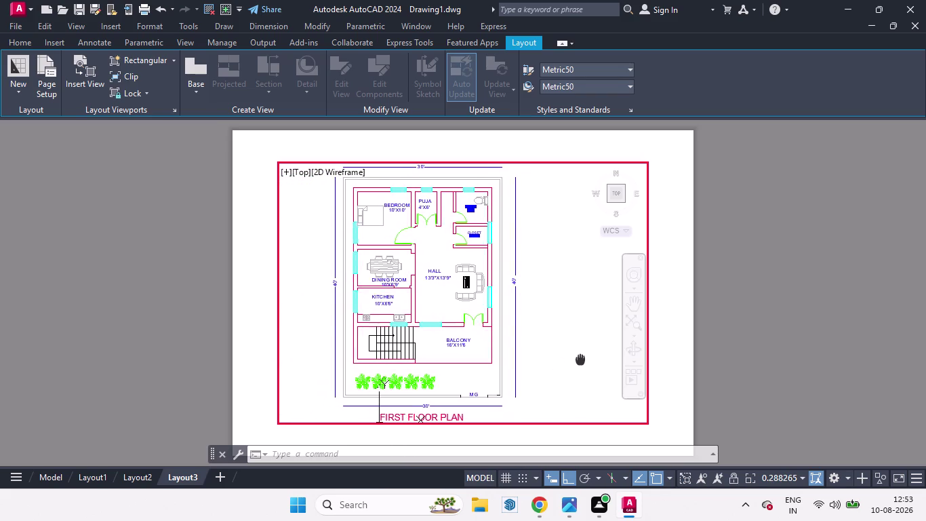
middle_drag(583, 360, 599, 357)
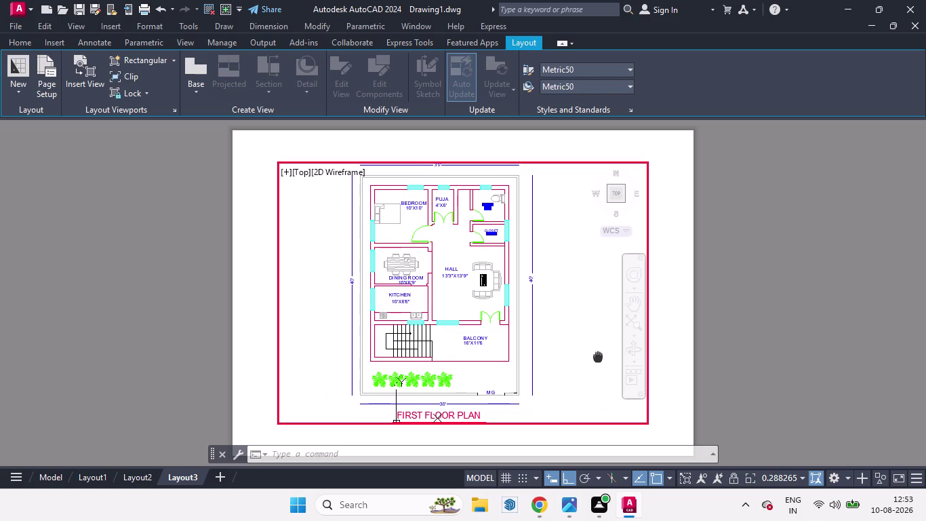
middle_drag(598, 357, 602, 356)
scroll(down, 3)
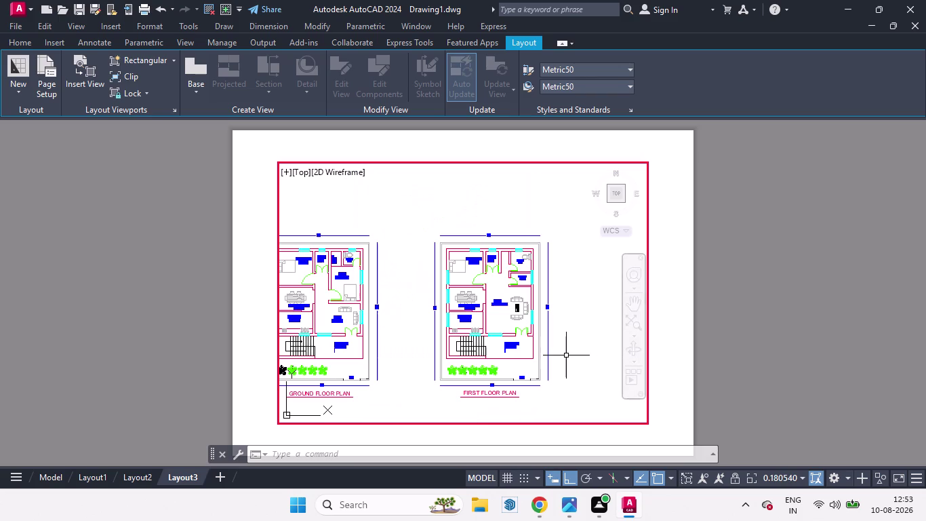
scroll(up, 3)
scroll(down, 3)
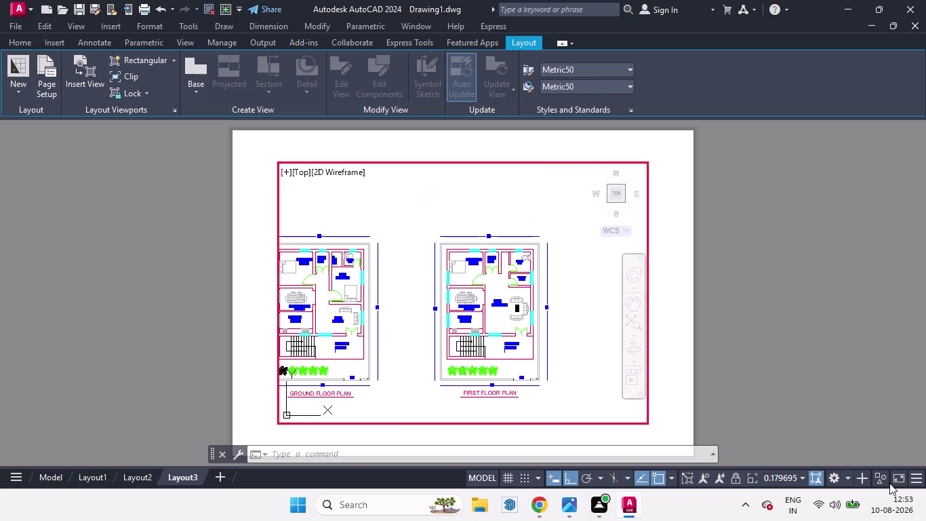
Set the viewport scale to 1:4 and recentre the first floor plan.
click(801, 476)
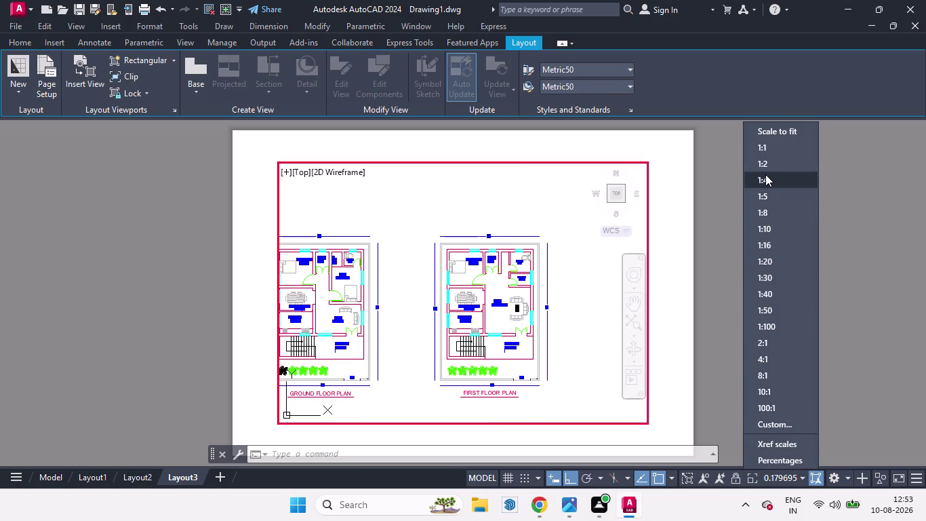
click(767, 174)
middle_drag(591, 317, 537, 291)
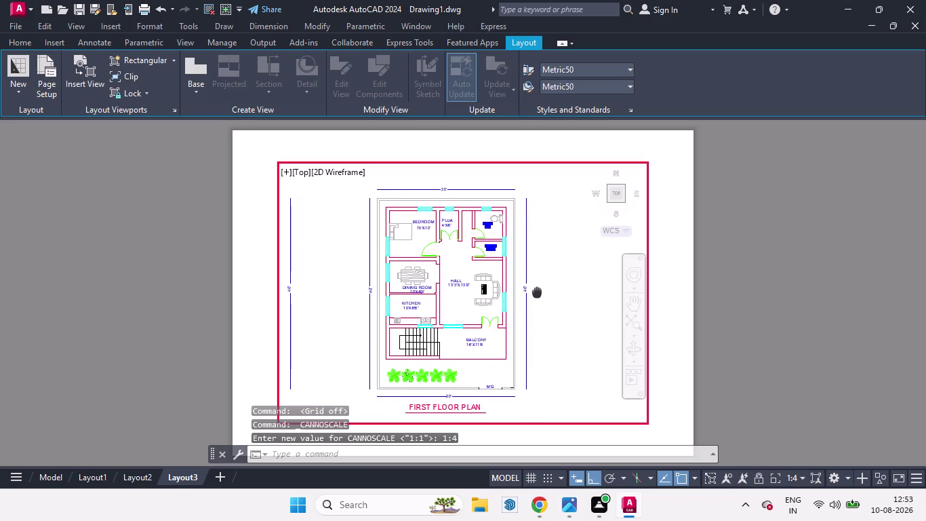
middle_drag(537, 291, 523, 291)
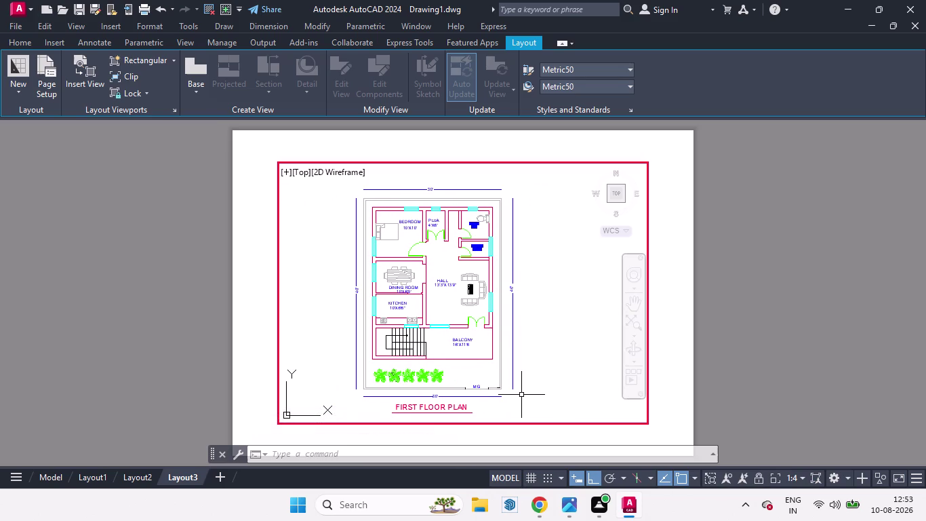
Review all three layouts, return to Model, and enter the PUB command.
click(88, 477)
click(132, 478)
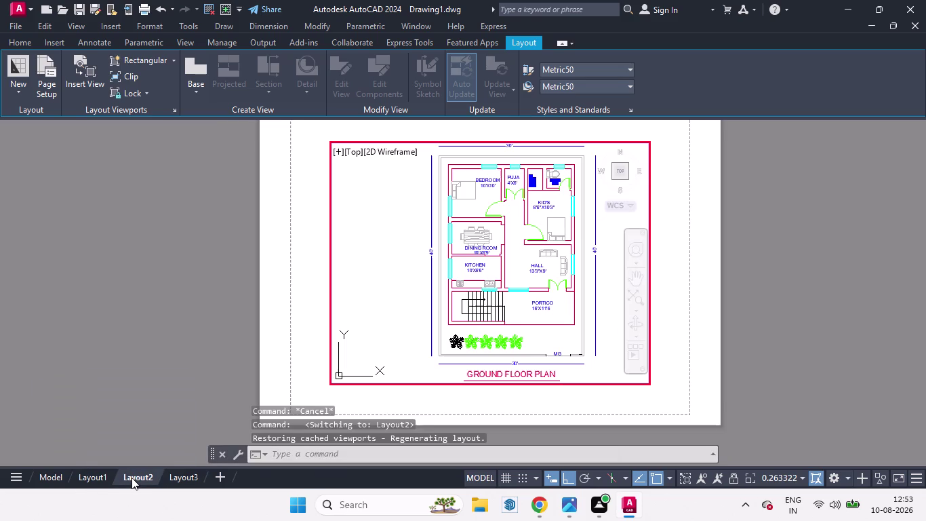
click(175, 477)
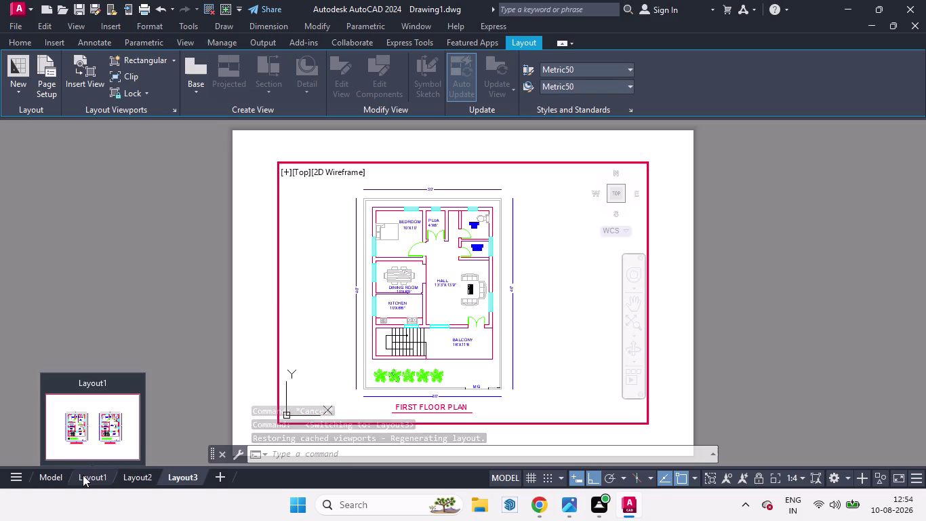
click(55, 475)
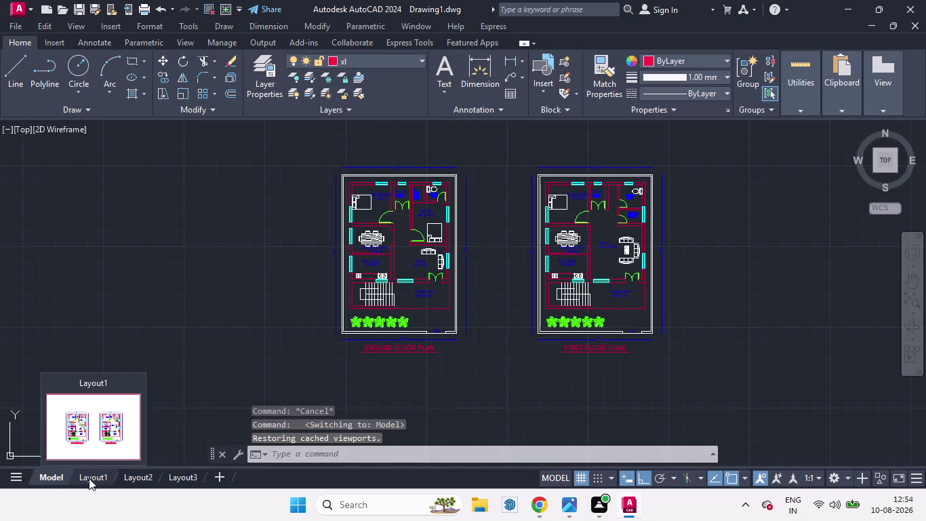
click(89, 478)
click(130, 481)
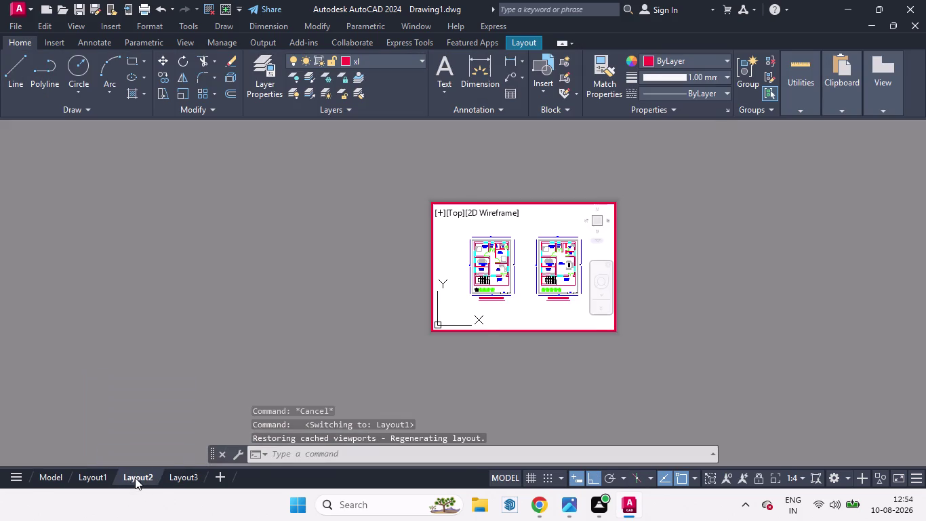
click(182, 479)
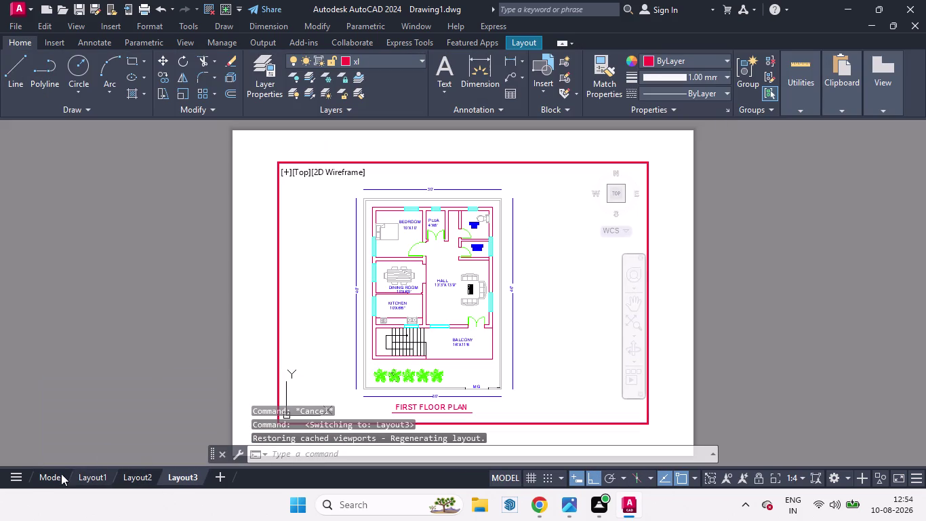
click(51, 474)
click(90, 473)
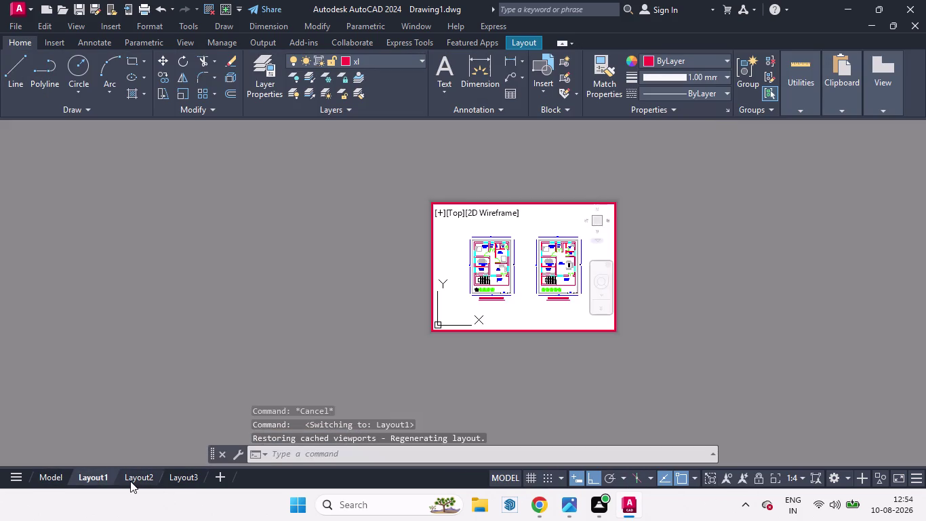
click(130, 481)
click(174, 480)
click(50, 473)
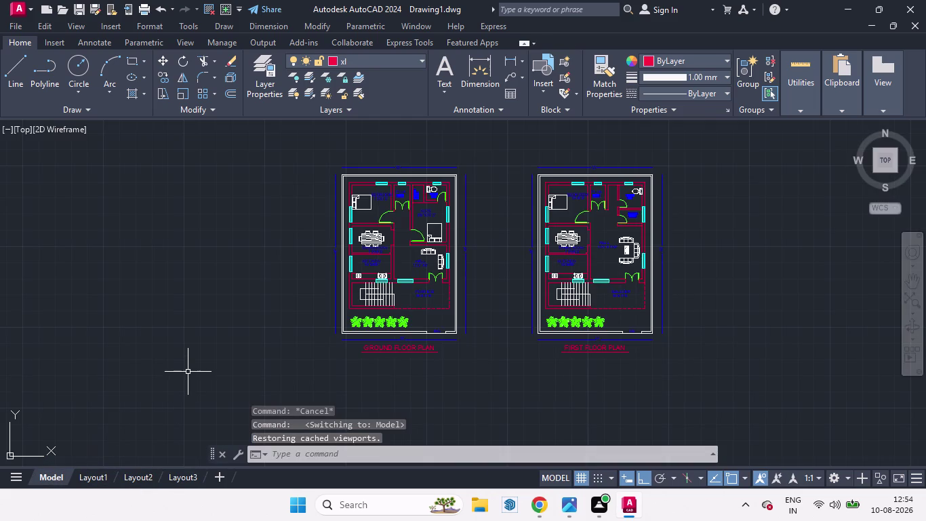
text(PUB)
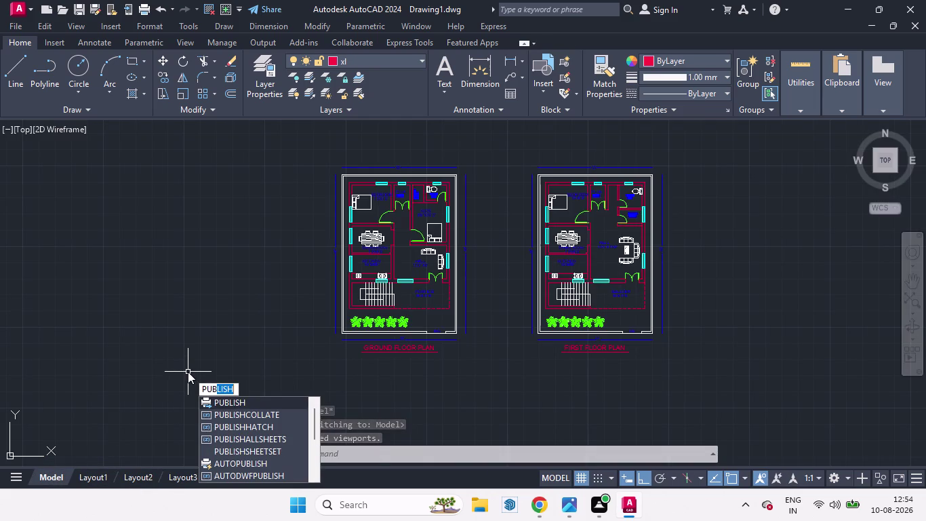
Open the Publish list and remove the Model sheet, leaving Layout1–Layout3.
click(240, 405)
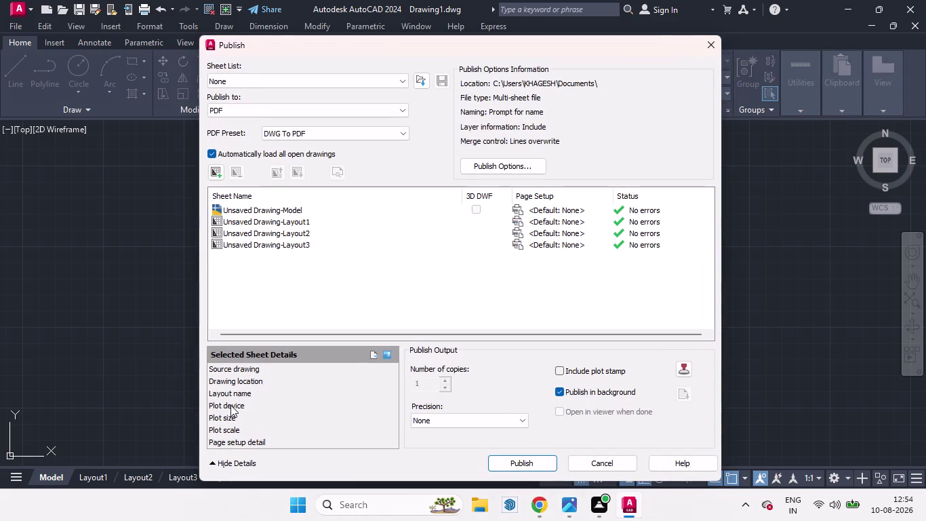
click(243, 207)
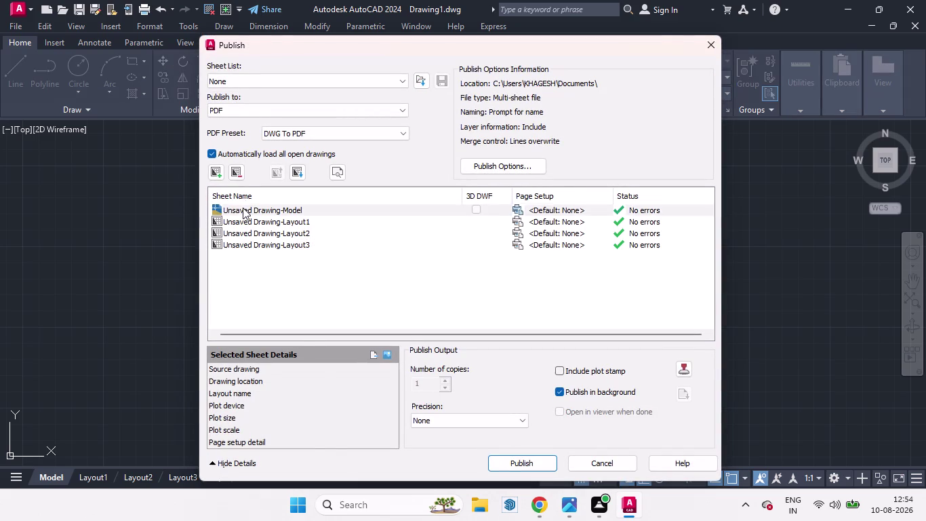
click(237, 172)
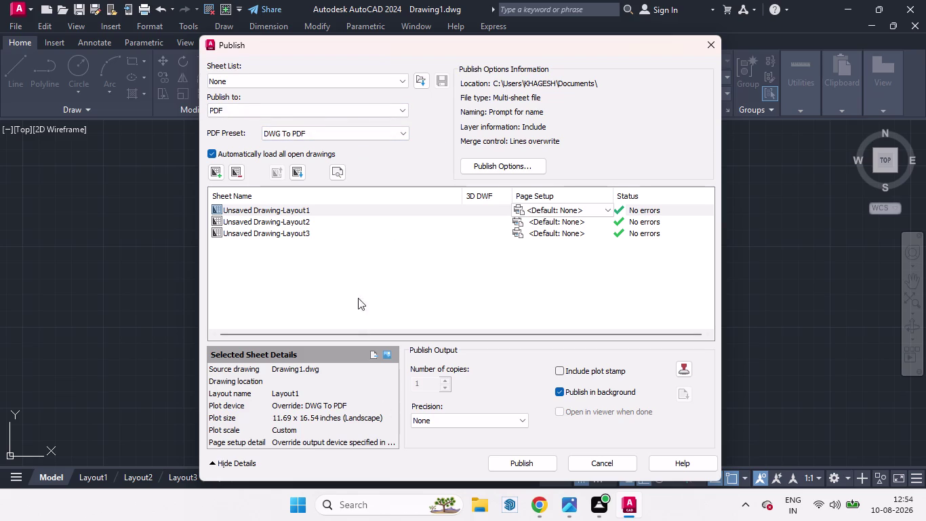
Keep PDF output with no precision preset and start publishing the layouts.
click(405, 109)
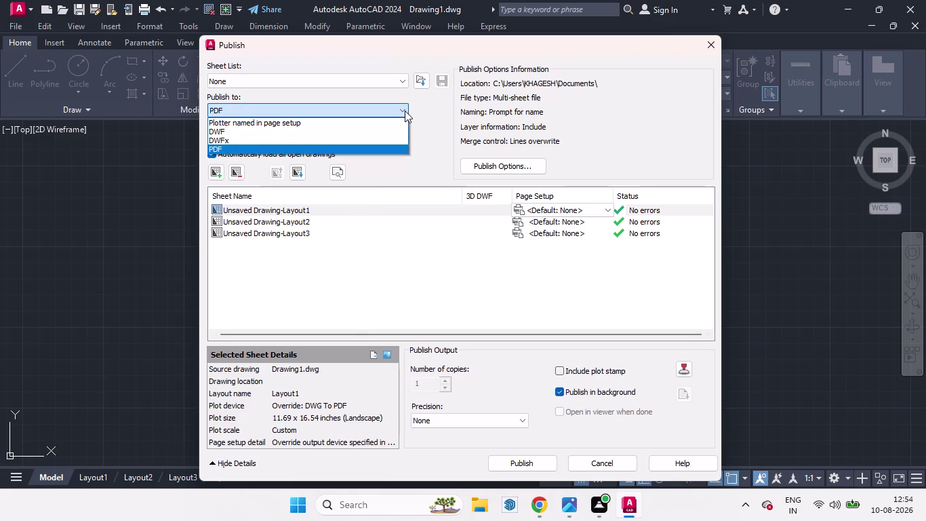
click(405, 111)
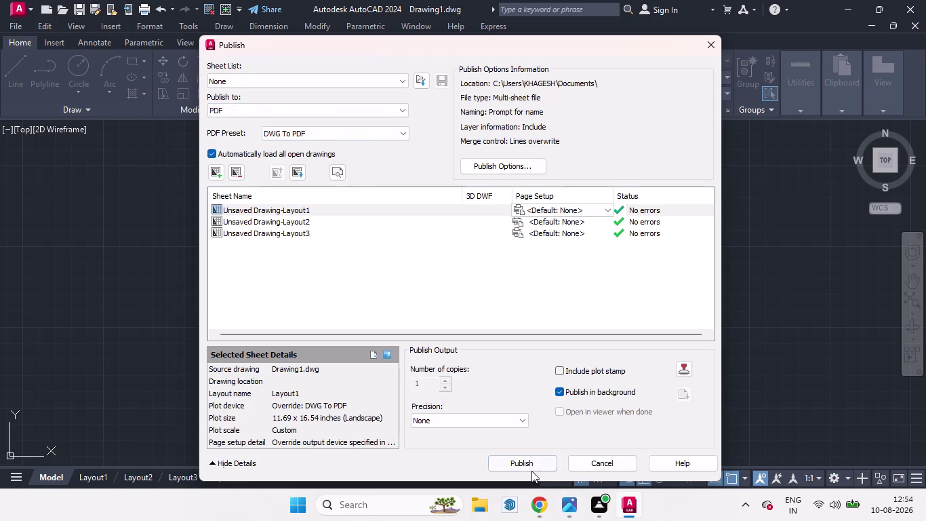
click(521, 420)
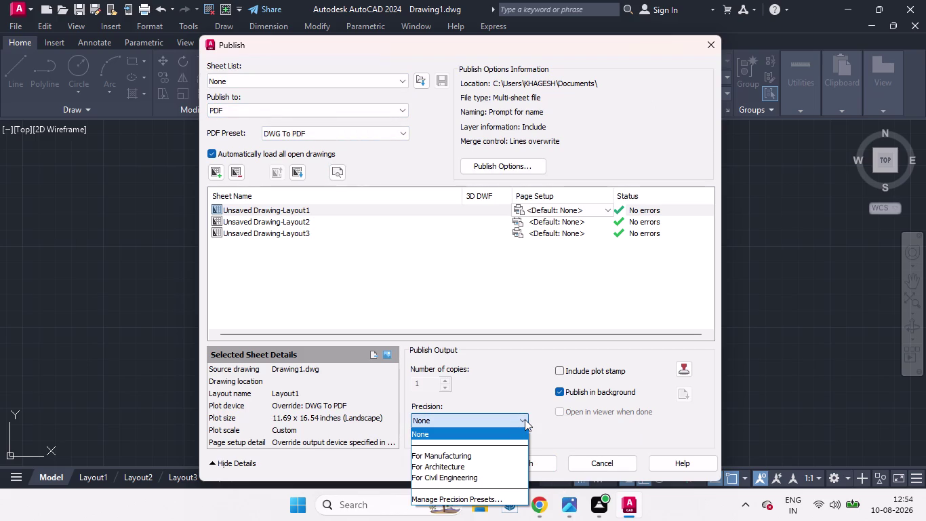
click(525, 419)
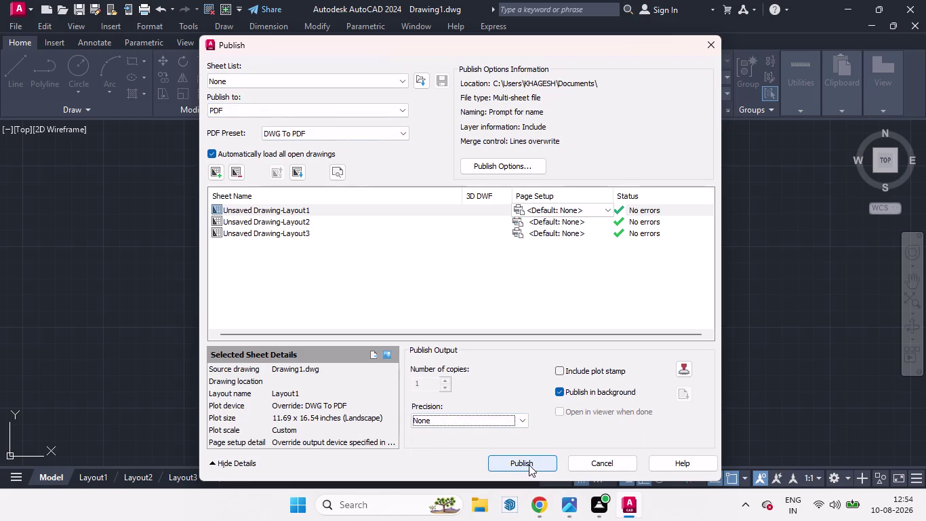
click(526, 461)
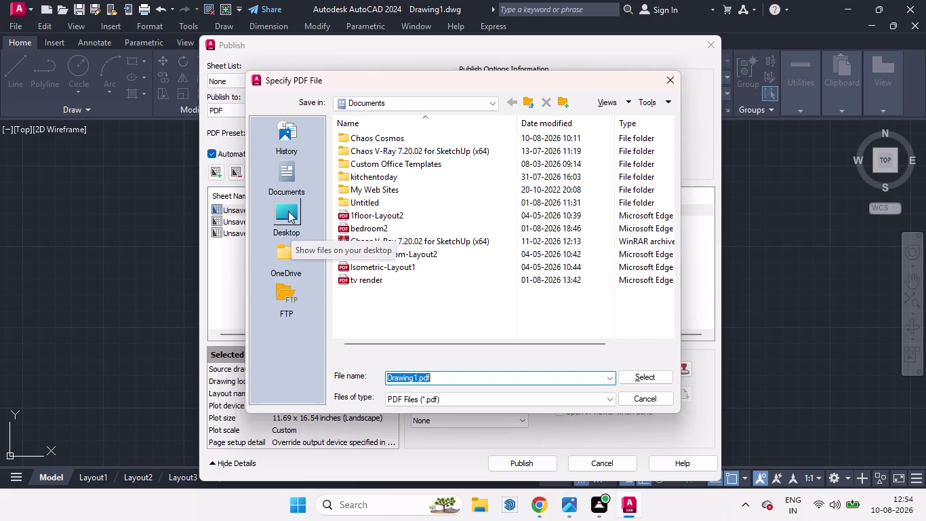
click(289, 179)
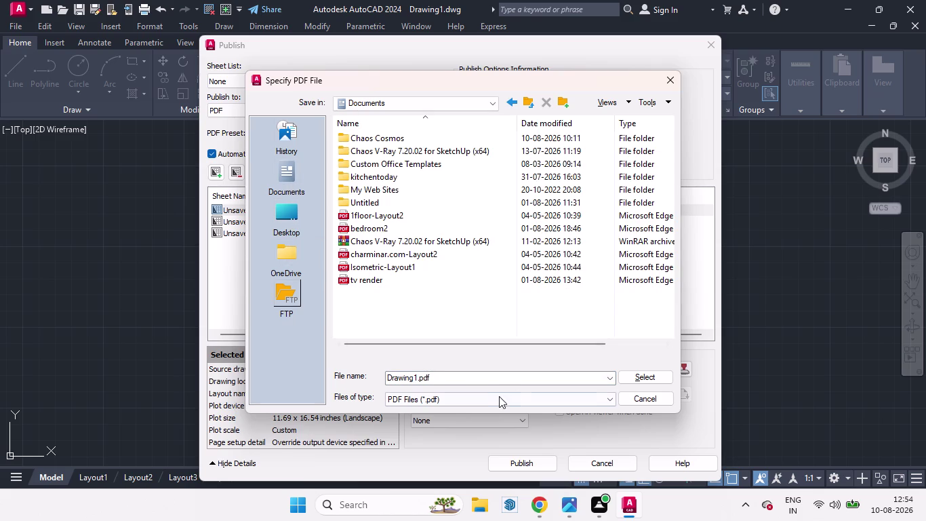
Name the PDF file 'G+1' and confirm it in the Documents folder.
click(416, 377)
click(435, 375)
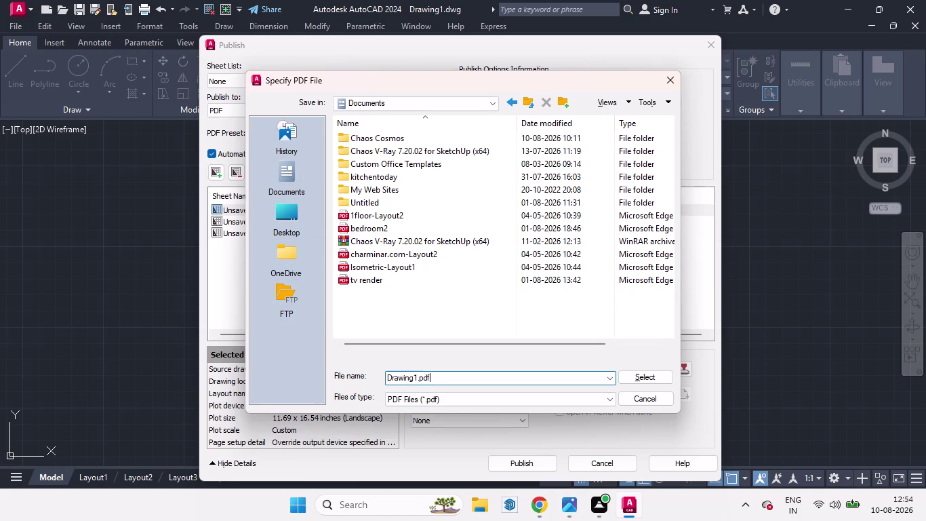
click(417, 376)
key(BackSpace)
key(BackSpace)
key(BackSpace)
key(g)
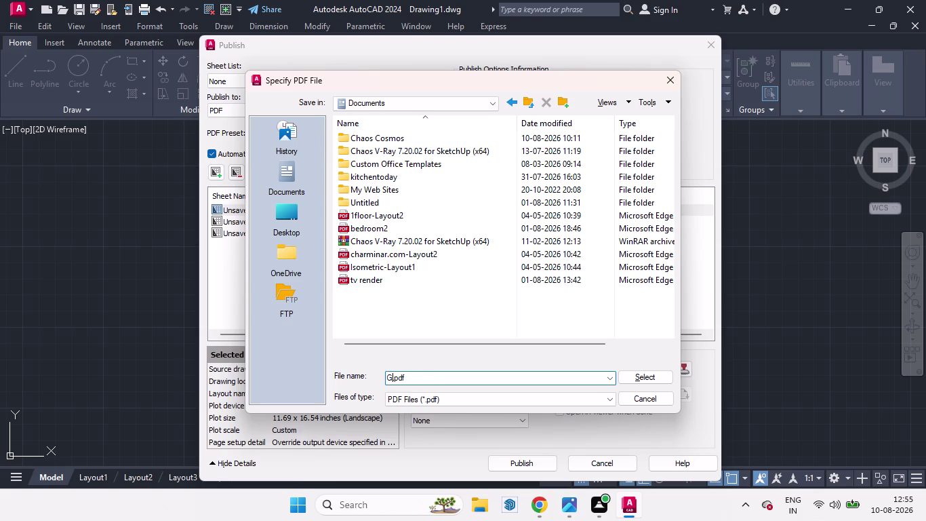
key(shift+plus)
key(1)
click(649, 380)
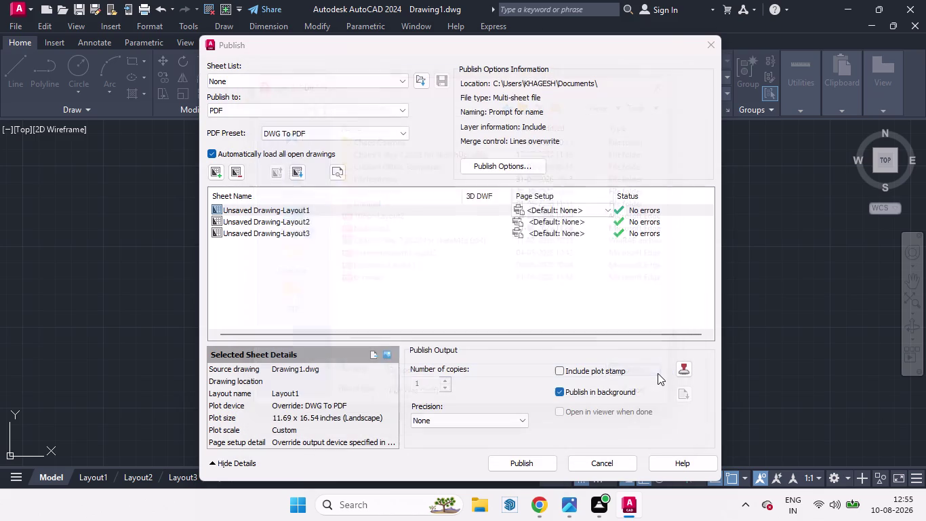
Answer the Save Sheet List prompt and dismiss the background job message.
click(477, 248)
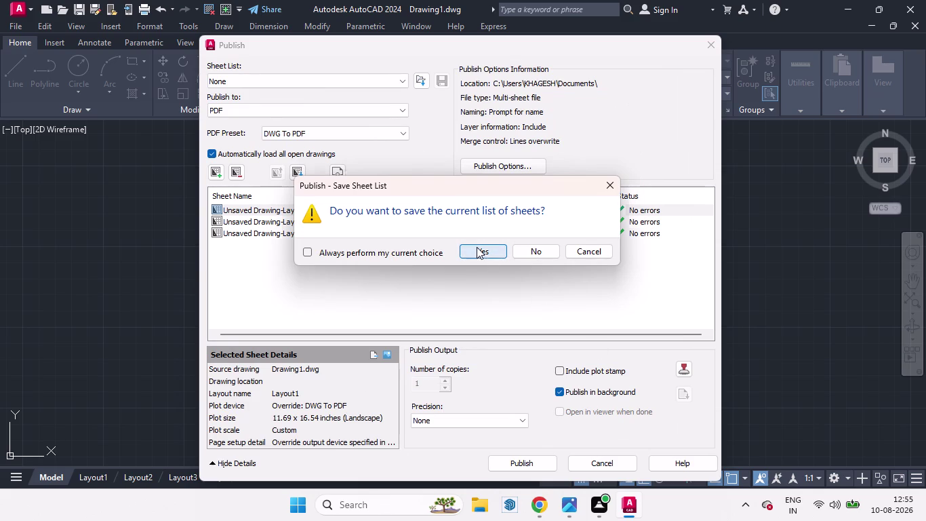
click(552, 256)
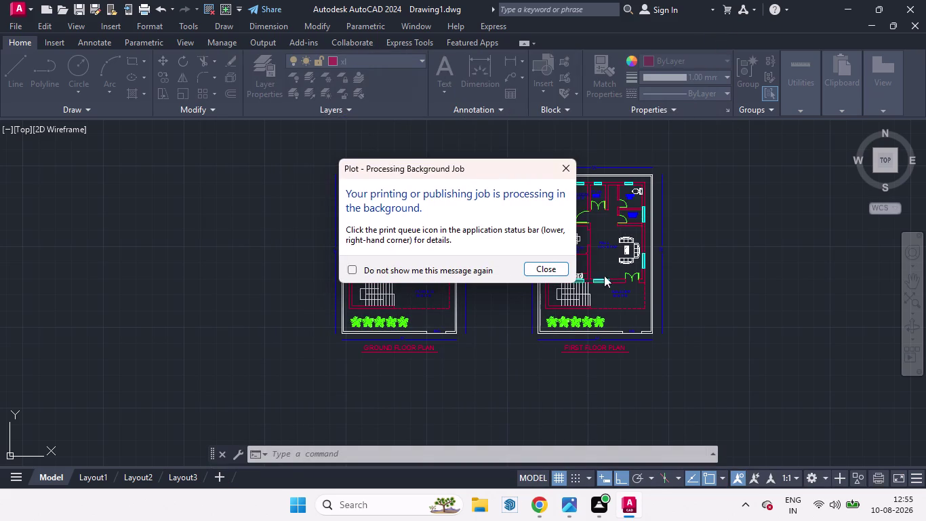
click(566, 164)
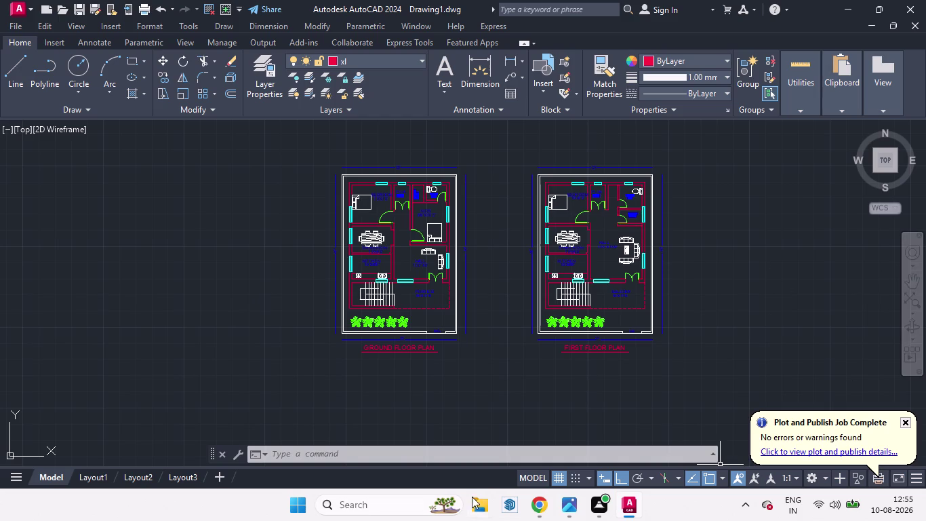
Close the stray File menu and selection, then show Documents in File Explorer.
click(20, 22)
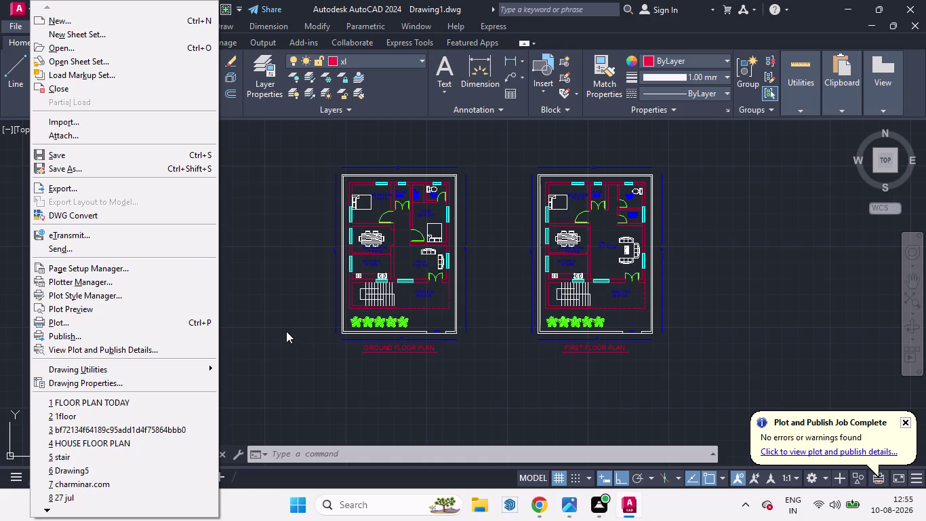
click(284, 330)
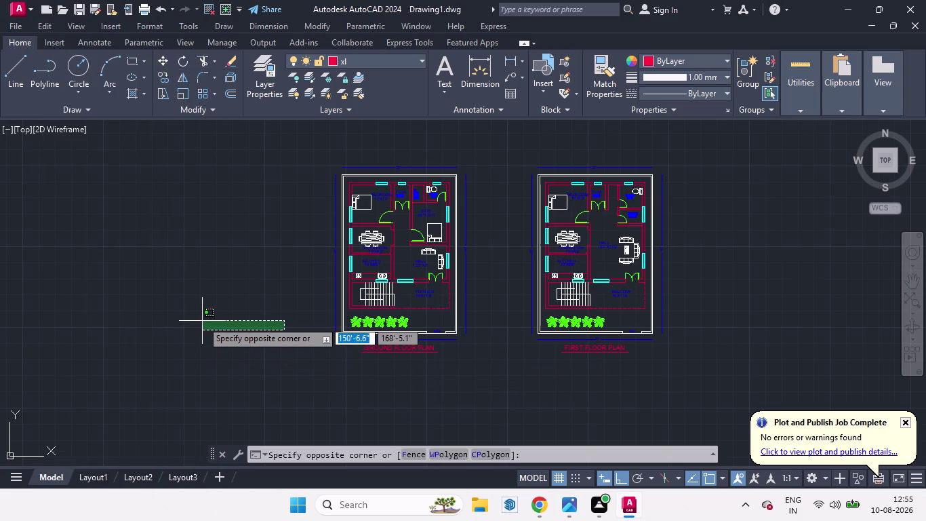
key(Escape)
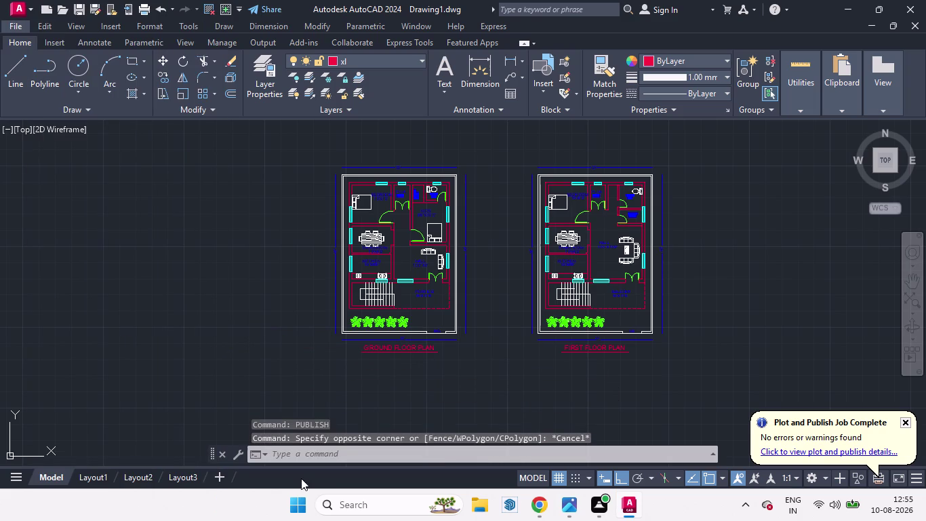
click(487, 508)
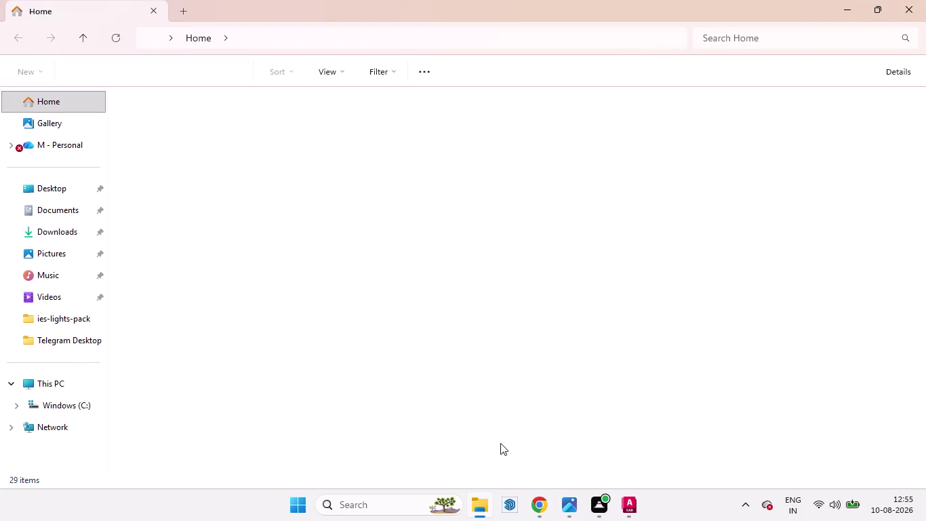
click(61, 206)
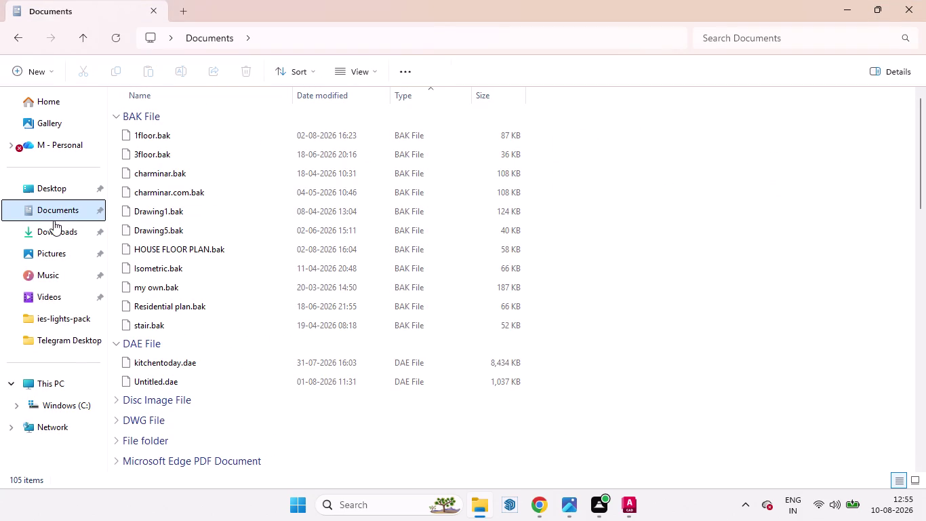
Expand the DWG File group and scroll through the Documents file listing.
scroll(down, 3)
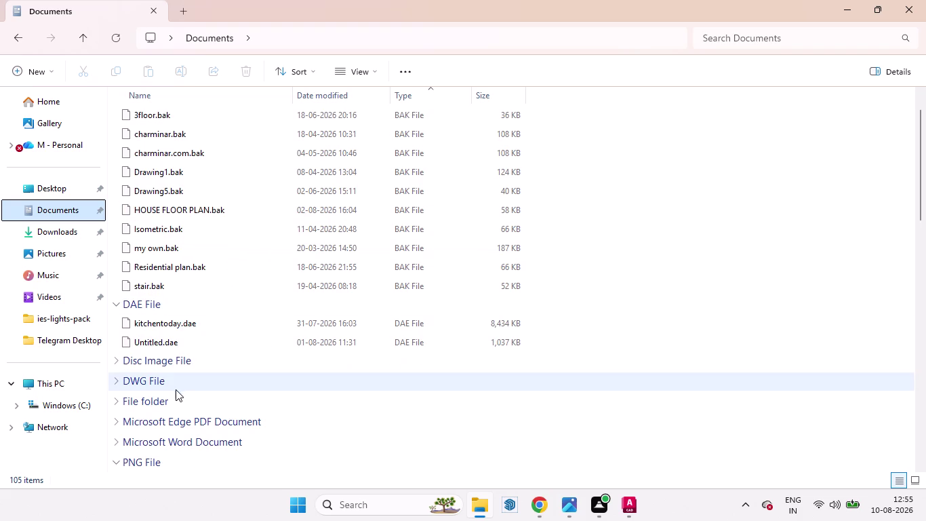
click(137, 386)
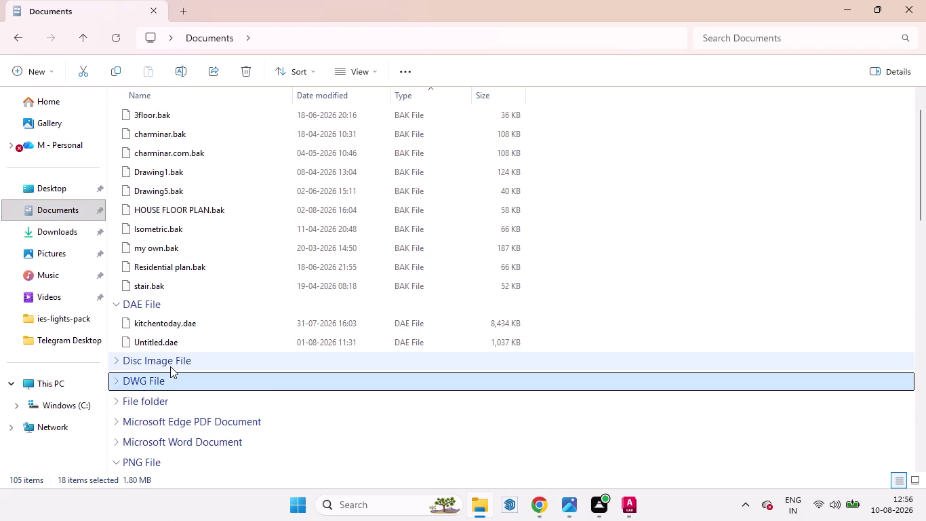
click(114, 383)
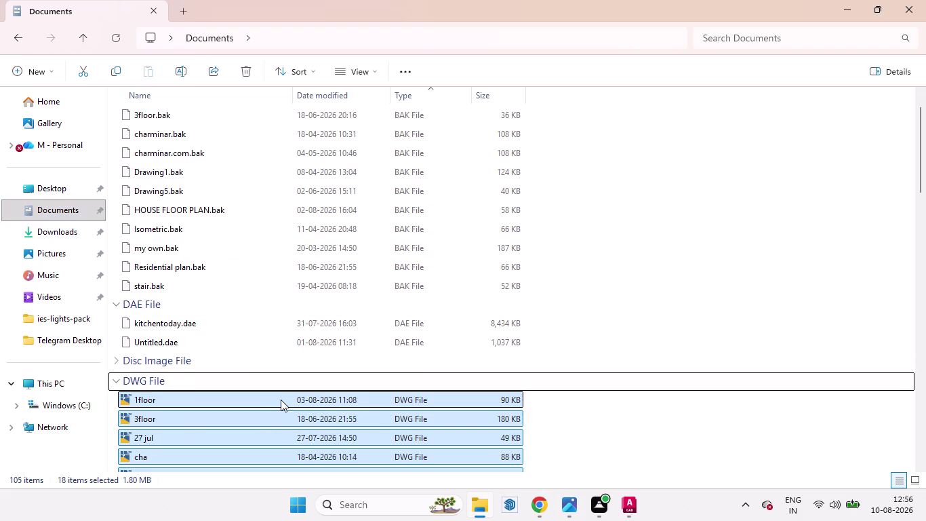
scroll(down, 3)
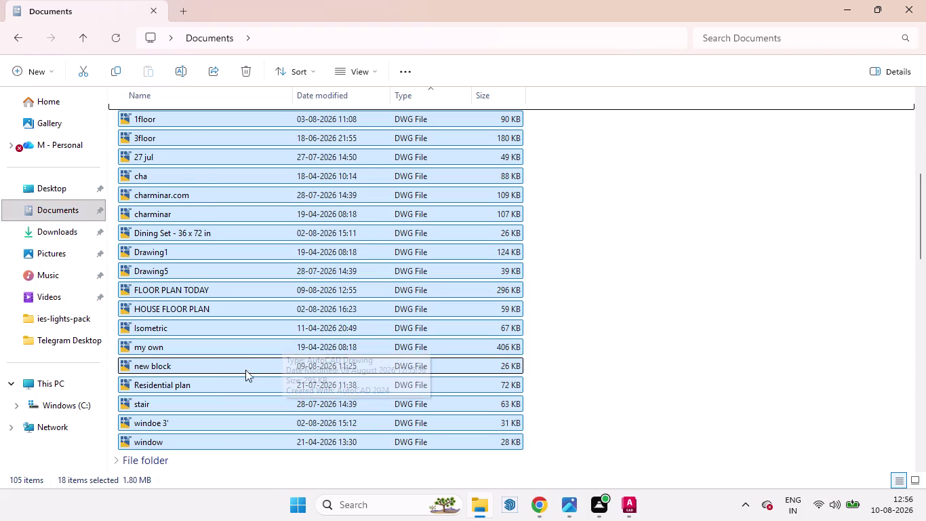
scroll(down, 3)
scroll(down, 3)
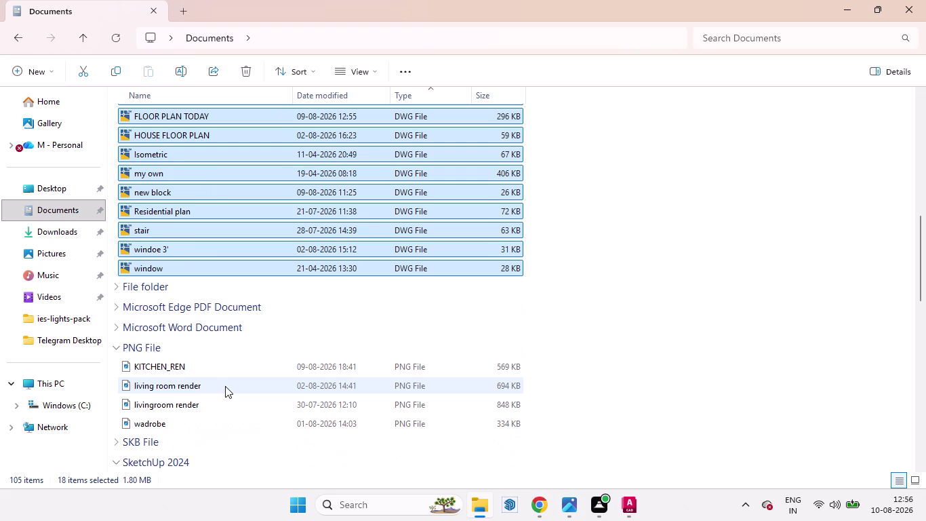
scroll(down, 3)
scroll(down, 3)
scroll(down, 3)
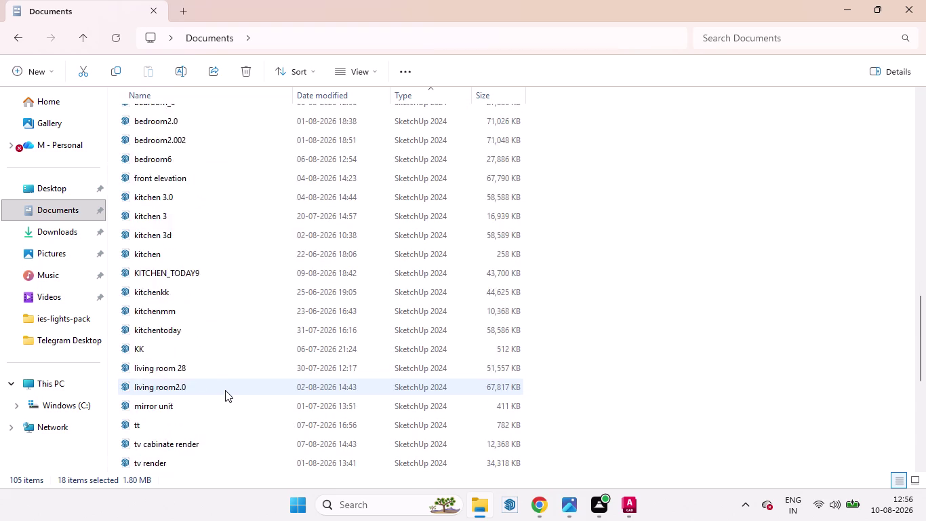
scroll(down, 3)
scroll(down, 3)
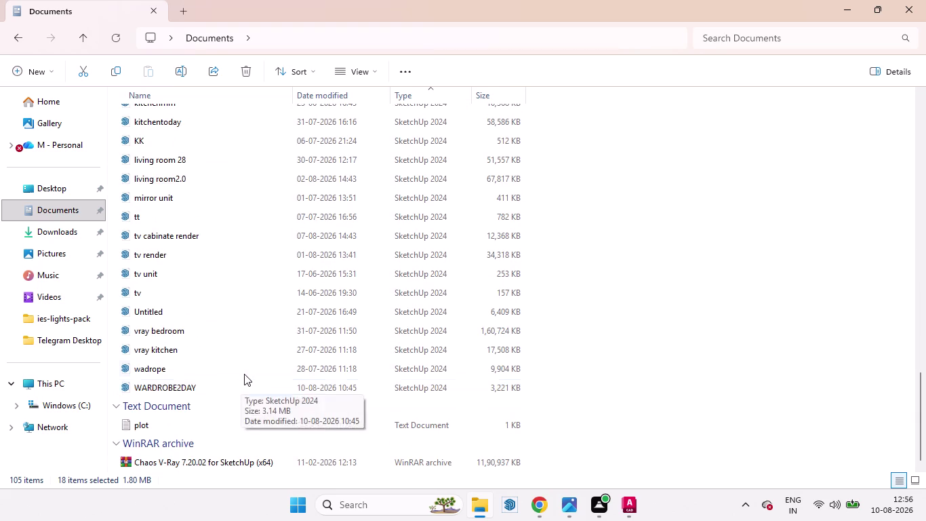
scroll(up, 3)
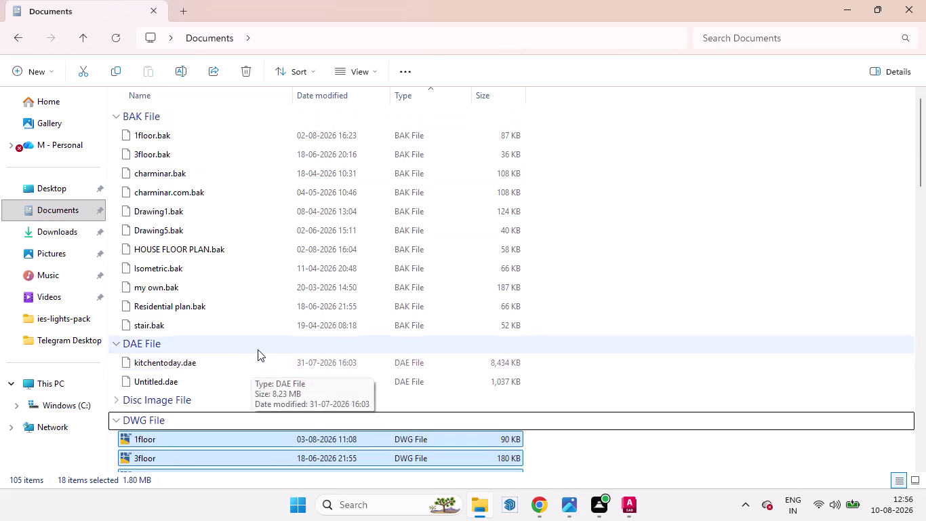
scroll(down, 3)
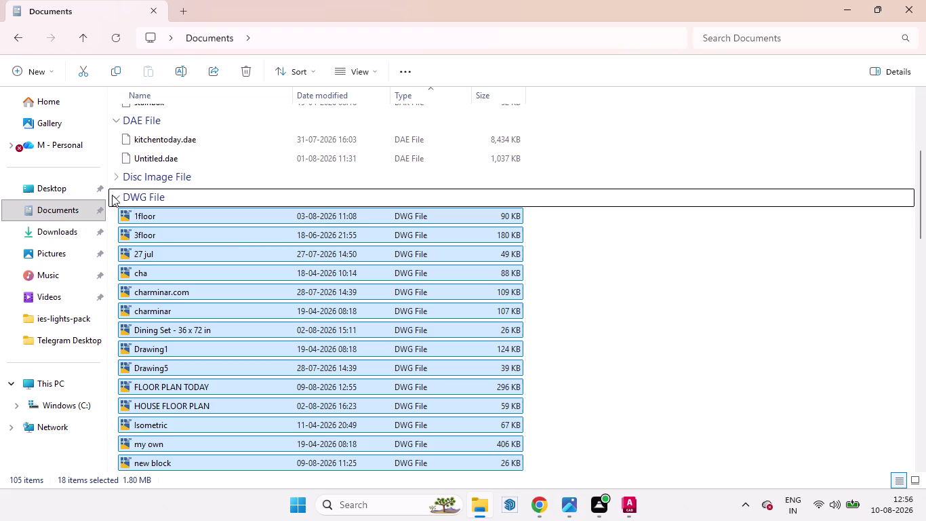
Collapse the DWG File group and scroll back up the listing.
click(115, 198)
scroll(down, 3)
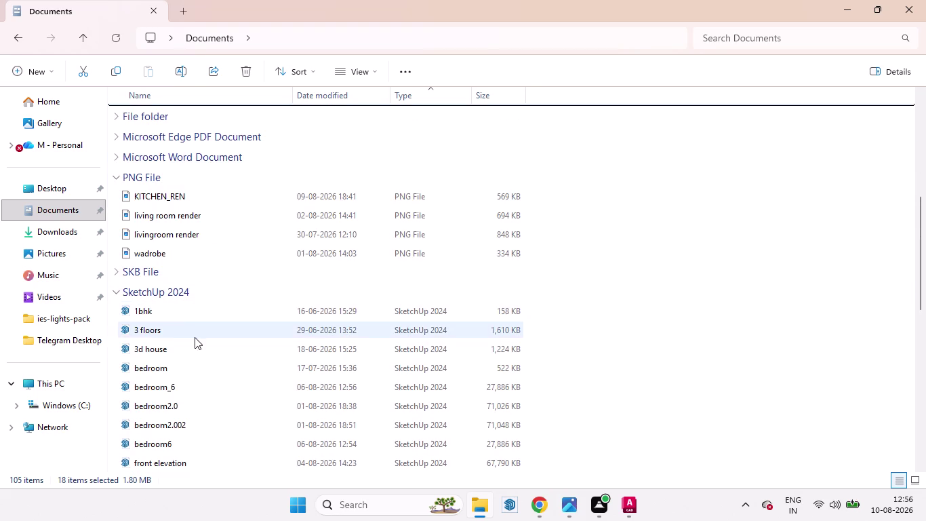
scroll(up, 3)
scroll(up, 3)
scroll(up, 3)
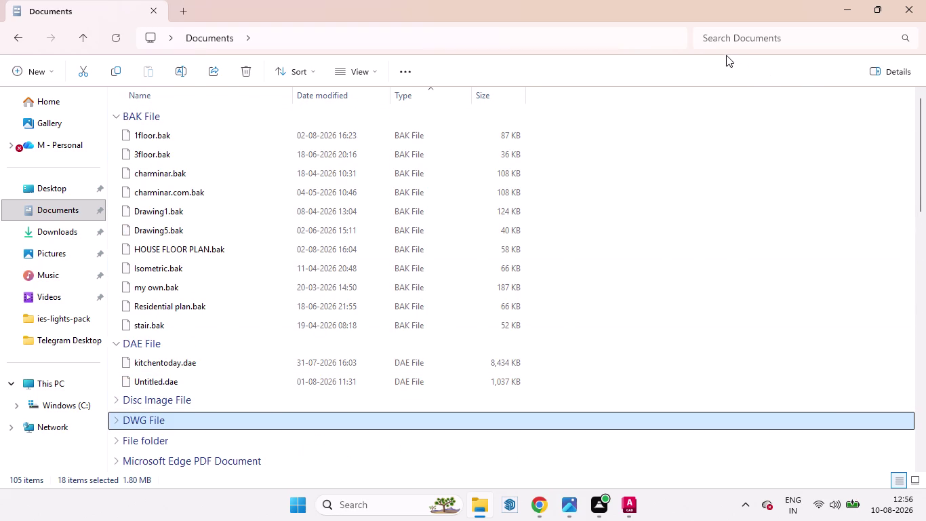
click(708, 38)
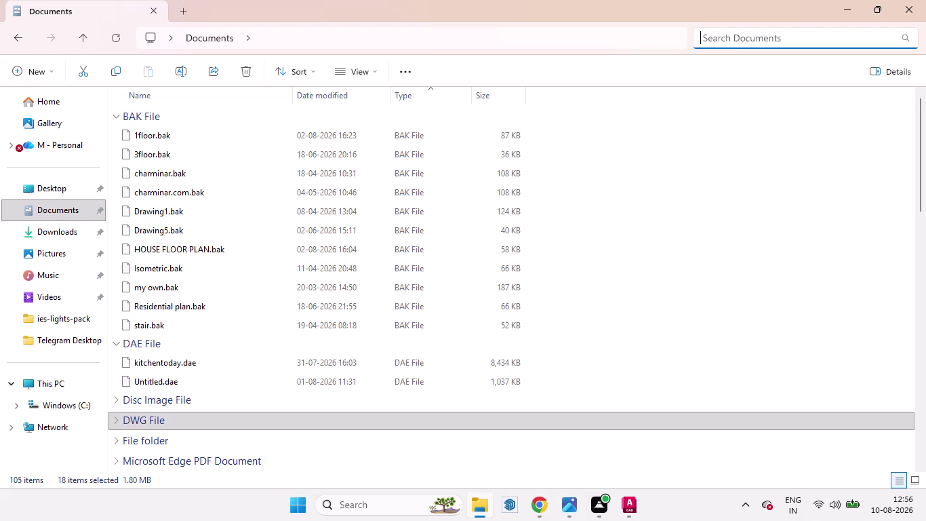
Search Documents for 'G' and select the G+1 PDF result.
key(g)
key(Return)
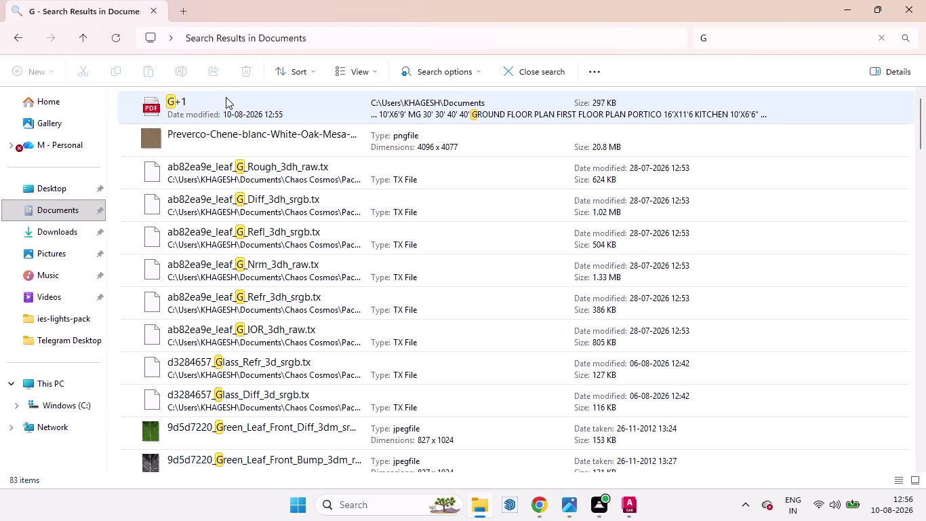
click(226, 100)
click(226, 99)
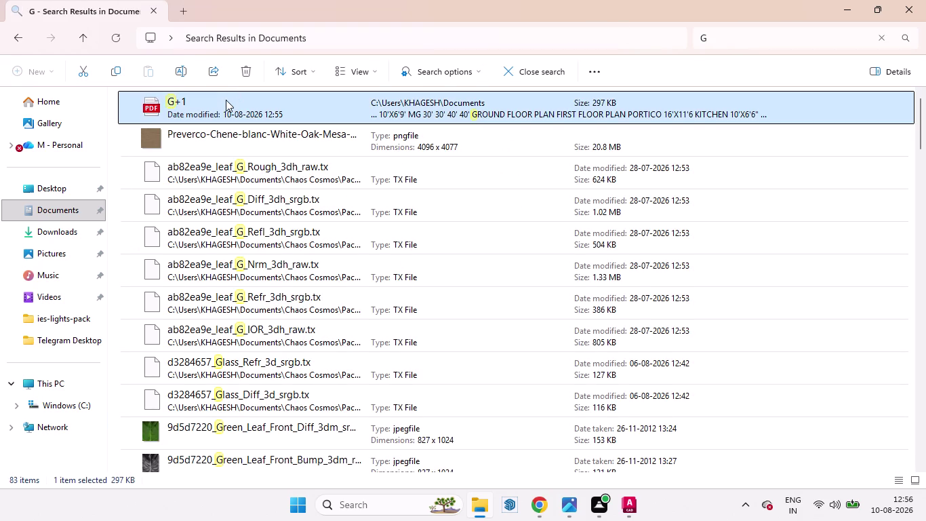